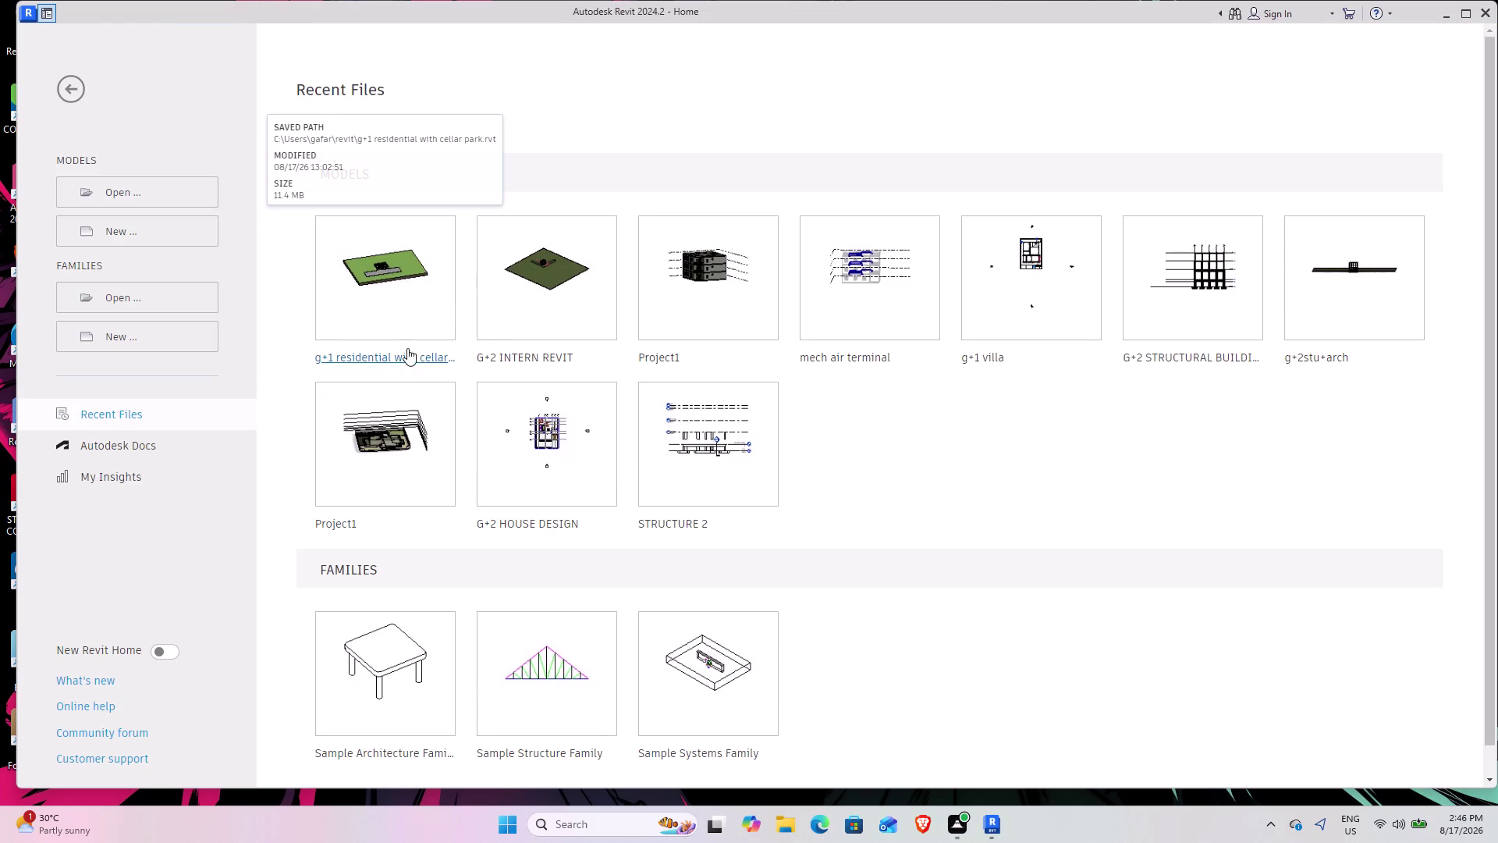
Open the g+1 residential with cellar park model, maximize Revit and dismiss the update notice.
click(1466, 16)
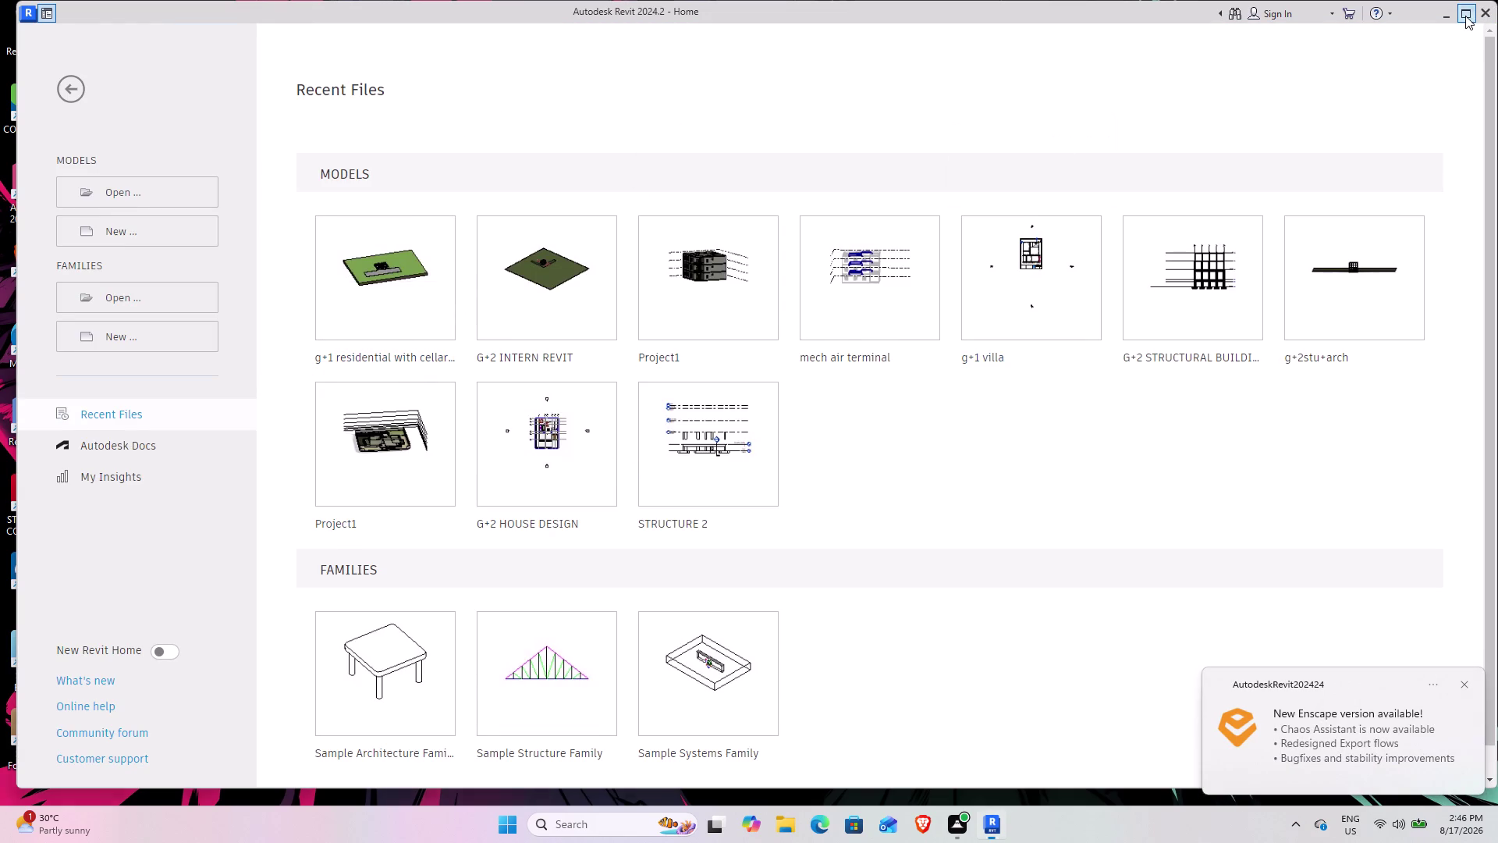
click(1465, 683)
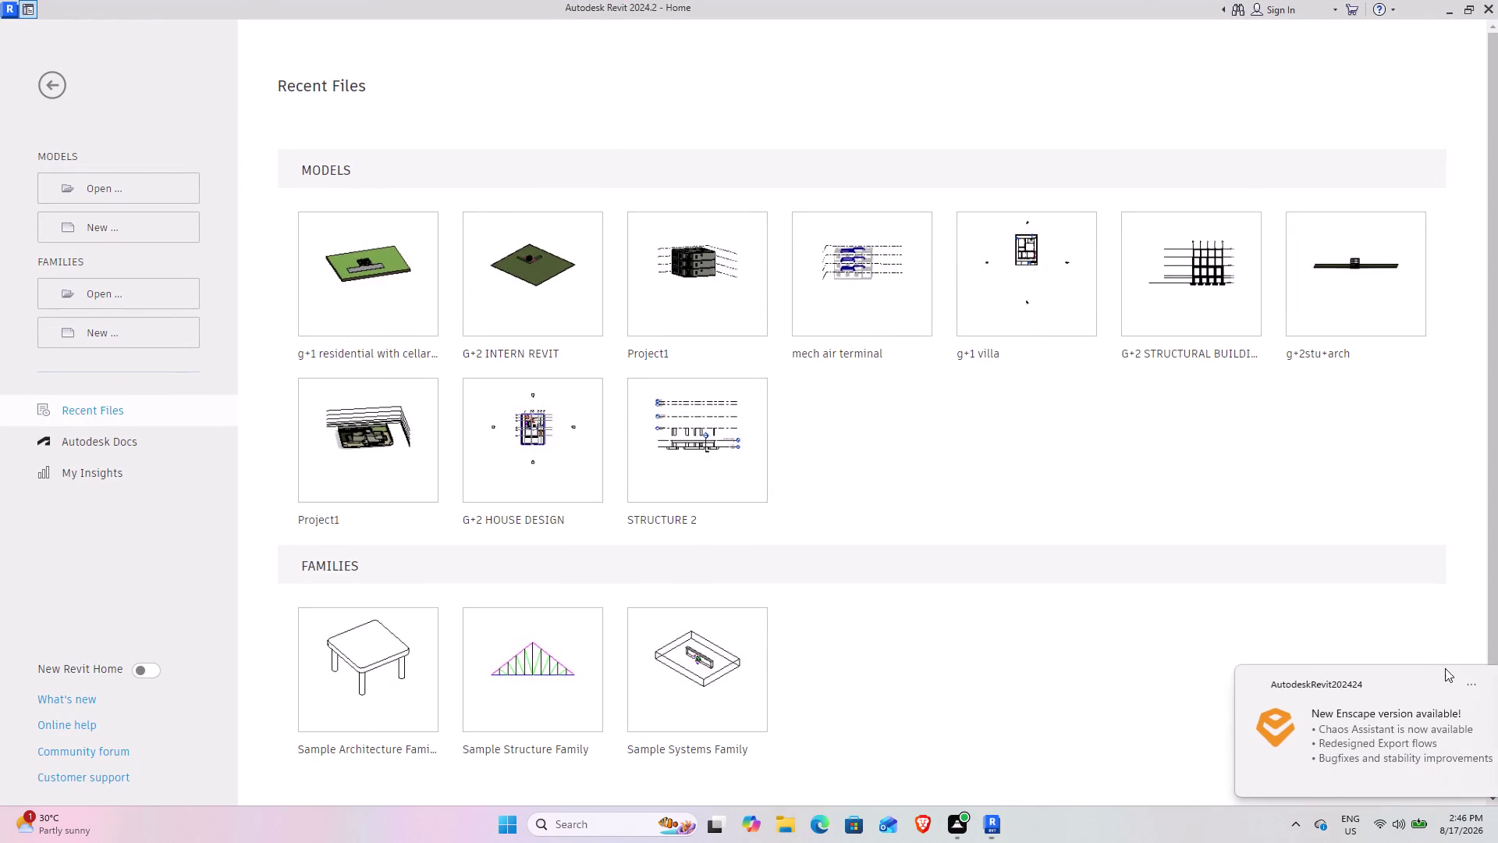
click(348, 359)
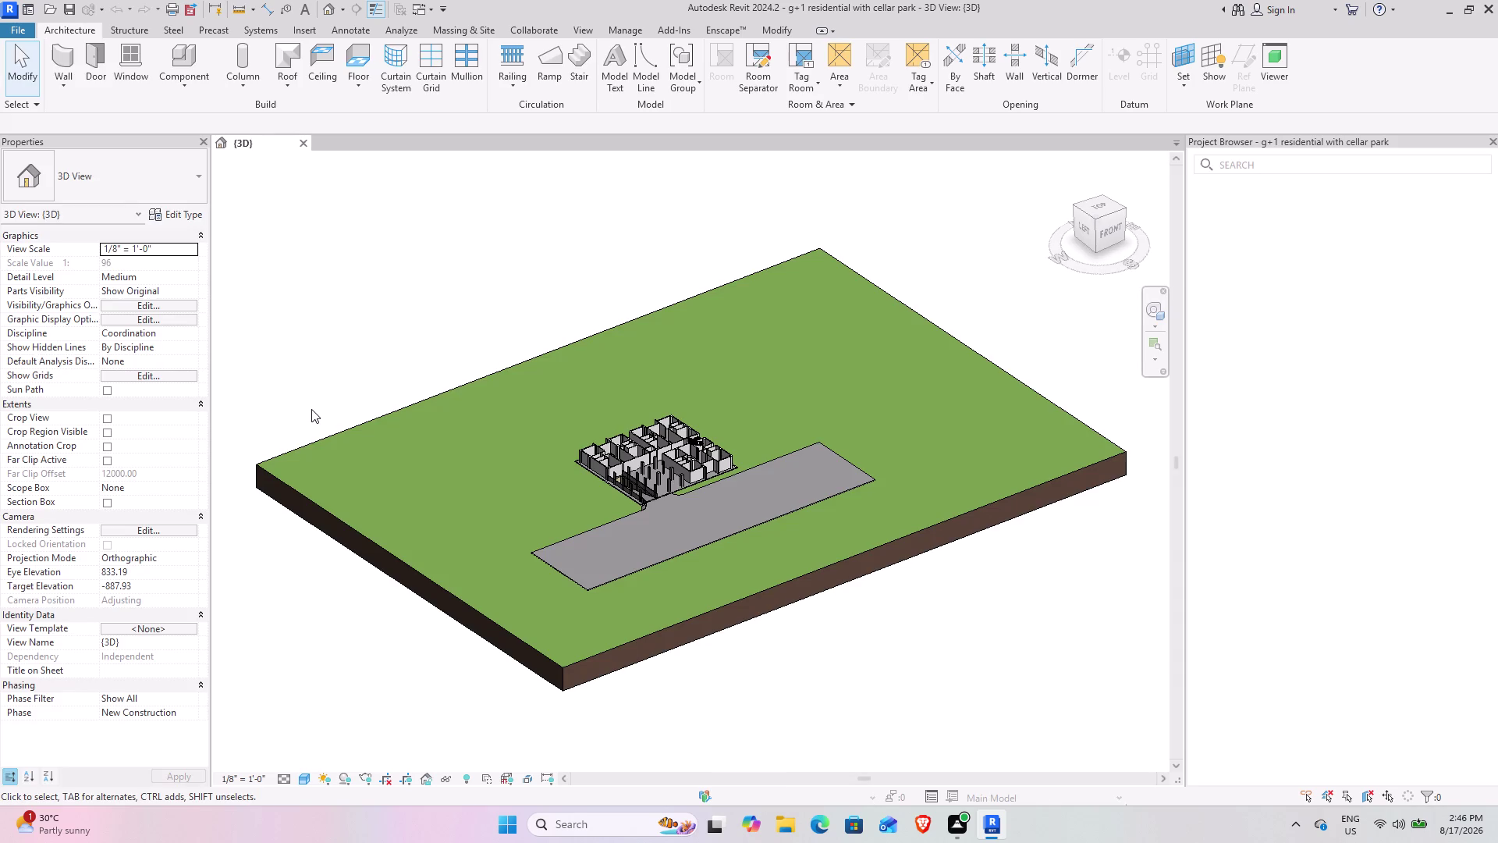
Orbit the 3D model around the site toward the cellar entrance ramp and parking columns.
scroll(up, 3)
scroll(up, 3)
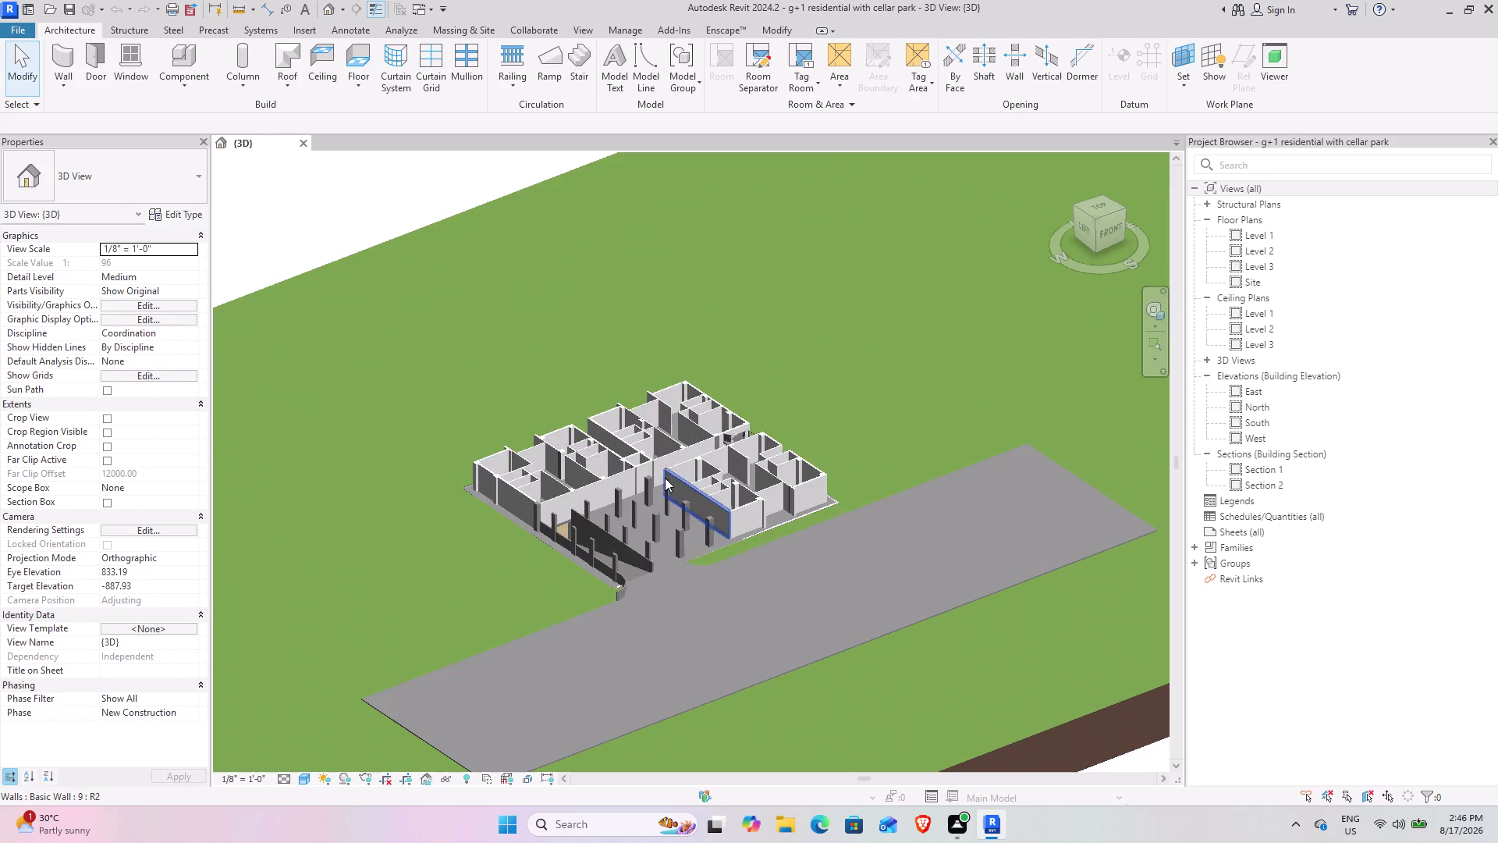
scroll(up, 3)
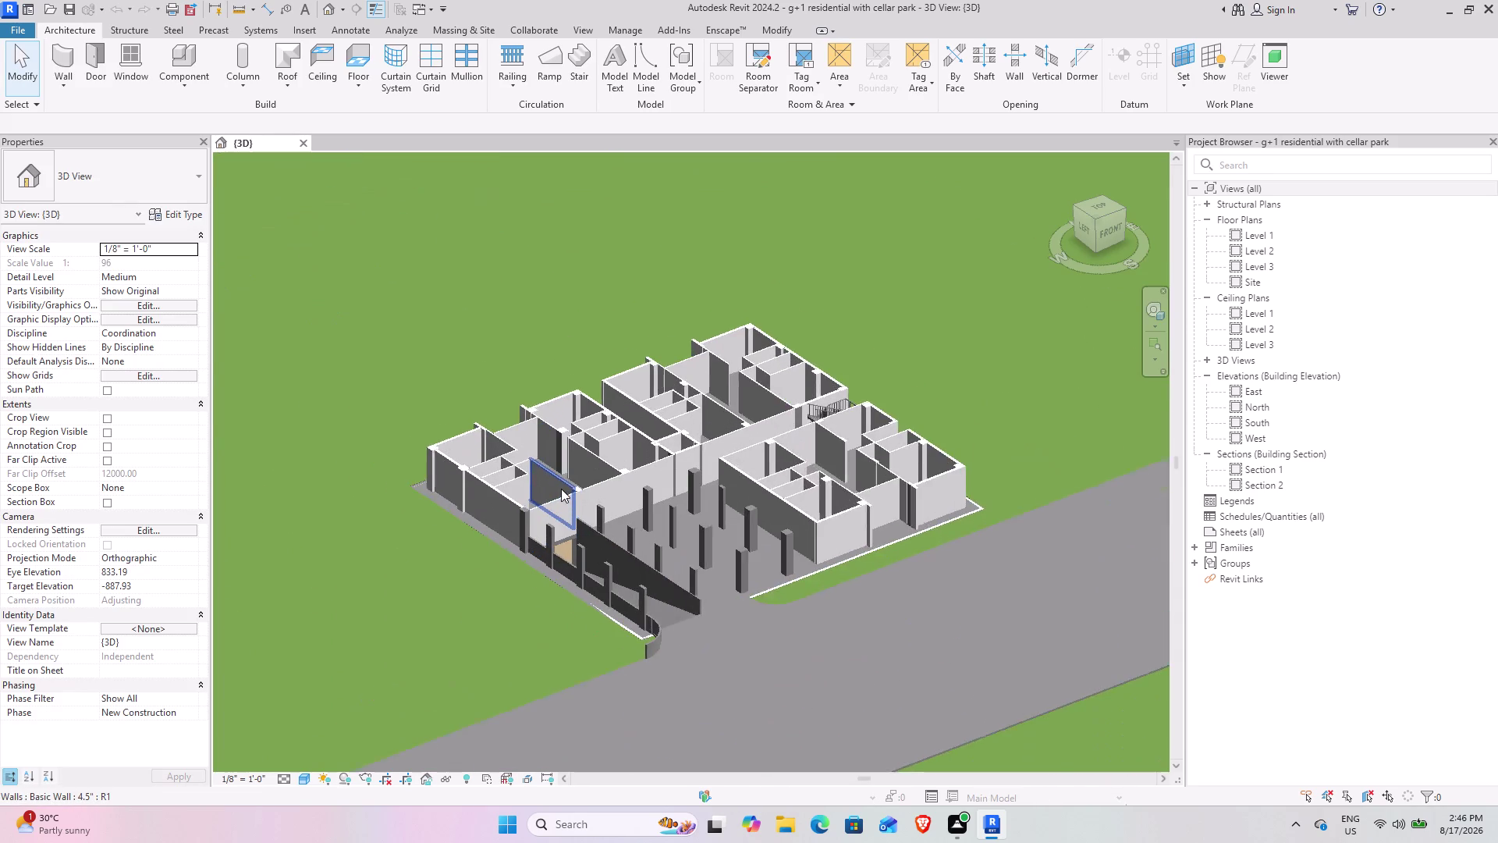
scroll(up, 3)
scroll(down, 3)
middle_drag(595, 577, 357, 652)
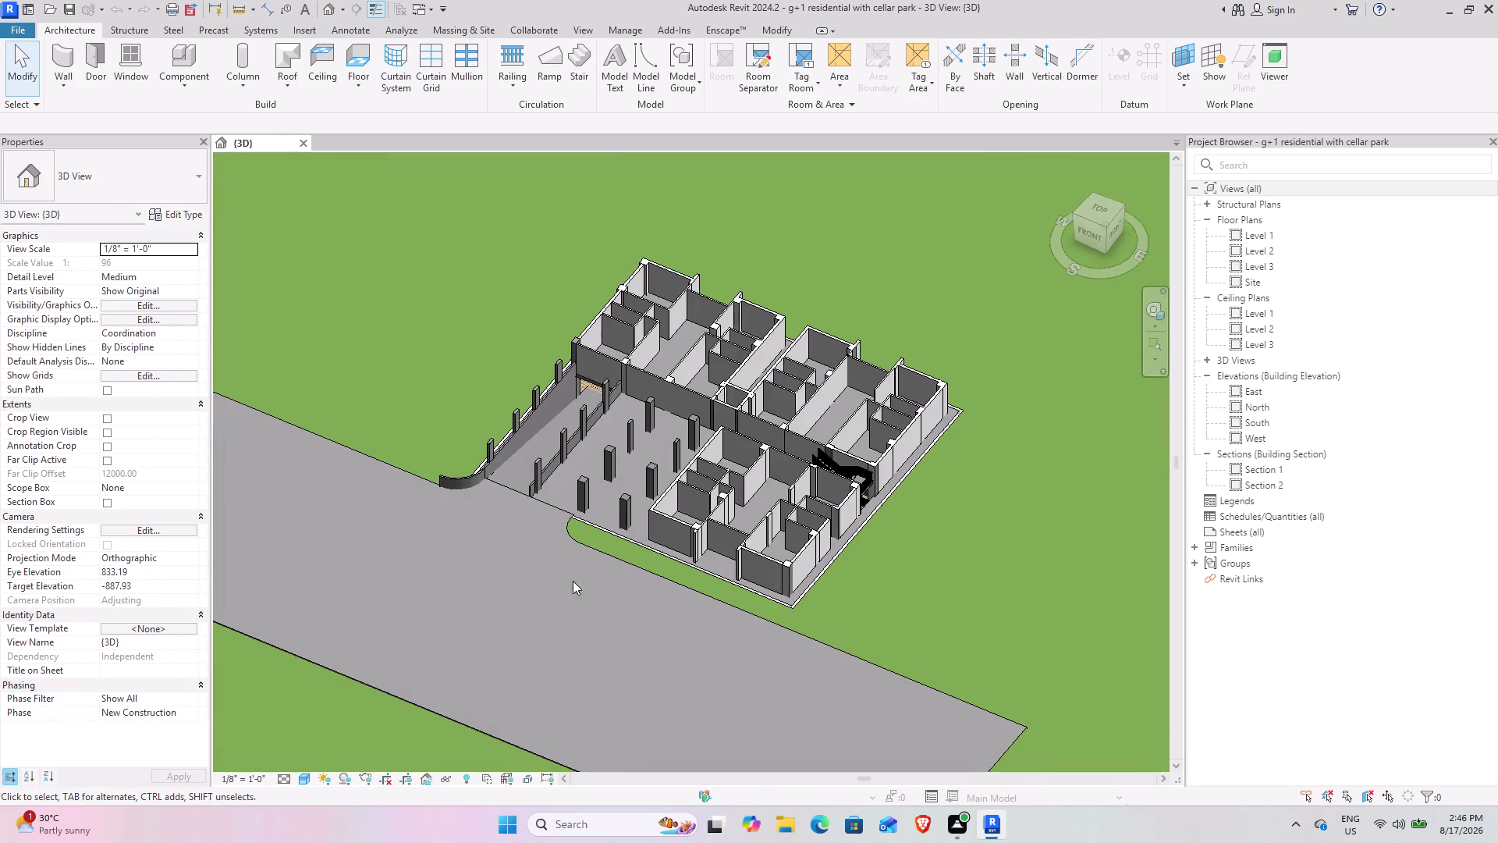
middle_drag(572, 580, 444, 498)
scroll(up, 3)
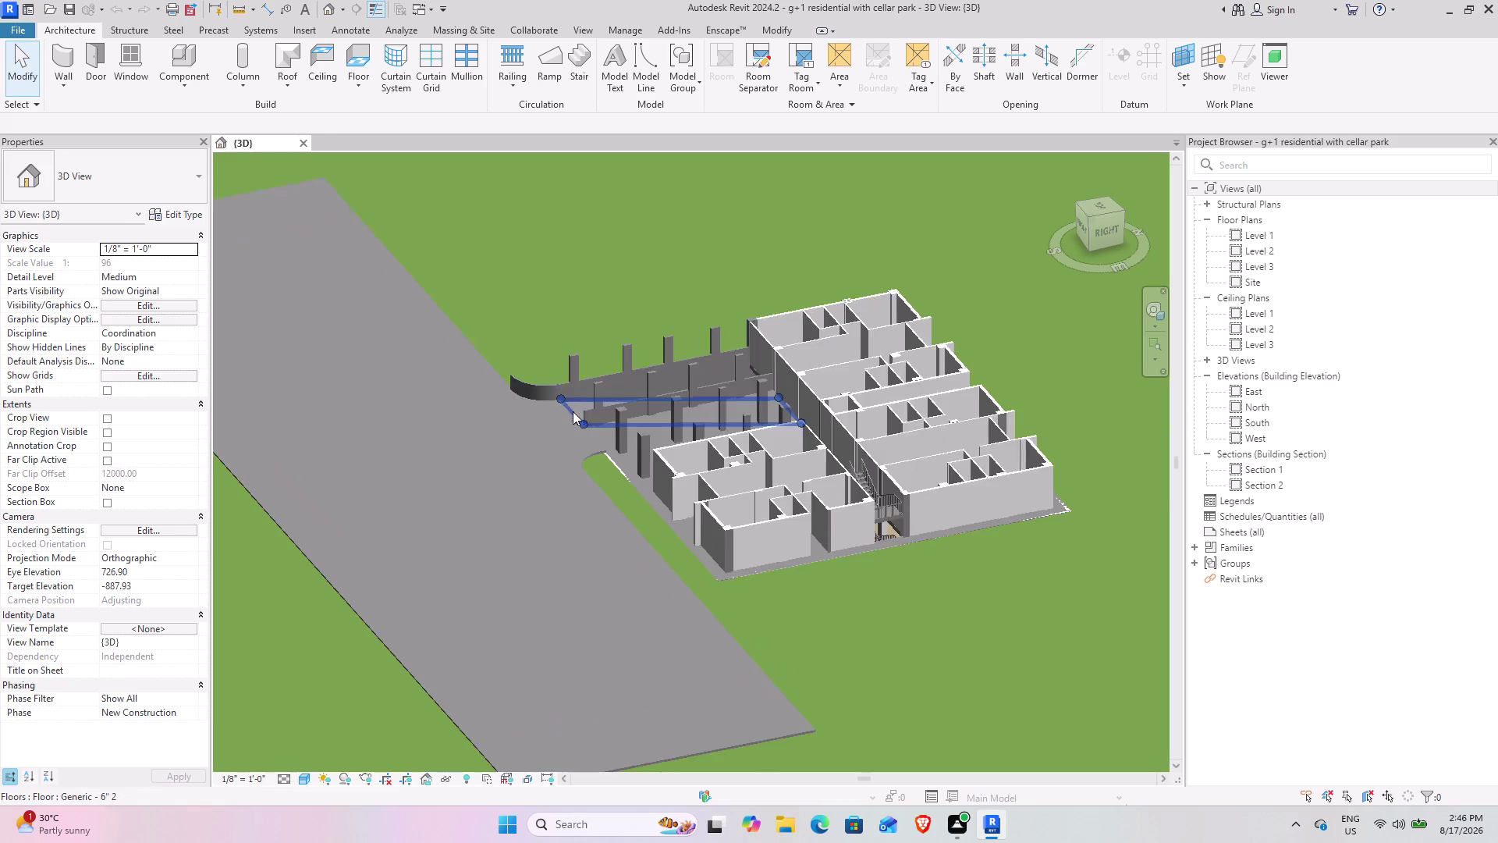
middle_drag(573, 529, 687, 511)
middle_drag(626, 551, 776, 620)
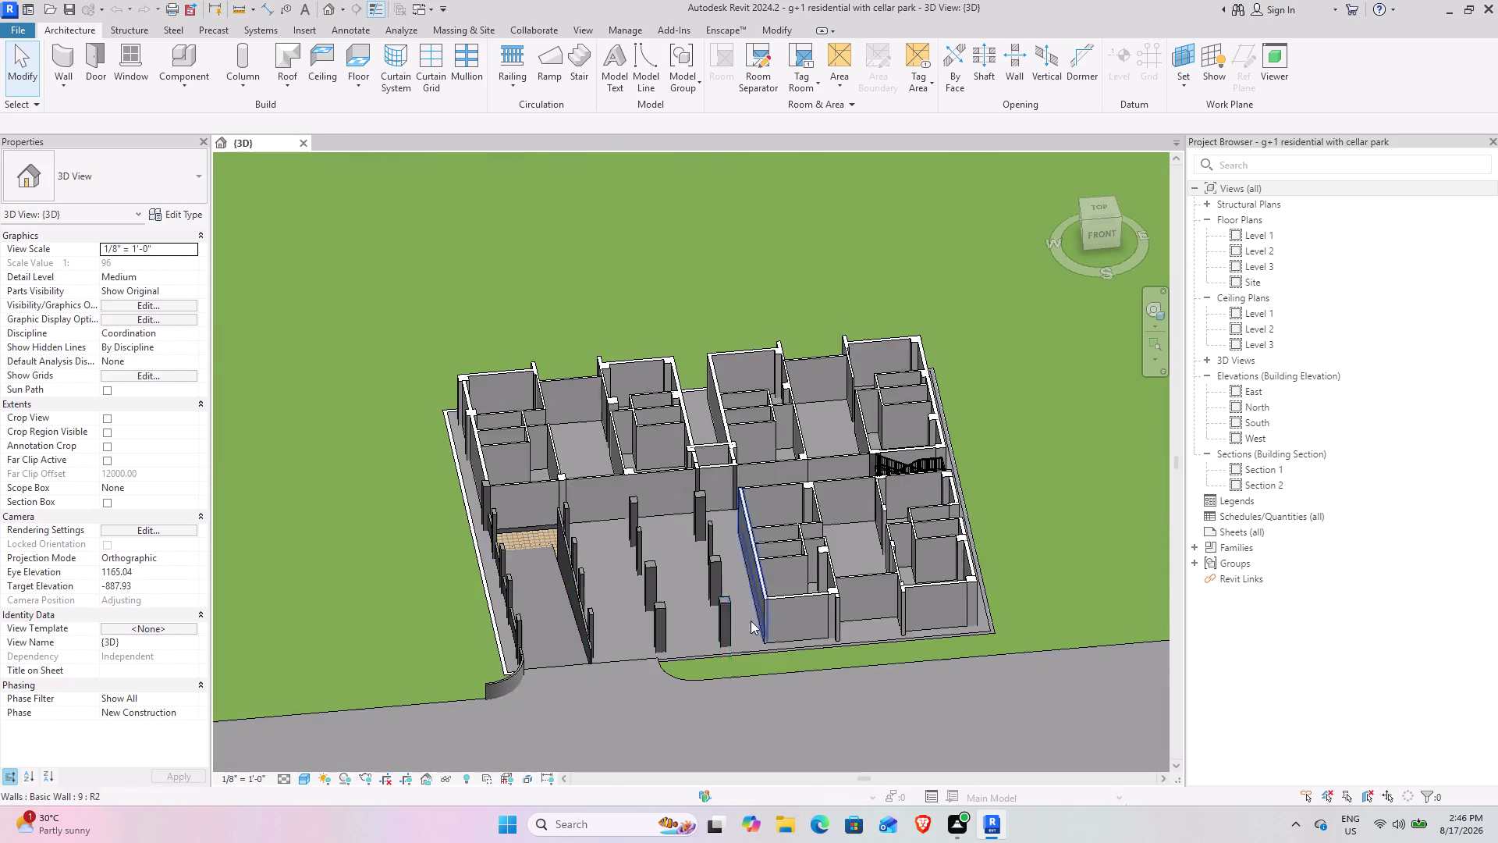
middle_drag(722, 620, 636, 372)
middle_drag(574, 473, 662, 503)
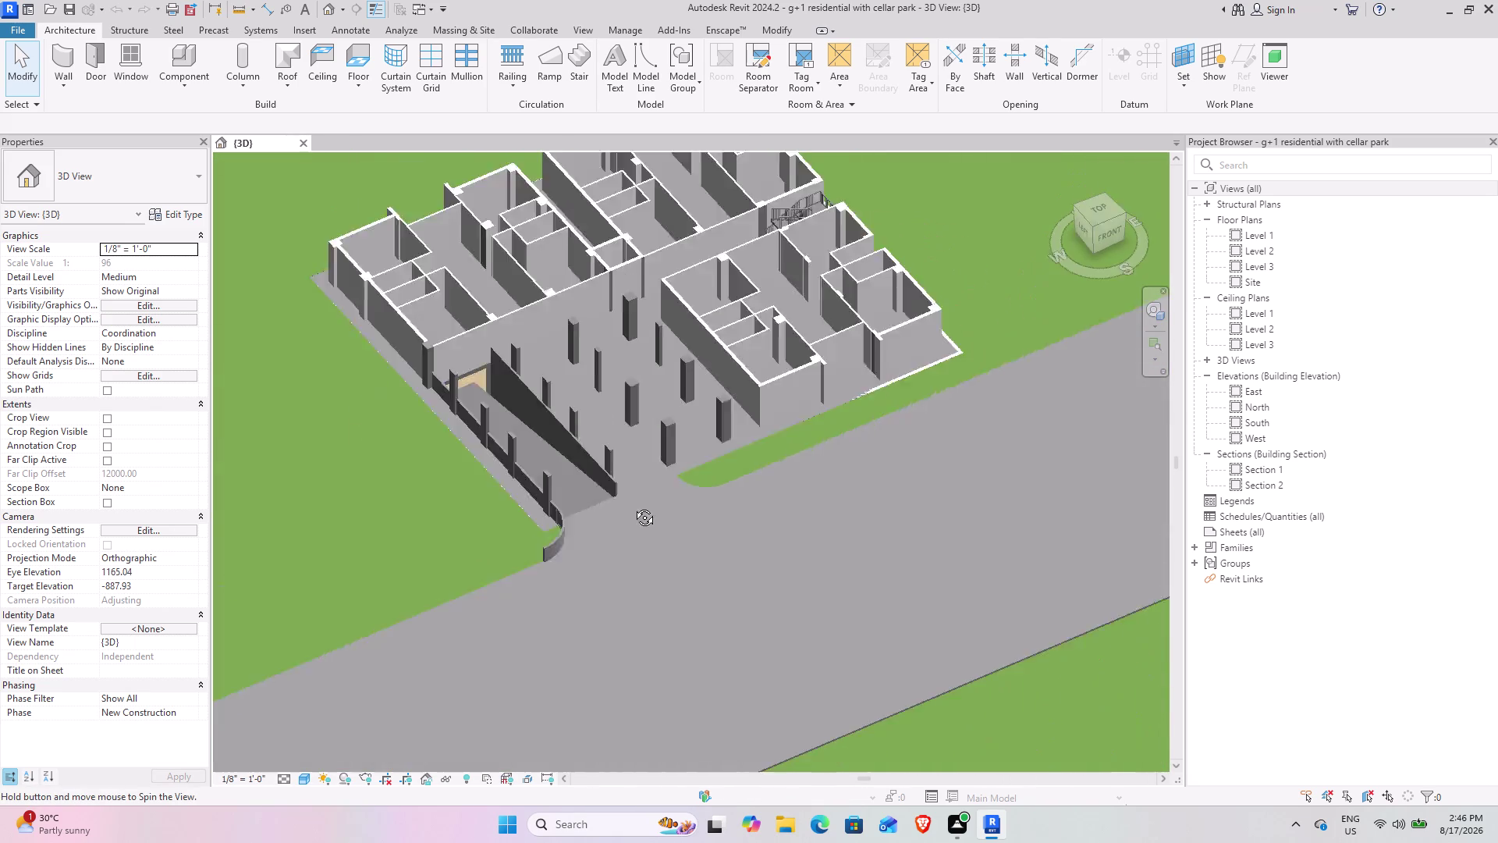
middle_drag(663, 502, 561, 543)
Orbit along the curved ramp wall and look down on the cellar layout.
scroll(up, 3)
middle_drag(567, 488, 532, 489)
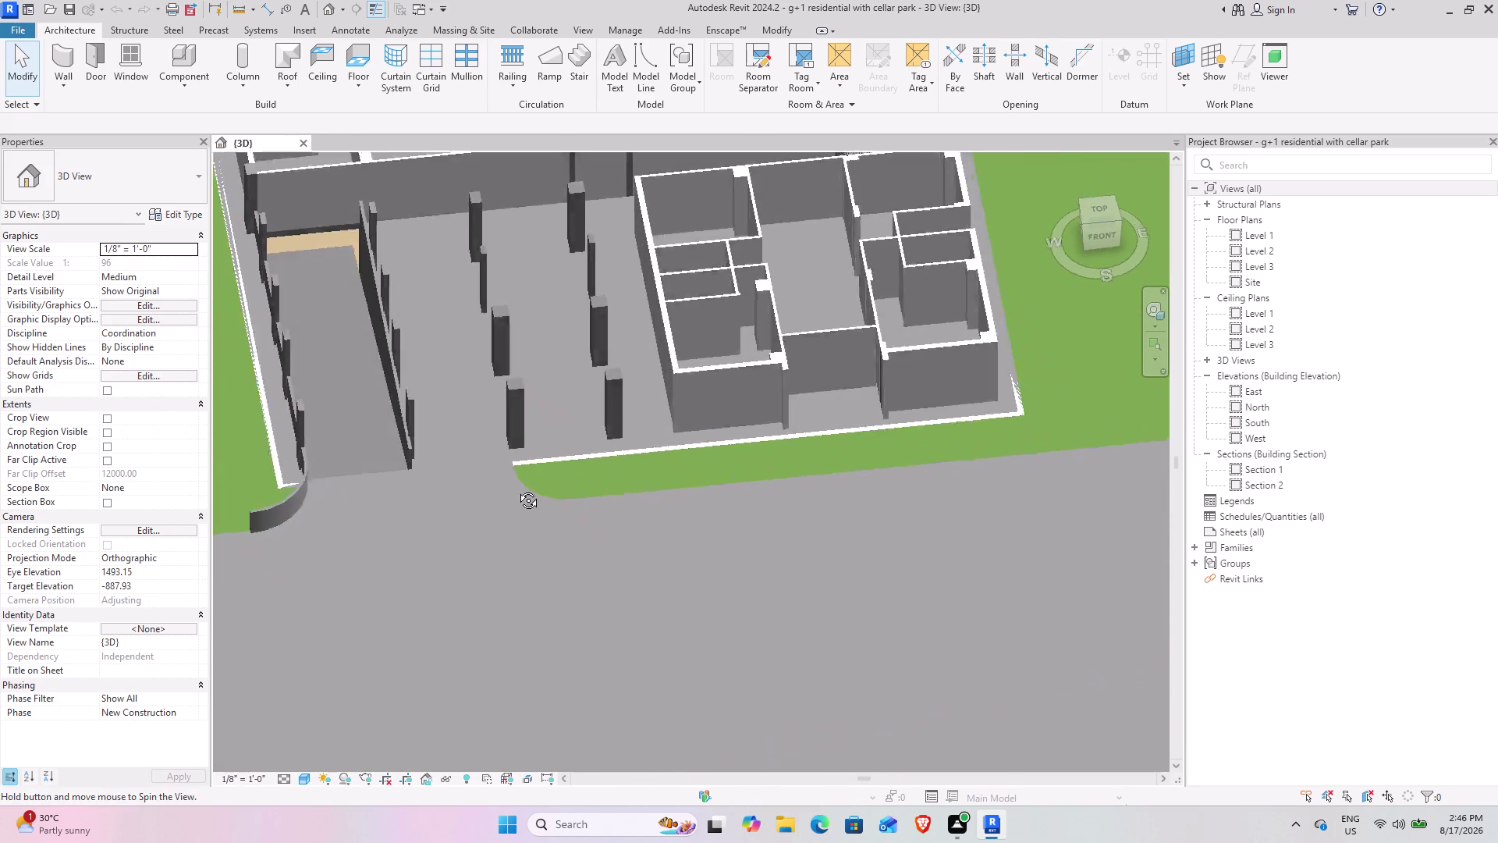
middle_drag(531, 488, 480, 490)
middle_drag(461, 500, 654, 648)
scroll(up, 3)
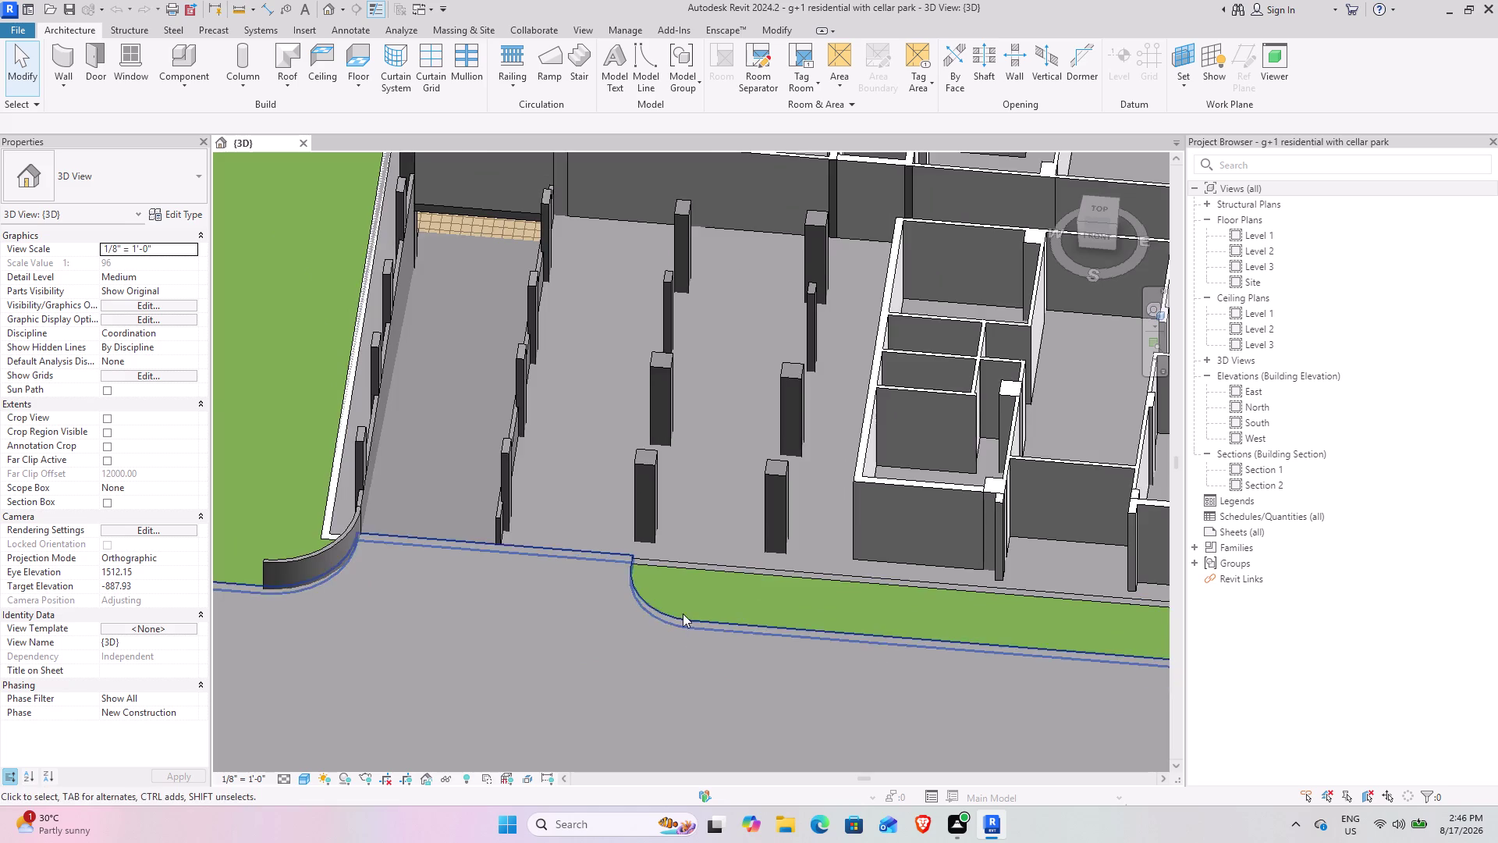
scroll(down, 3)
middle_drag(645, 480, 662, 553)
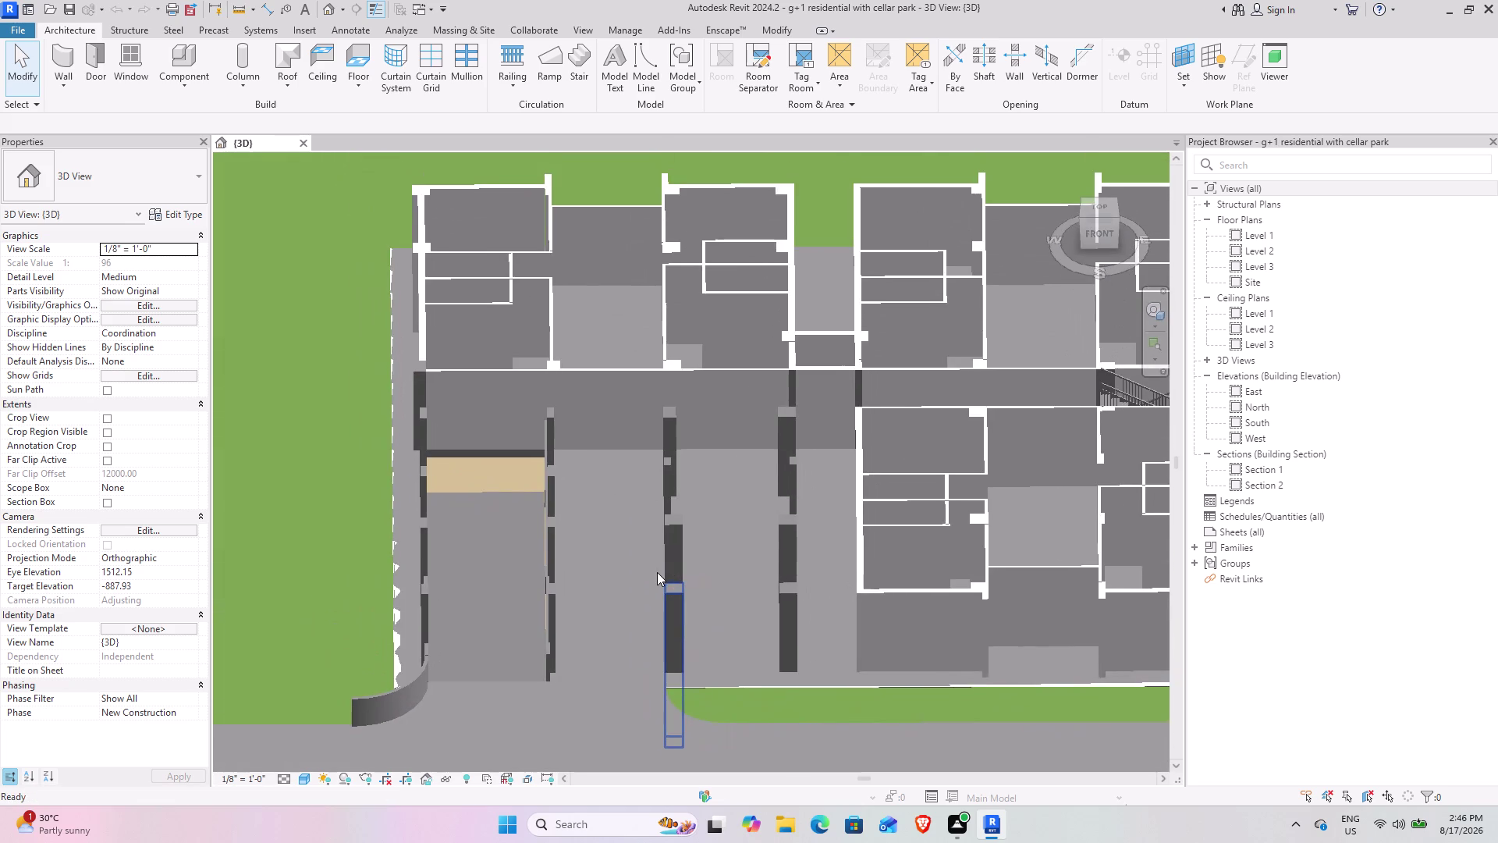
middle_drag(631, 507, 542, 424)
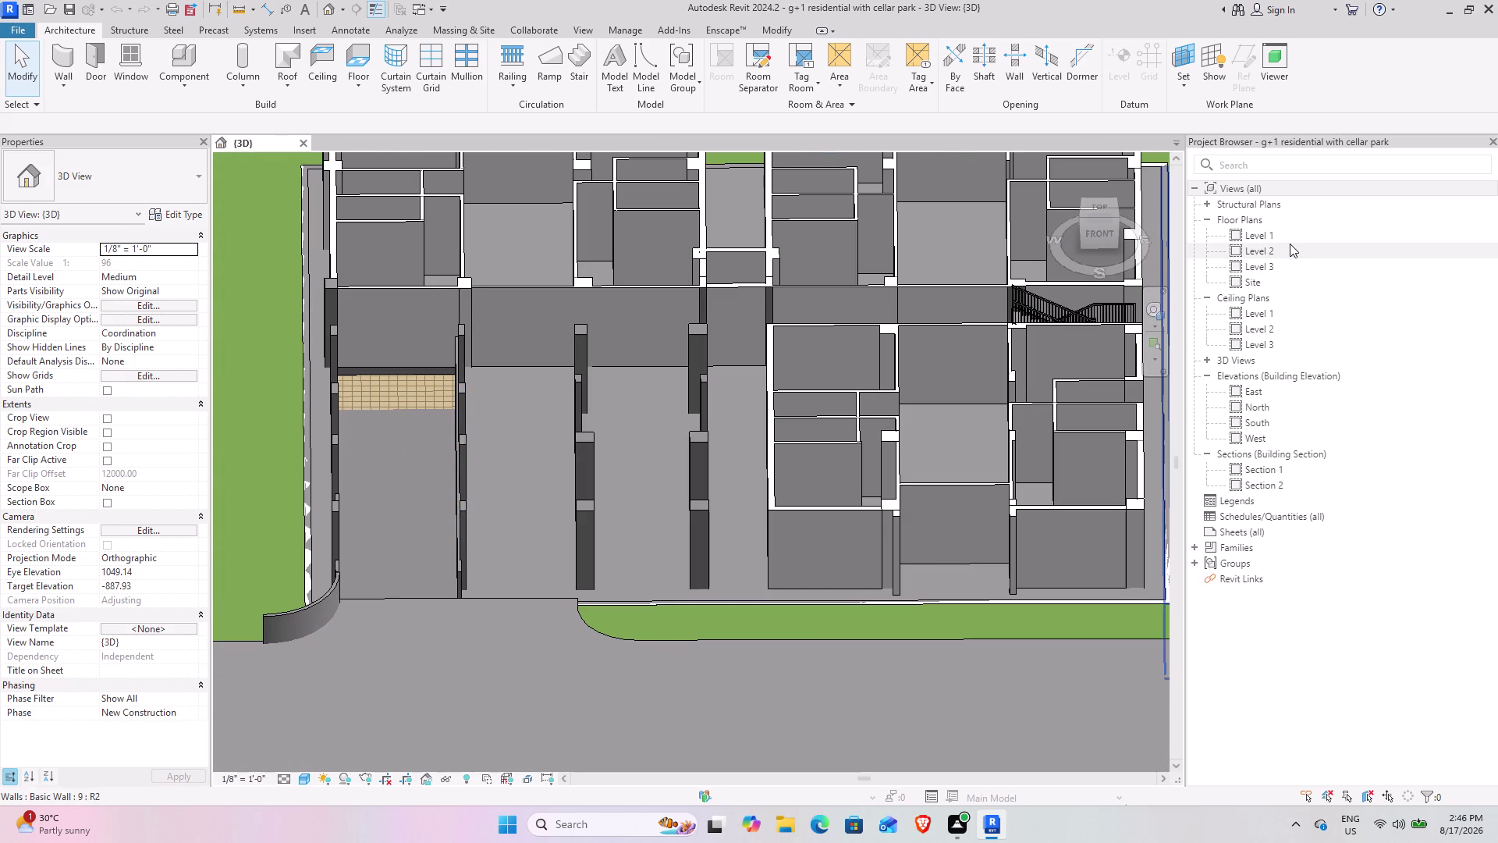
Open the Level 2 floor plan, survey the parking and apartments, then return to 3D.
click(1290, 243)
click(1290, 244)
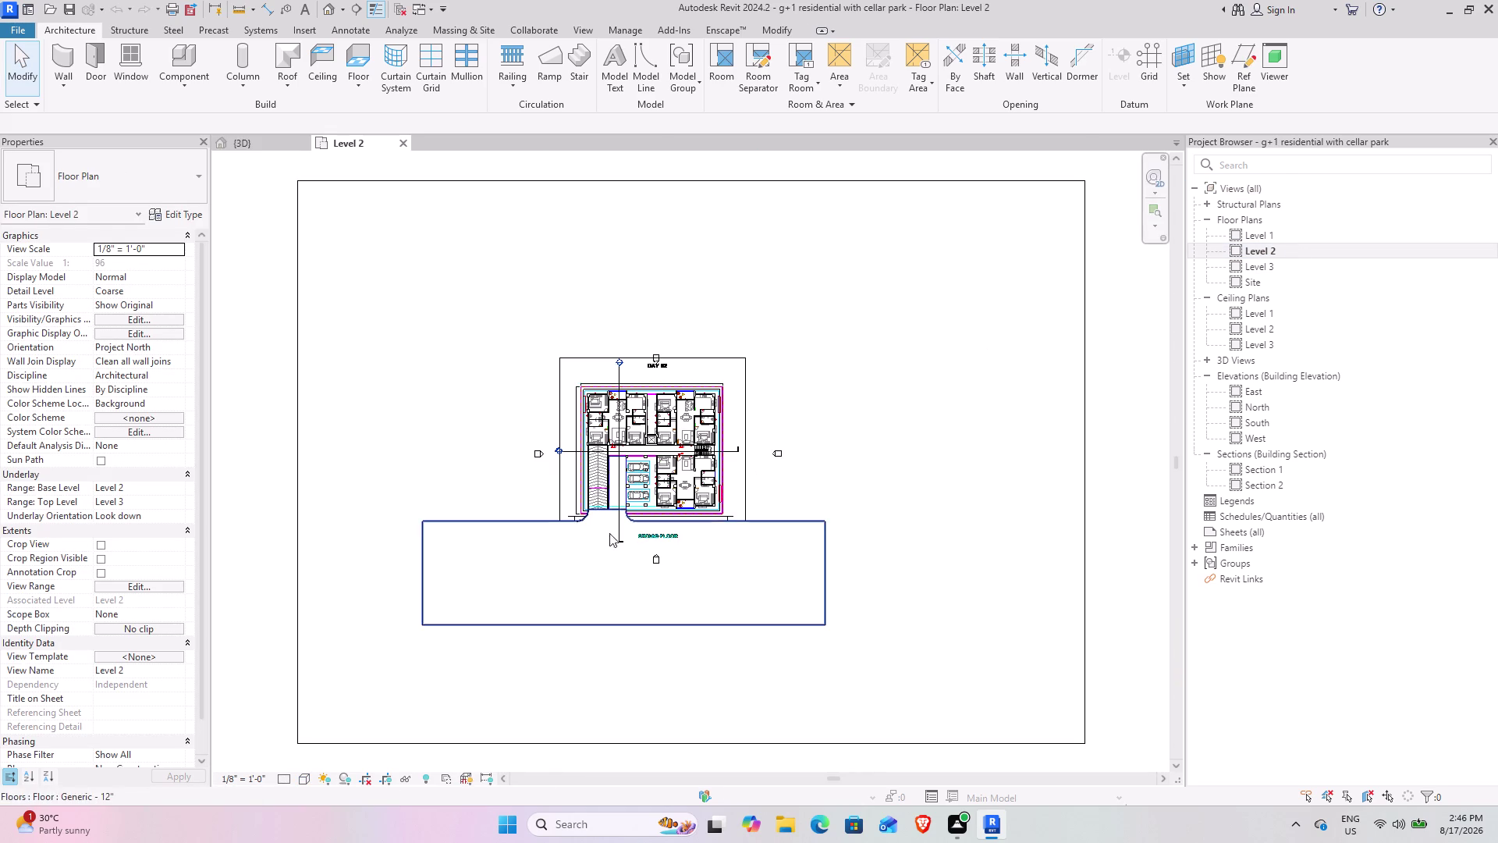
scroll(up, 3)
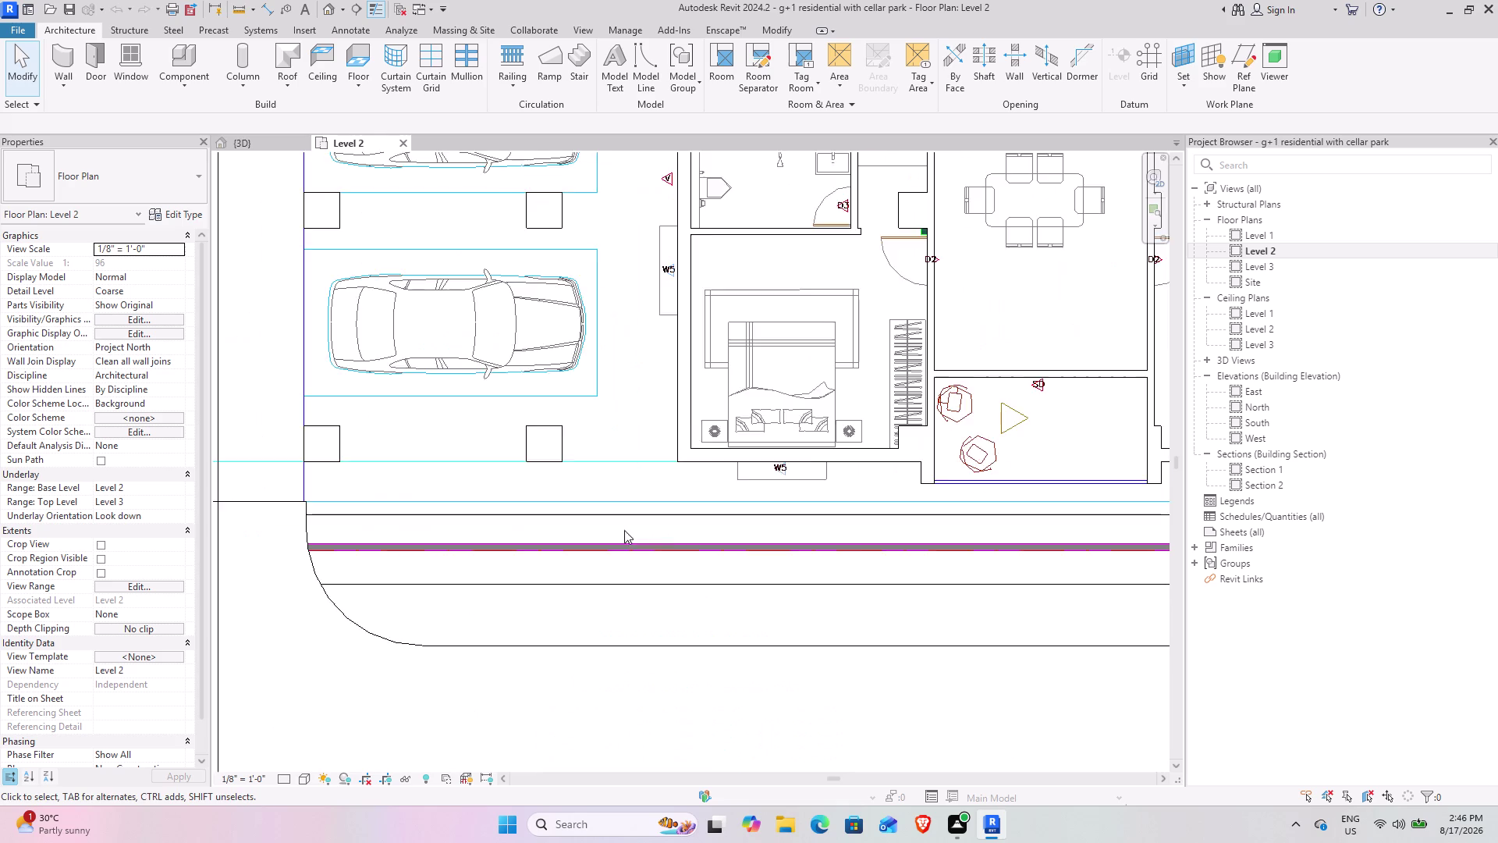
scroll(down, 3)
middle_drag(522, 540, 676, 541)
middle_drag(388, 578, 626, 576)
scroll(down, 3)
scroll(down, 3)
middle_drag(648, 522, 585, 484)
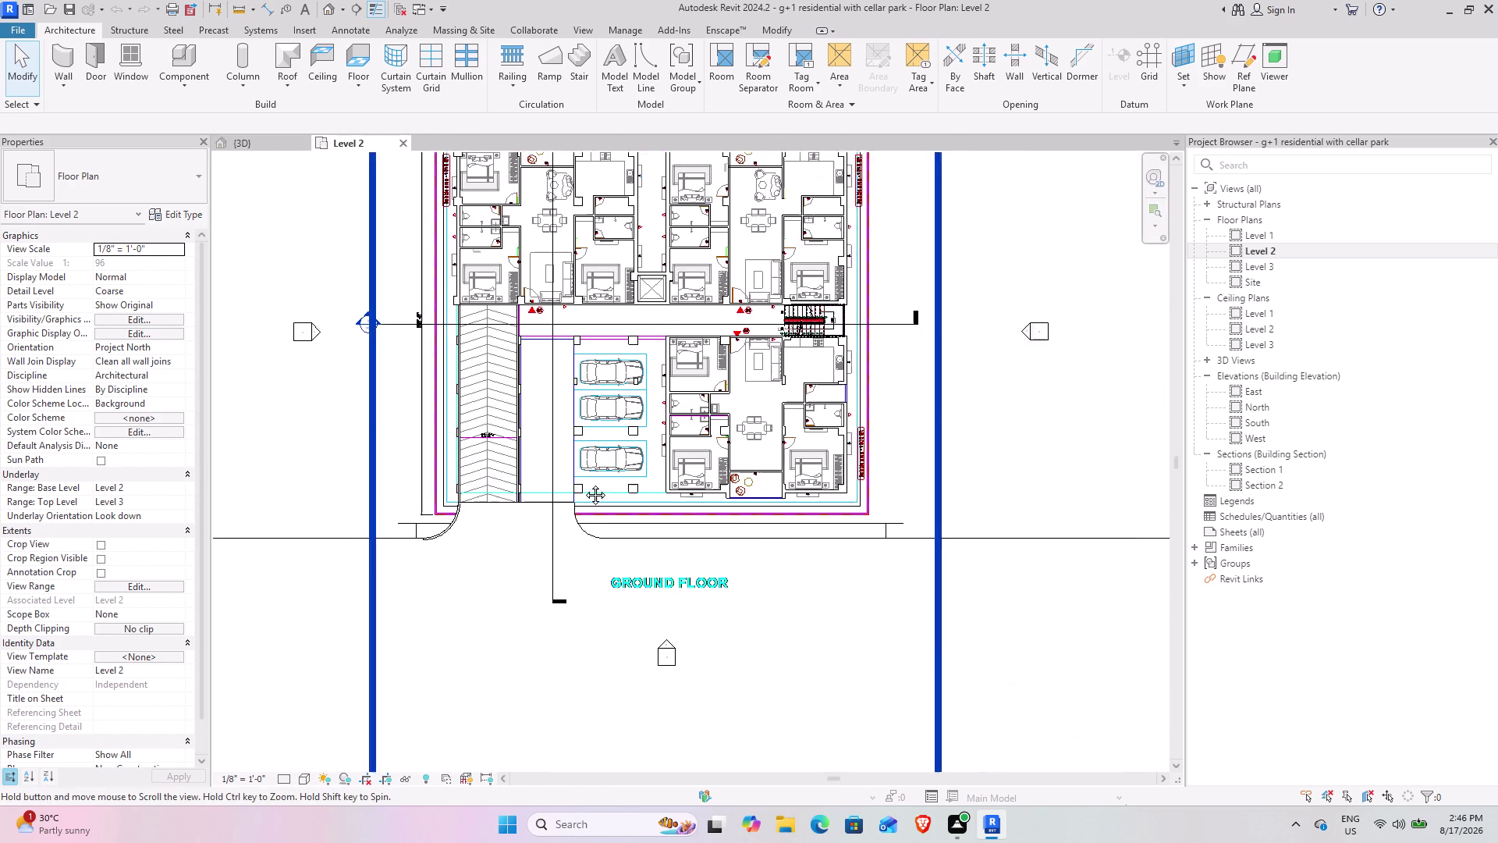
middle_drag(584, 484, 515, 514)
scroll(up, 3)
scroll(up, 3)
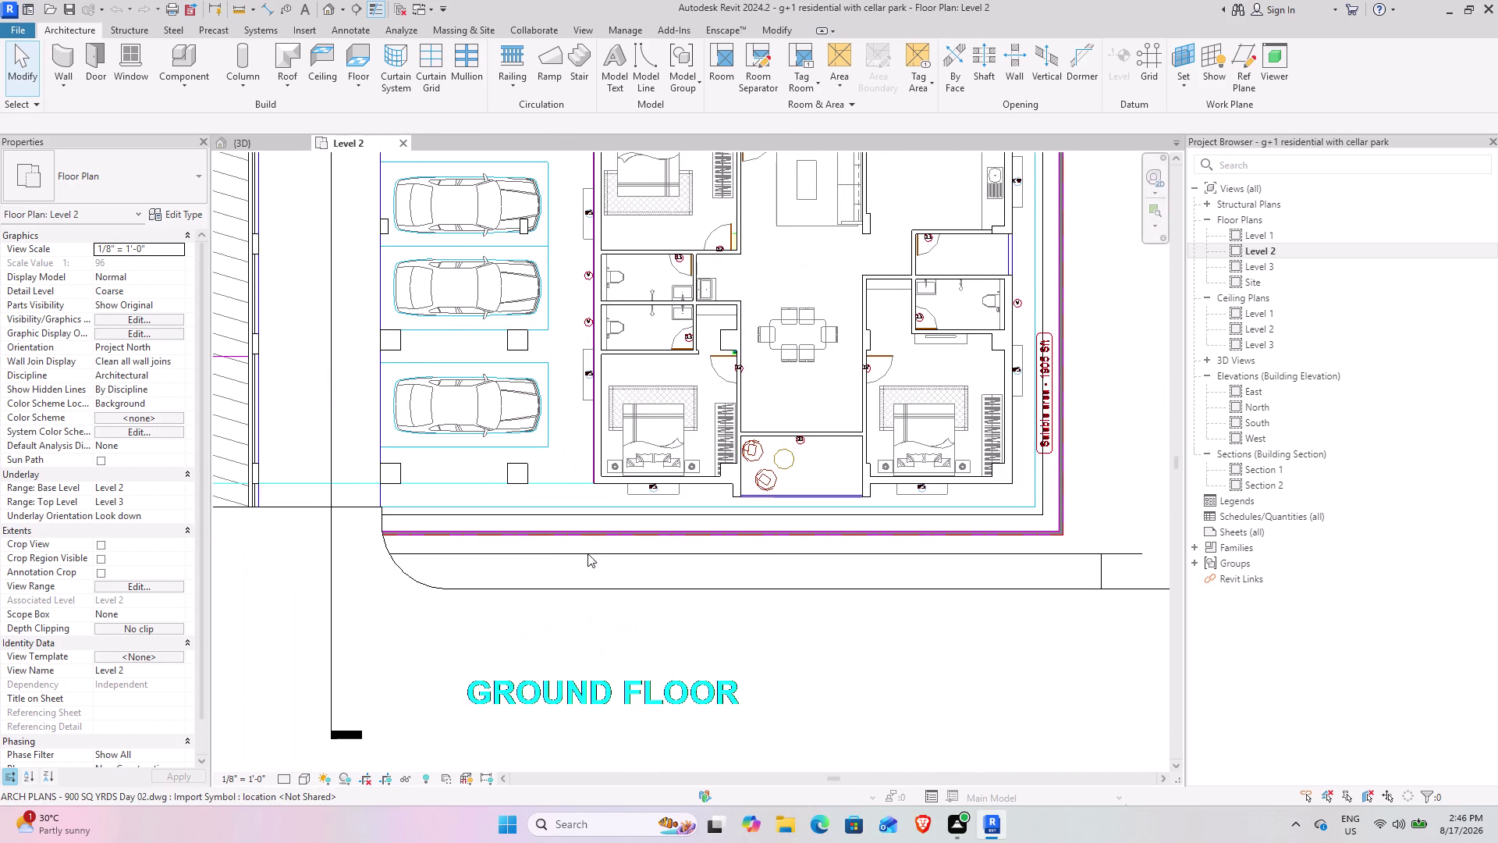
middle_drag(603, 549, 651, 542)
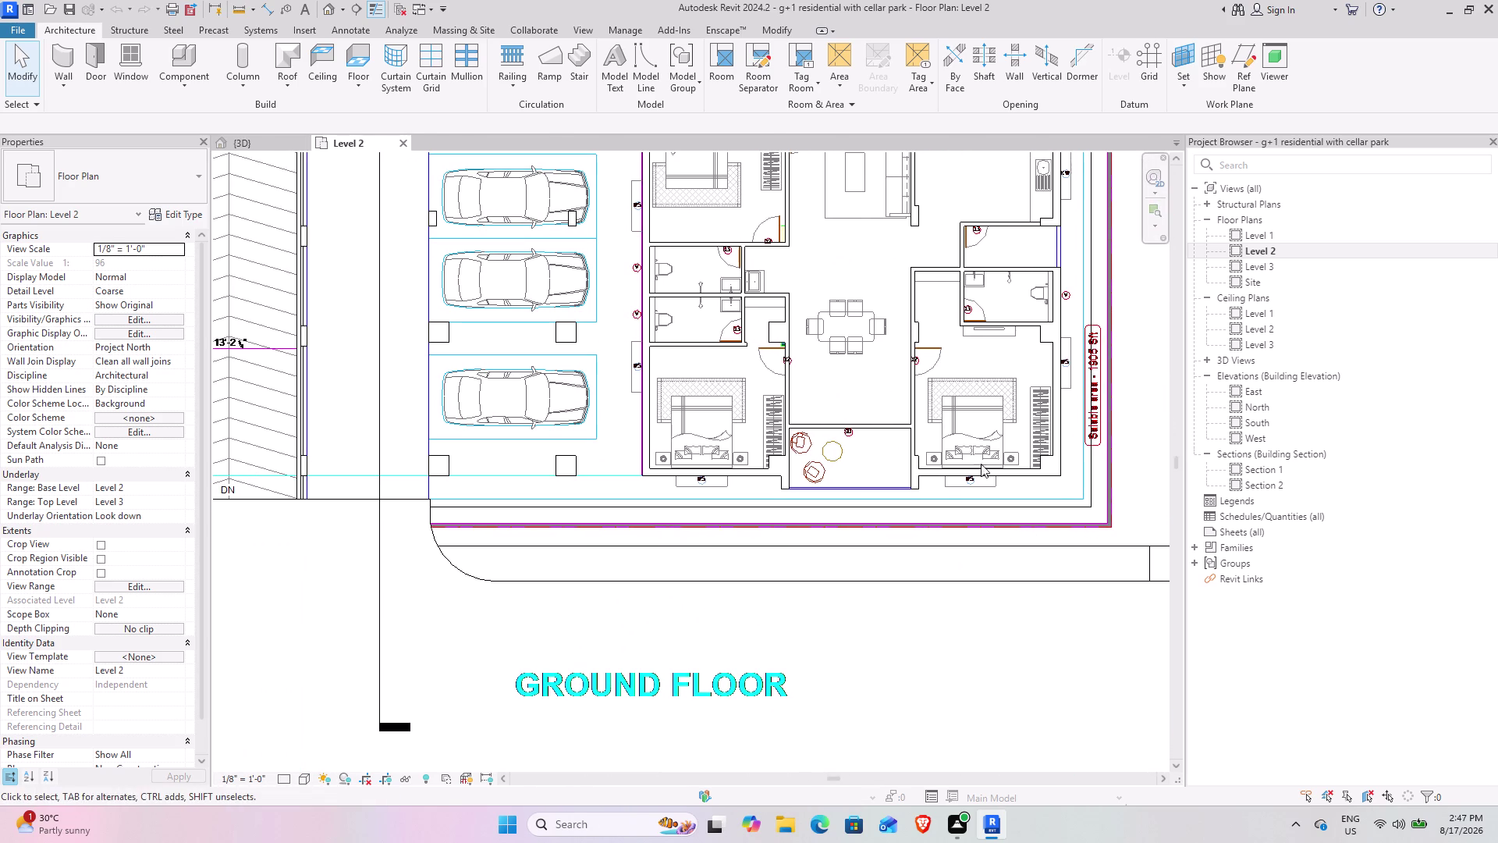
click(259, 146)
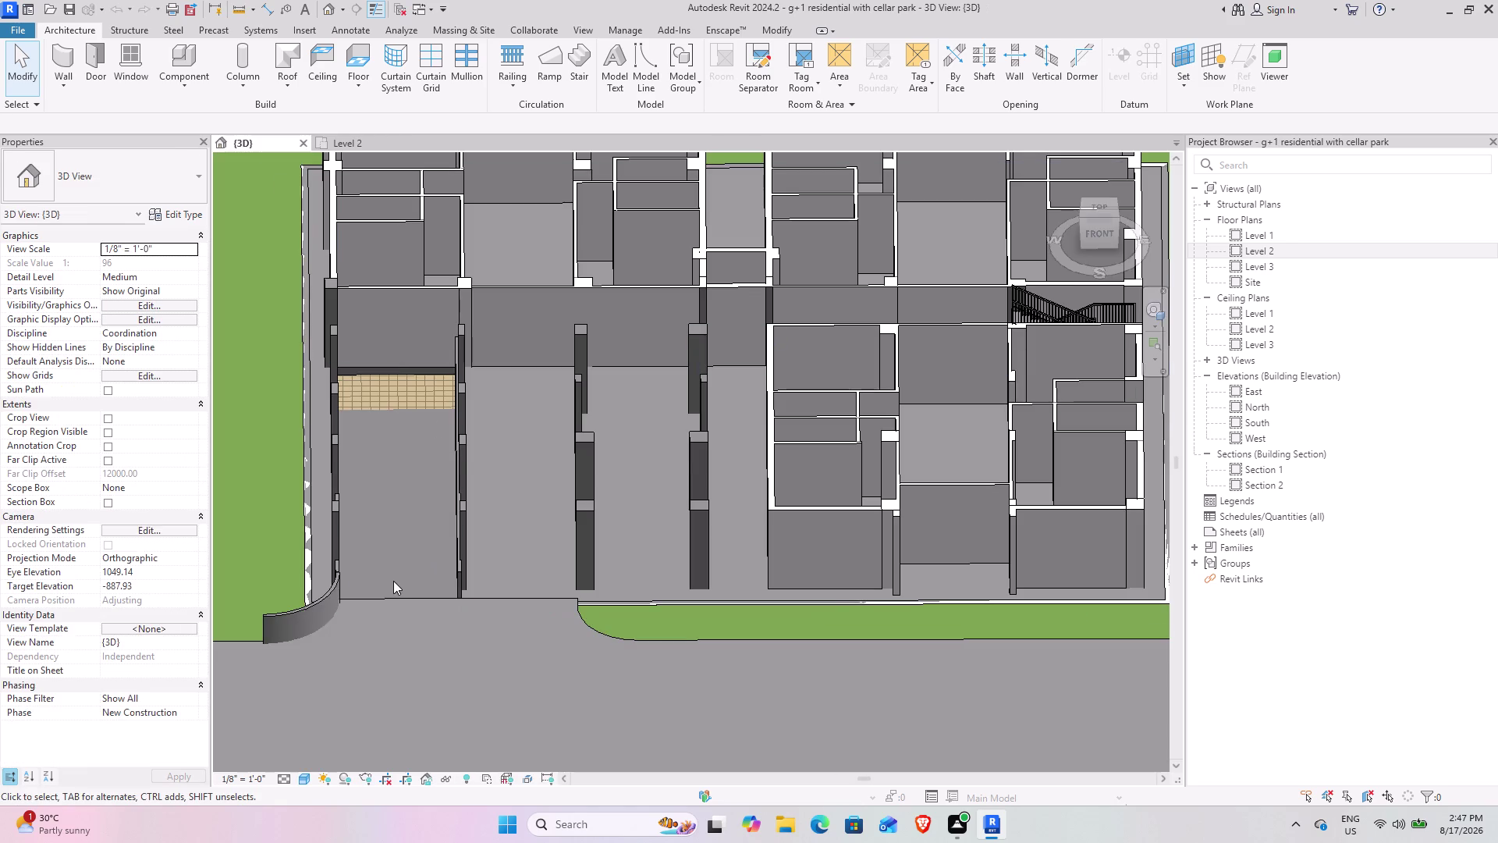
Orbit the model around the building perimeter and beneath the ground surface.
scroll(down, 3)
middle_drag(362, 590, 497, 518)
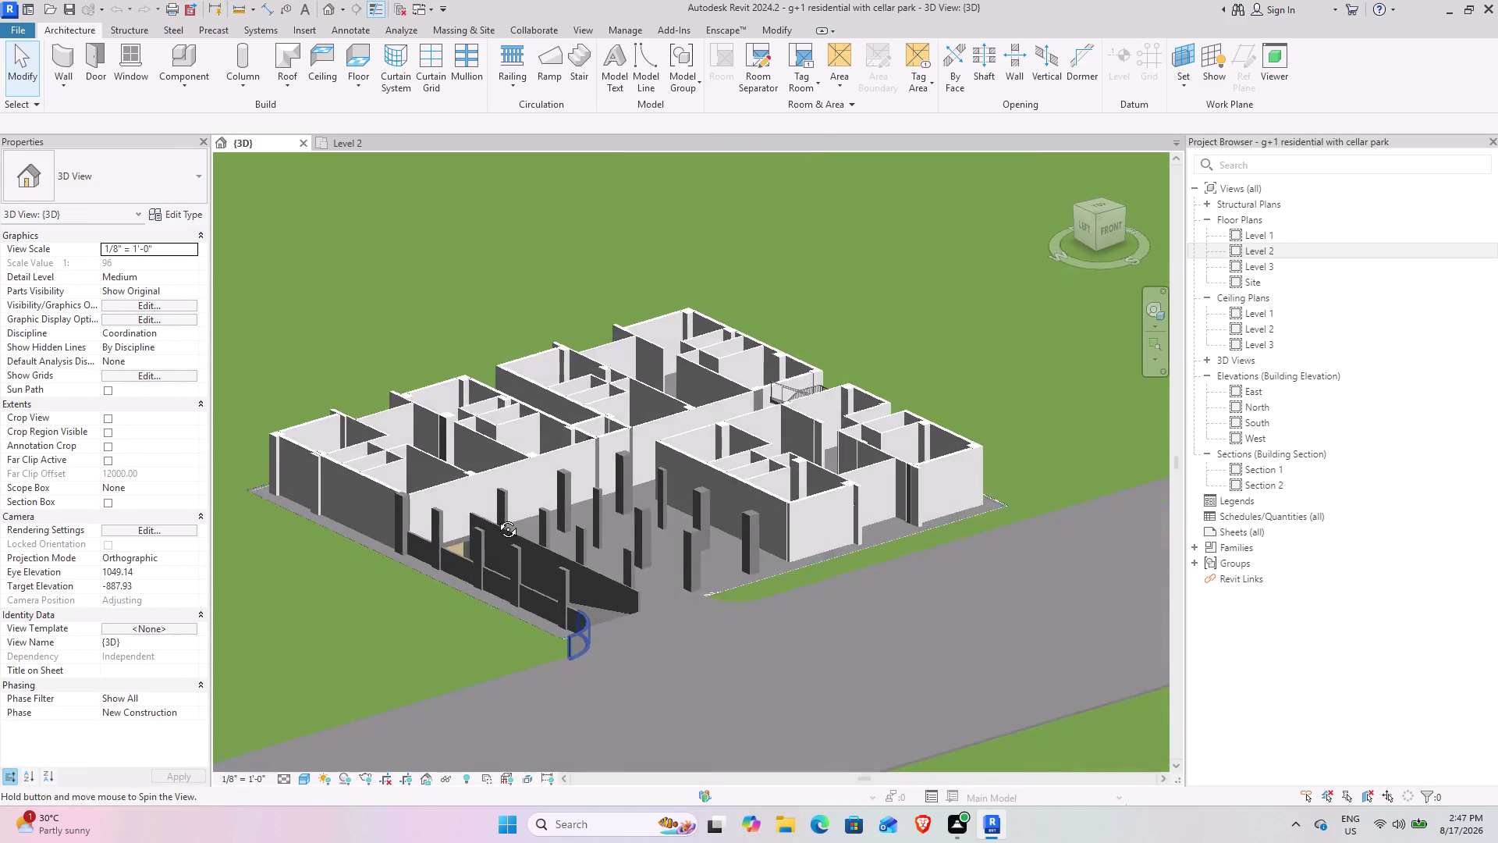
middle_drag(496, 517, 446, 526)
middle_drag(409, 593, 532, 585)
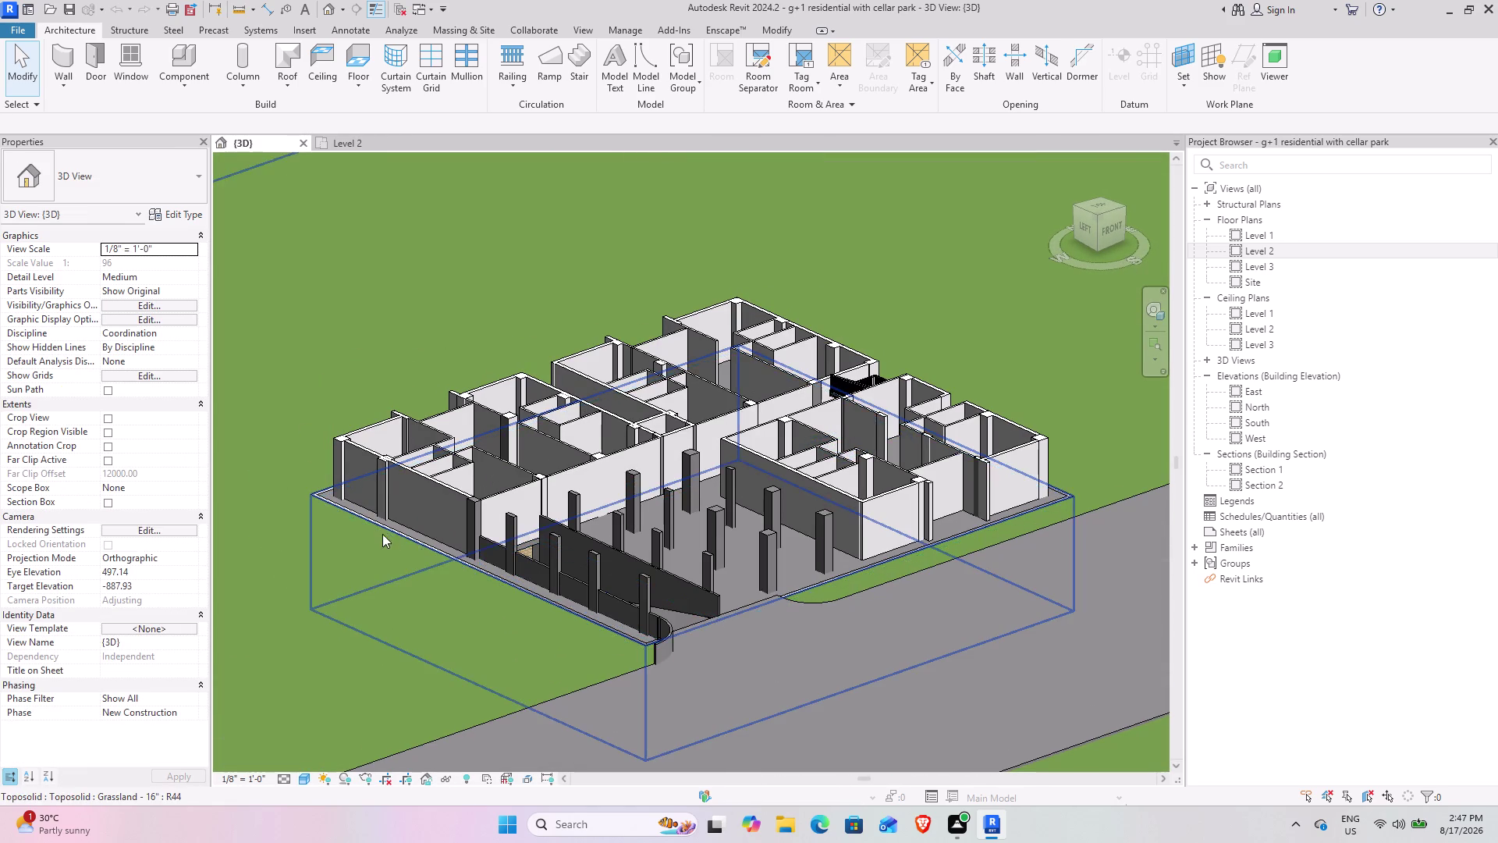
middle_drag(385, 530, 420, 504)
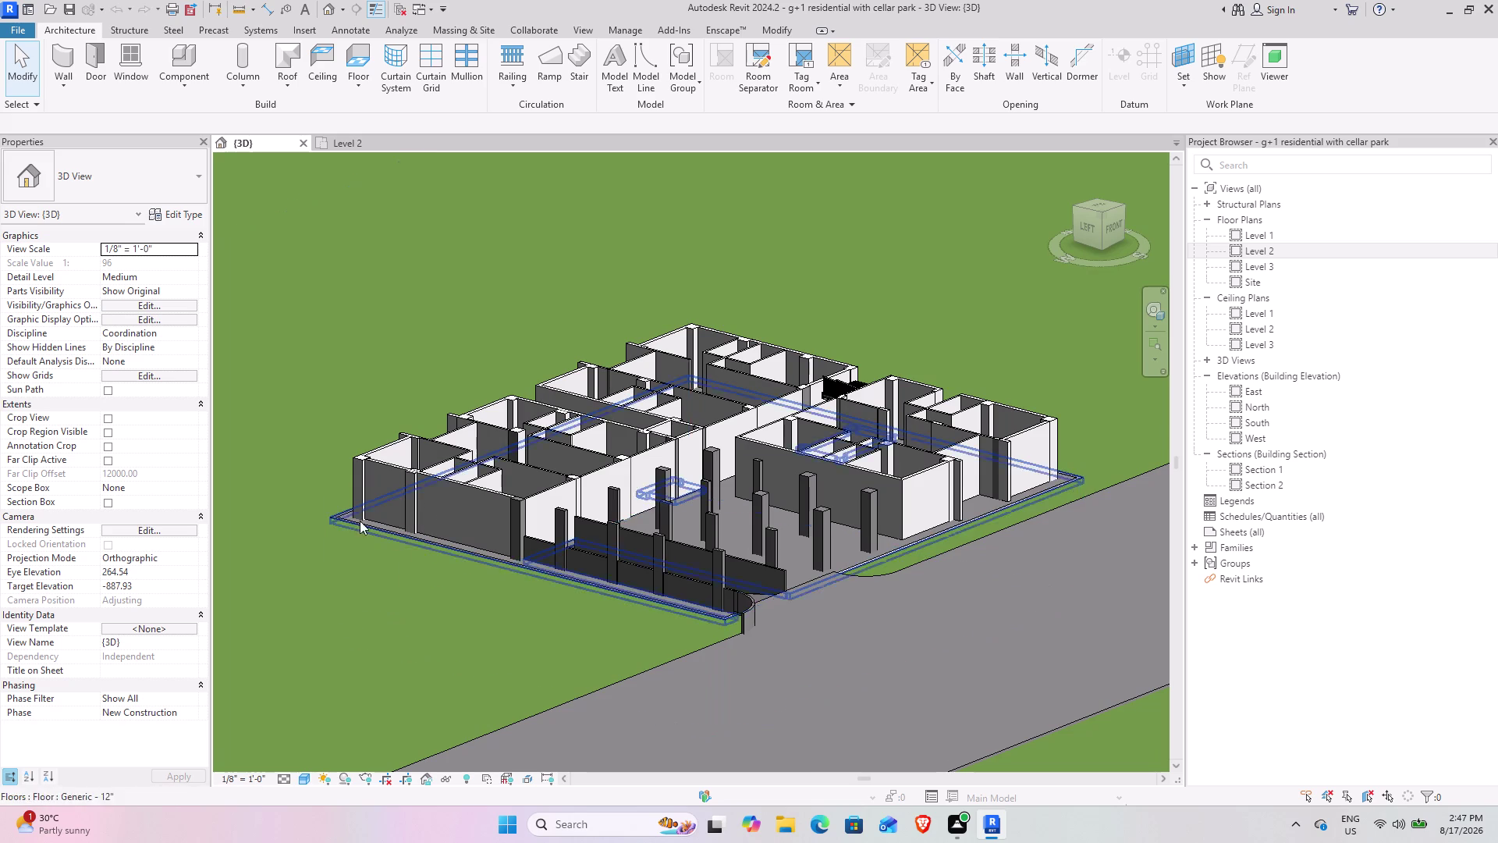
scroll(up, 3)
scroll(up, 3)
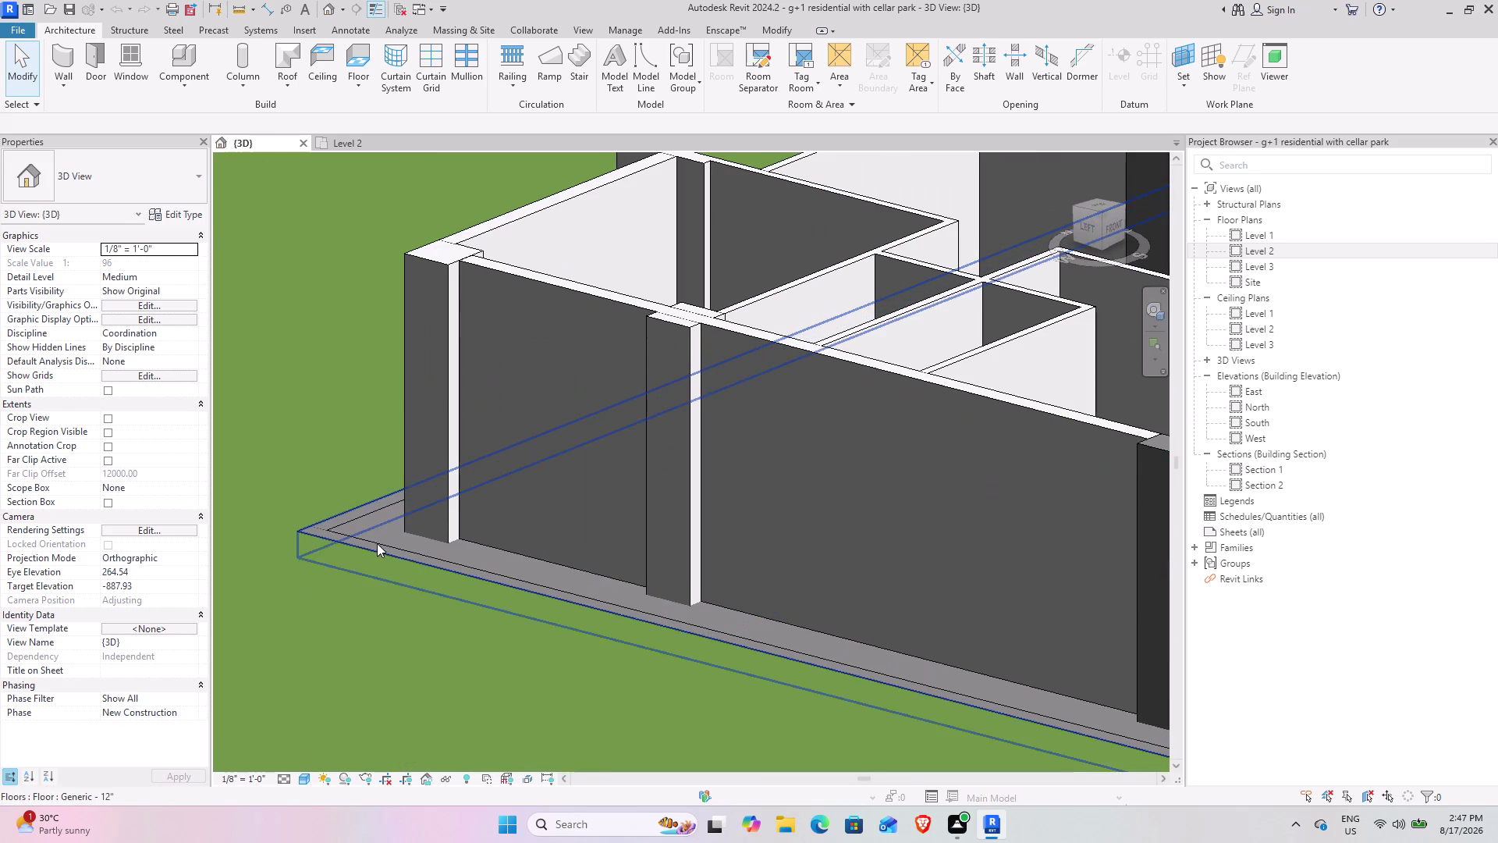
scroll(down, 3)
middle_drag(706, 664, 496, 509)
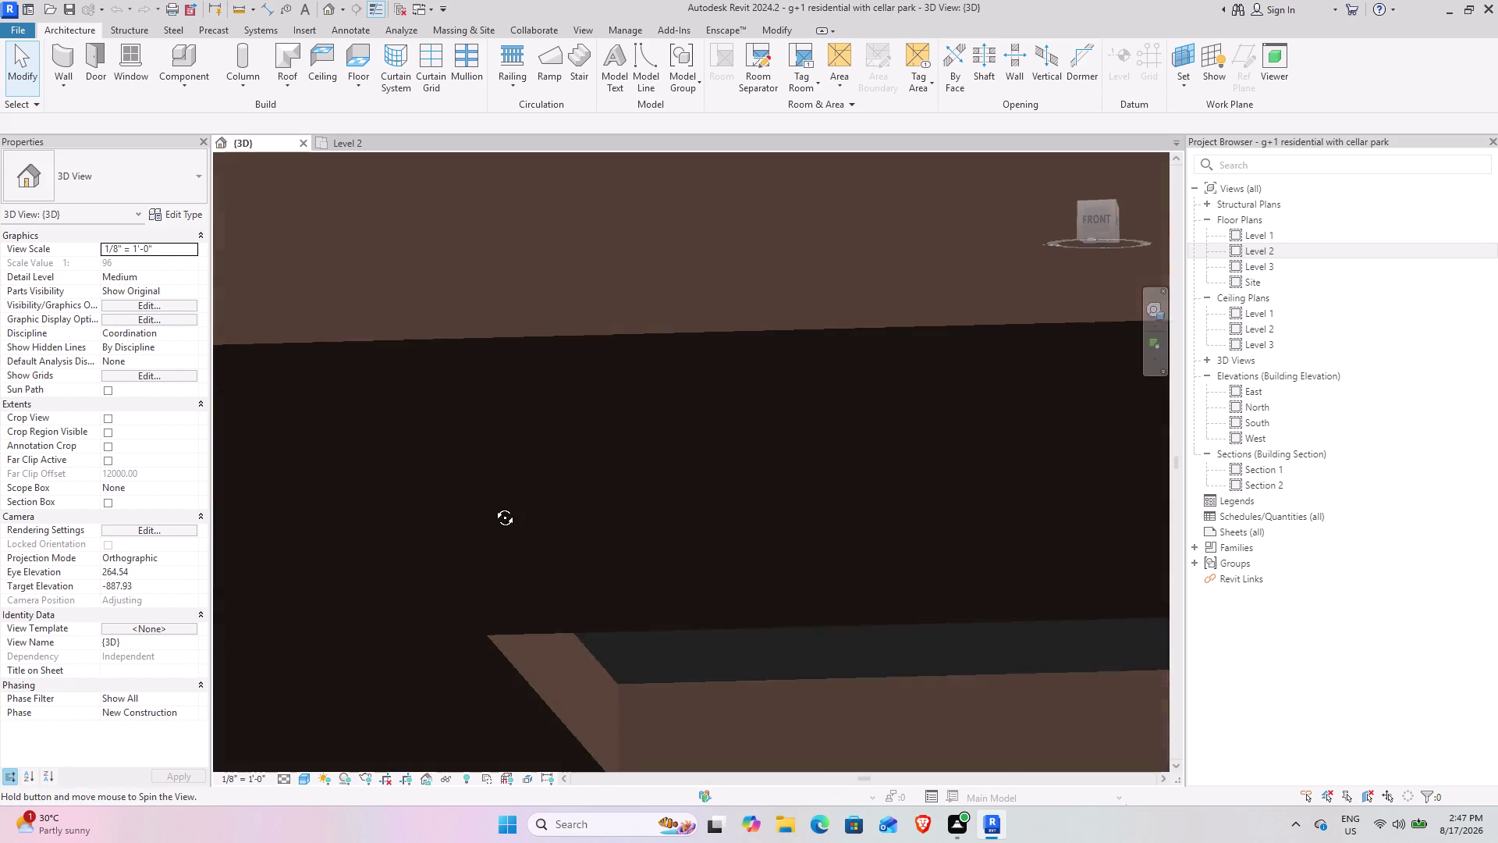
middle_drag(496, 509, 373, 380)
scroll(down, 3)
middle_drag(446, 509, 484, 533)
scroll(down, 3)
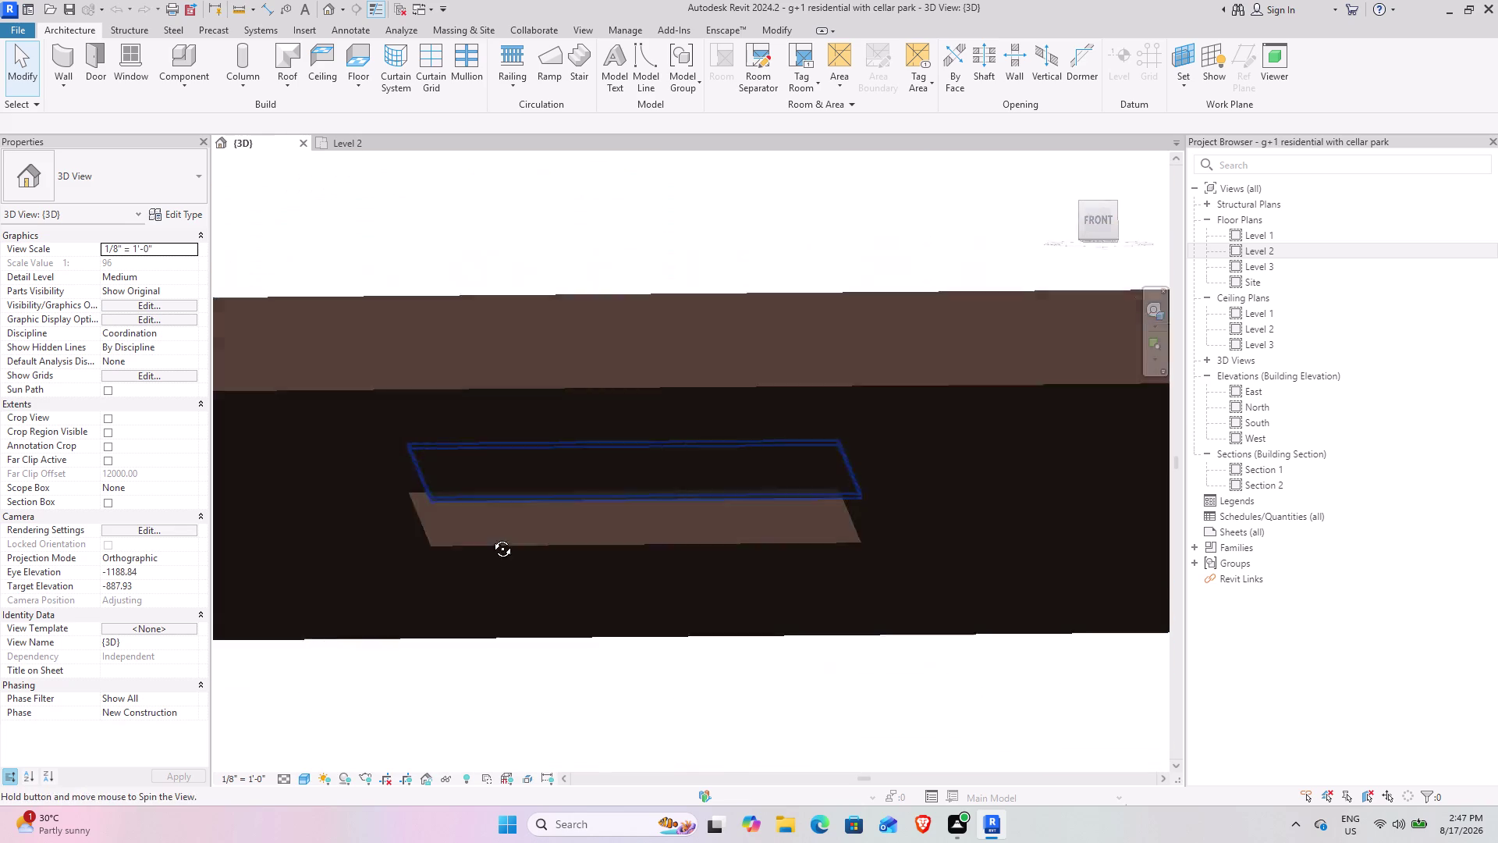
middle_drag(484, 533, 508, 551)
Temporarily hide the grassland terrain (HH) and inspect the cellar perimeter walls.
click(565, 454)
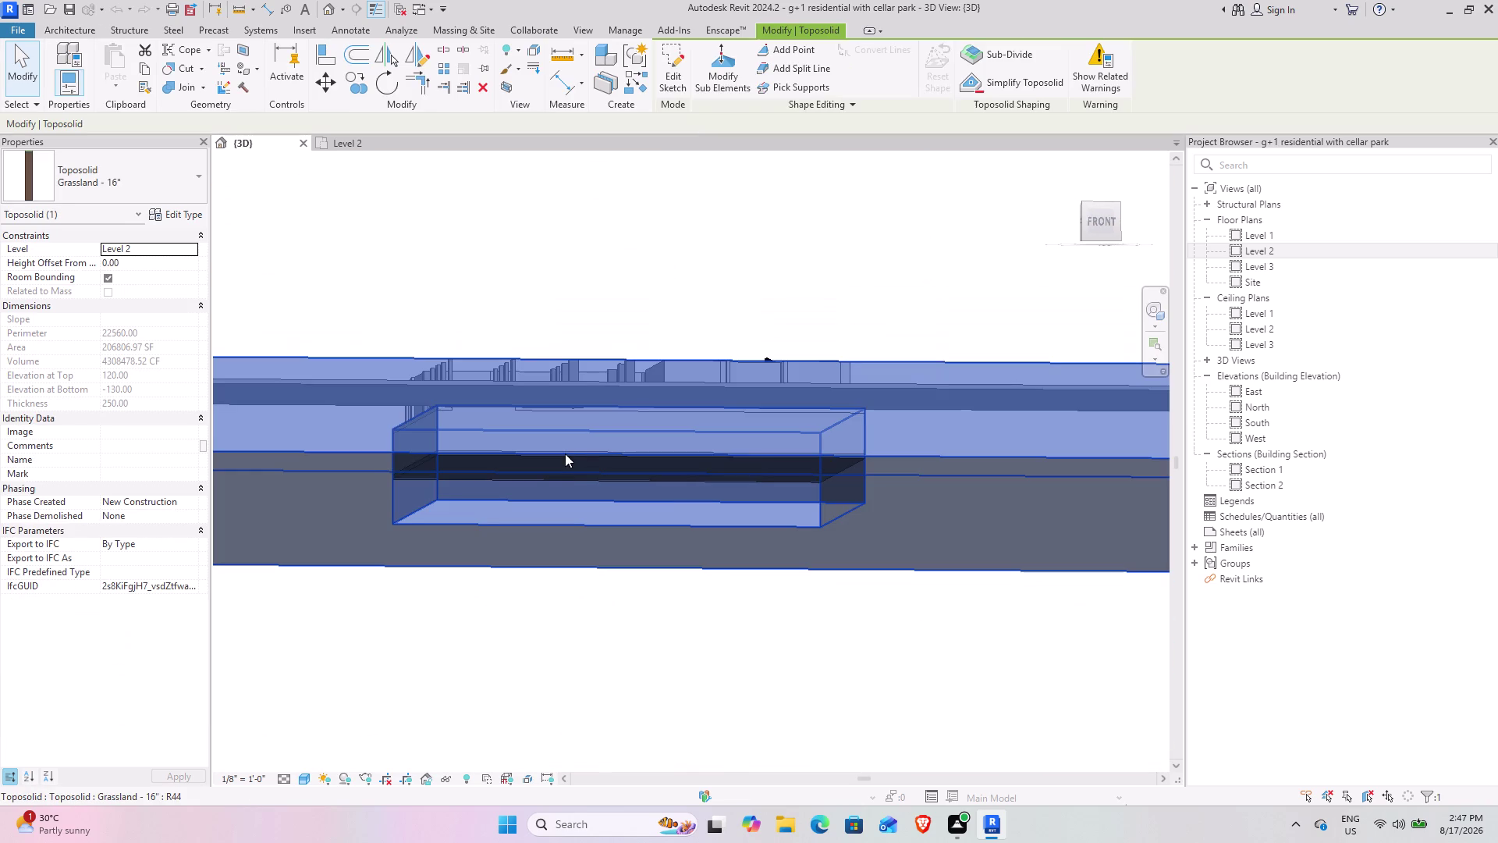
text(hh)
middle_drag(464, 470, 480, 478)
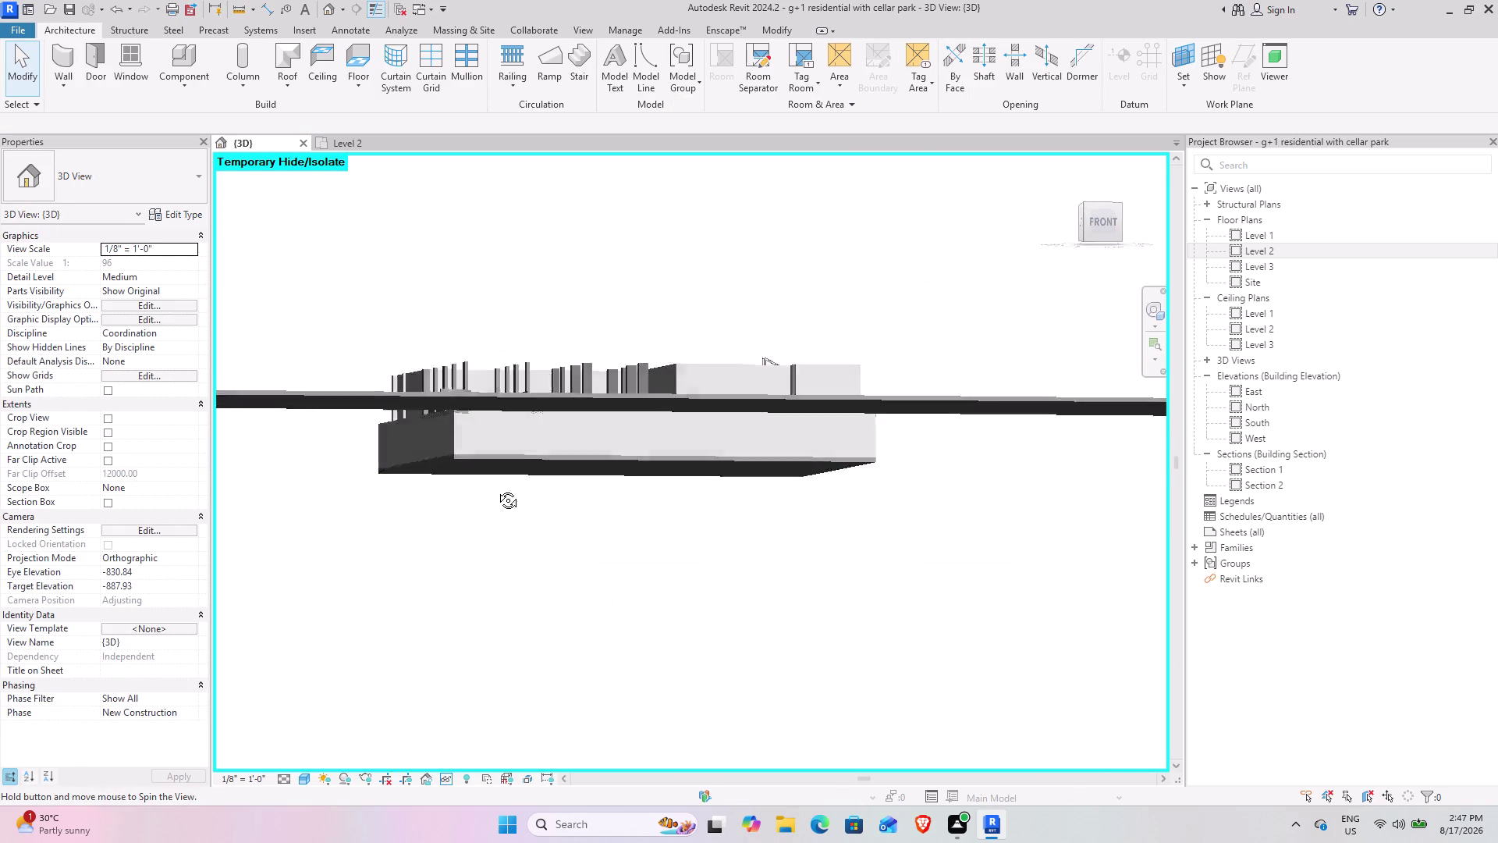
middle_drag(480, 478, 581, 542)
middle_drag(561, 544, 633, 613)
scroll(up, 3)
middle_drag(470, 567, 473, 570)
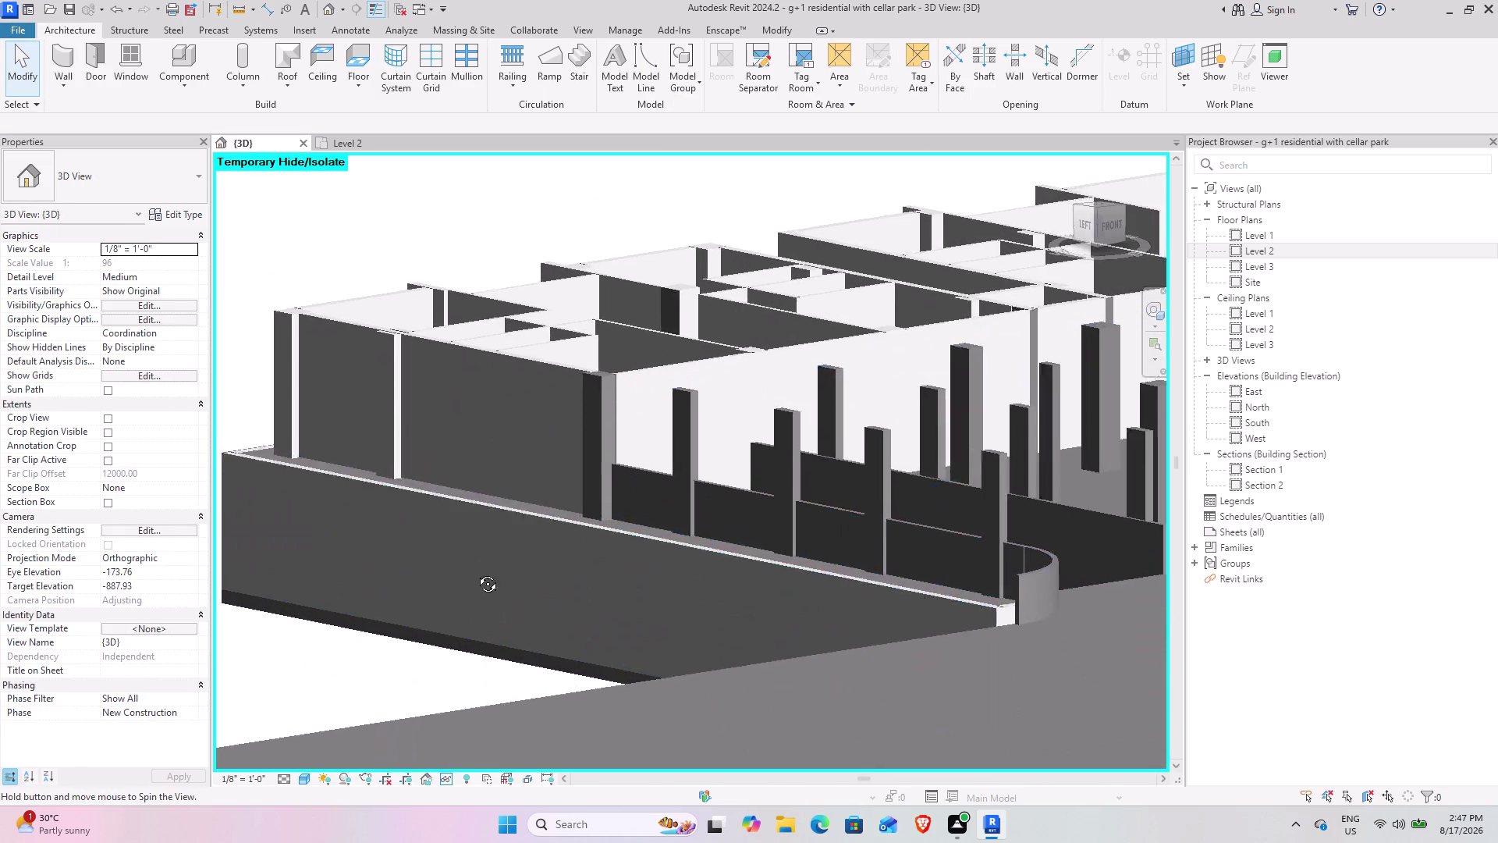
middle_drag(473, 570, 531, 609)
middle_drag(510, 612, 210, 413)
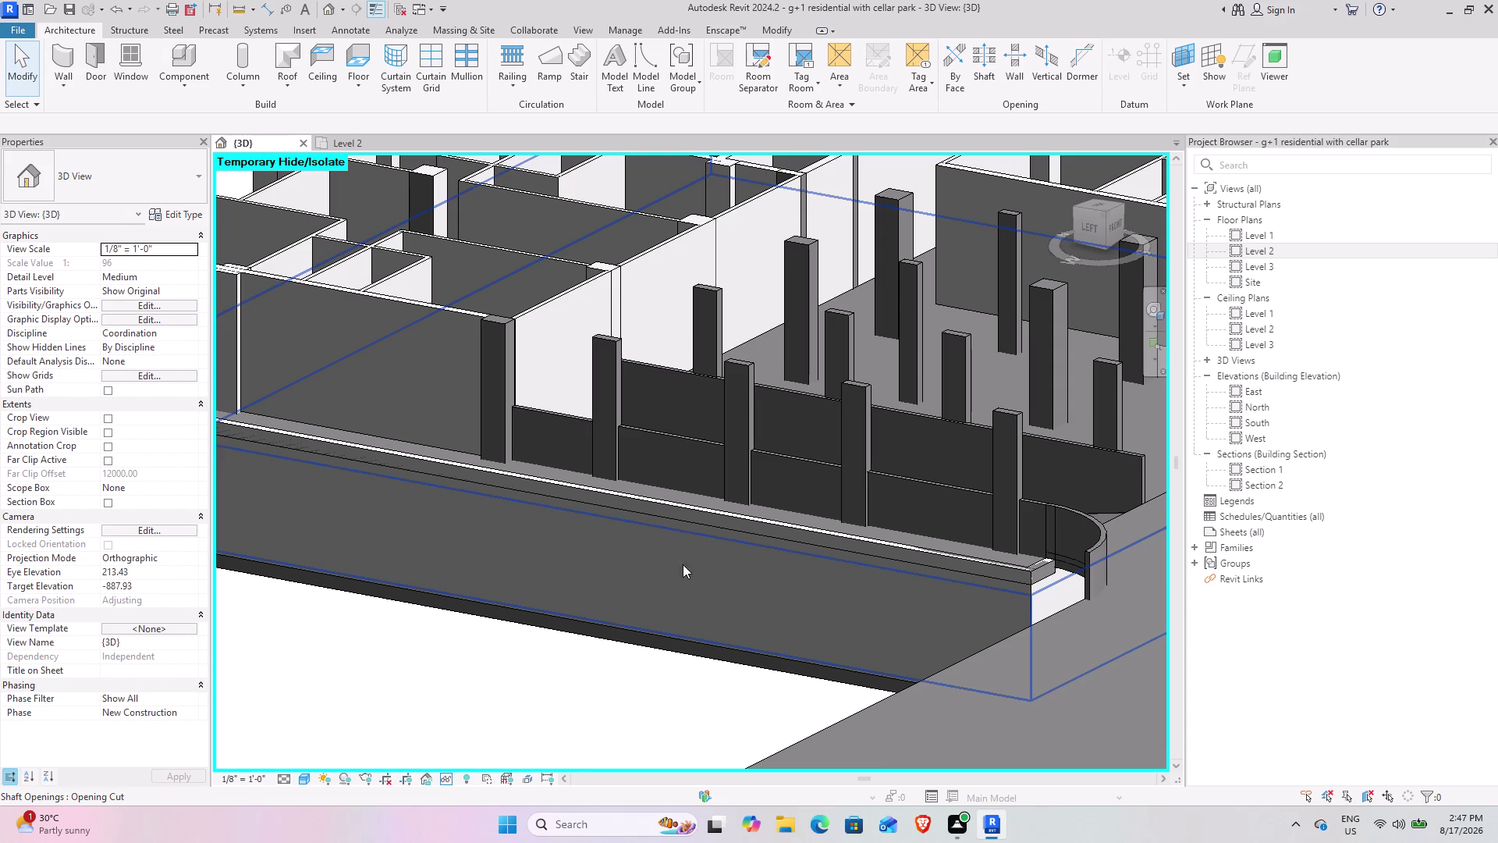
Tab-cycle to the shaft opening under the wall and select it.
key(Tab)
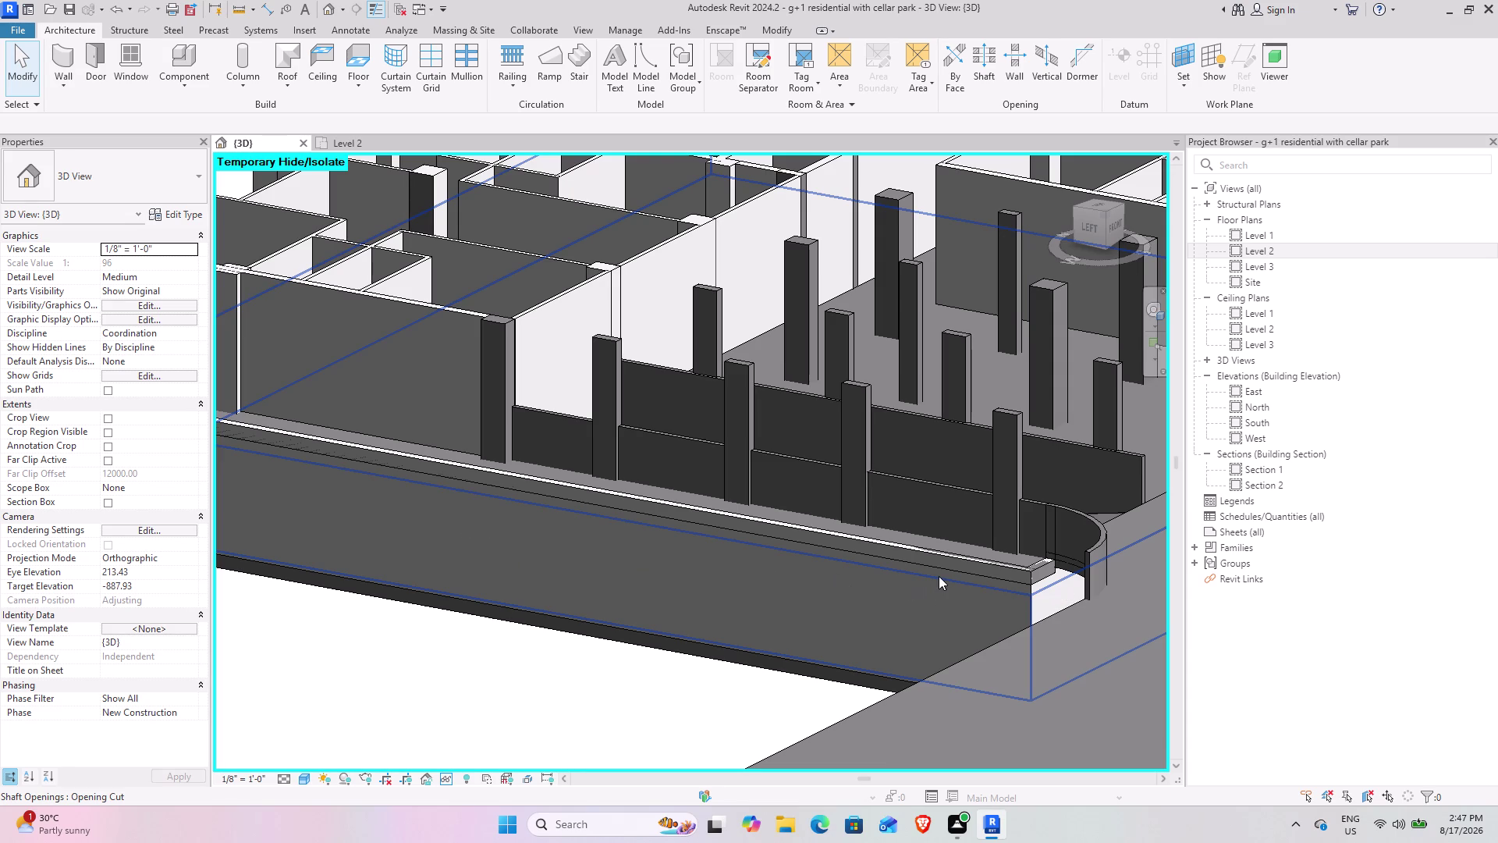
key(Tab)
key(Tab)
click(939, 576)
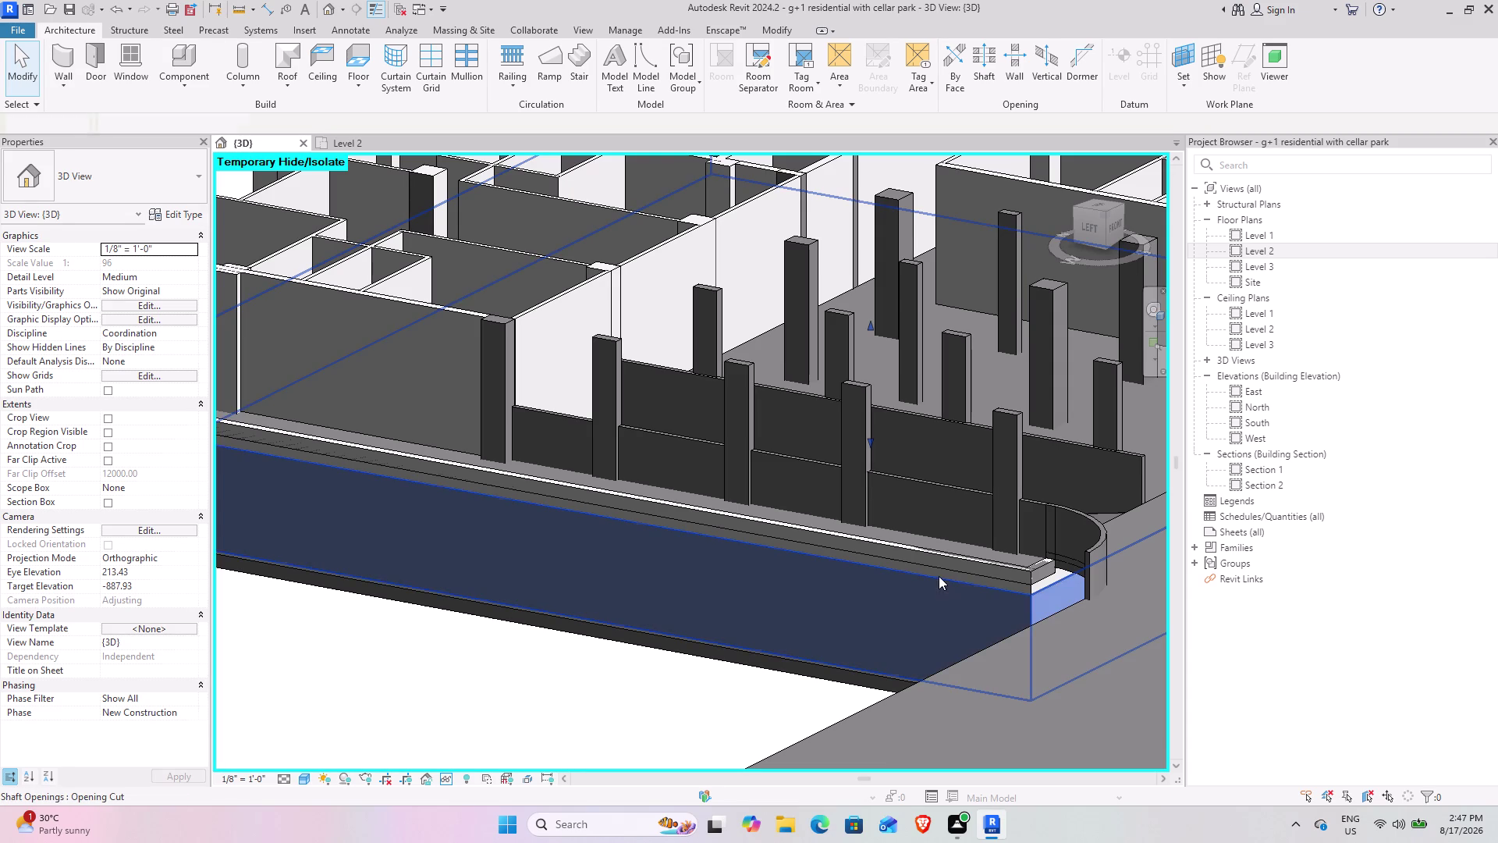
scroll(down, 3)
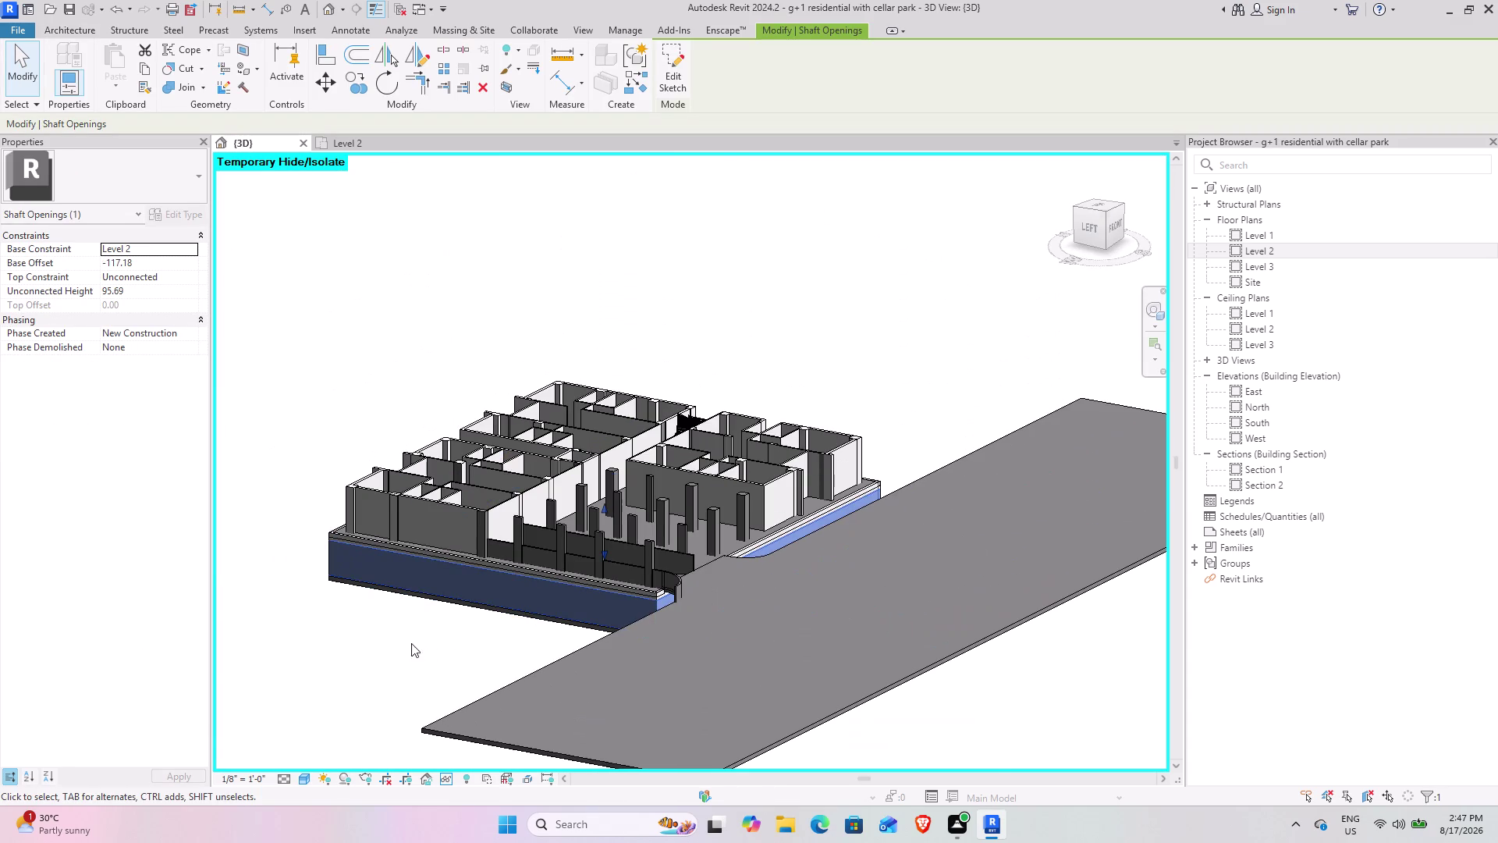
Set the shaft opening's Top Constraint to Up to level: Level 3, then deselect it.
middle_drag(398, 643, 744, 650)
middle_drag(467, 650, 786, 637)
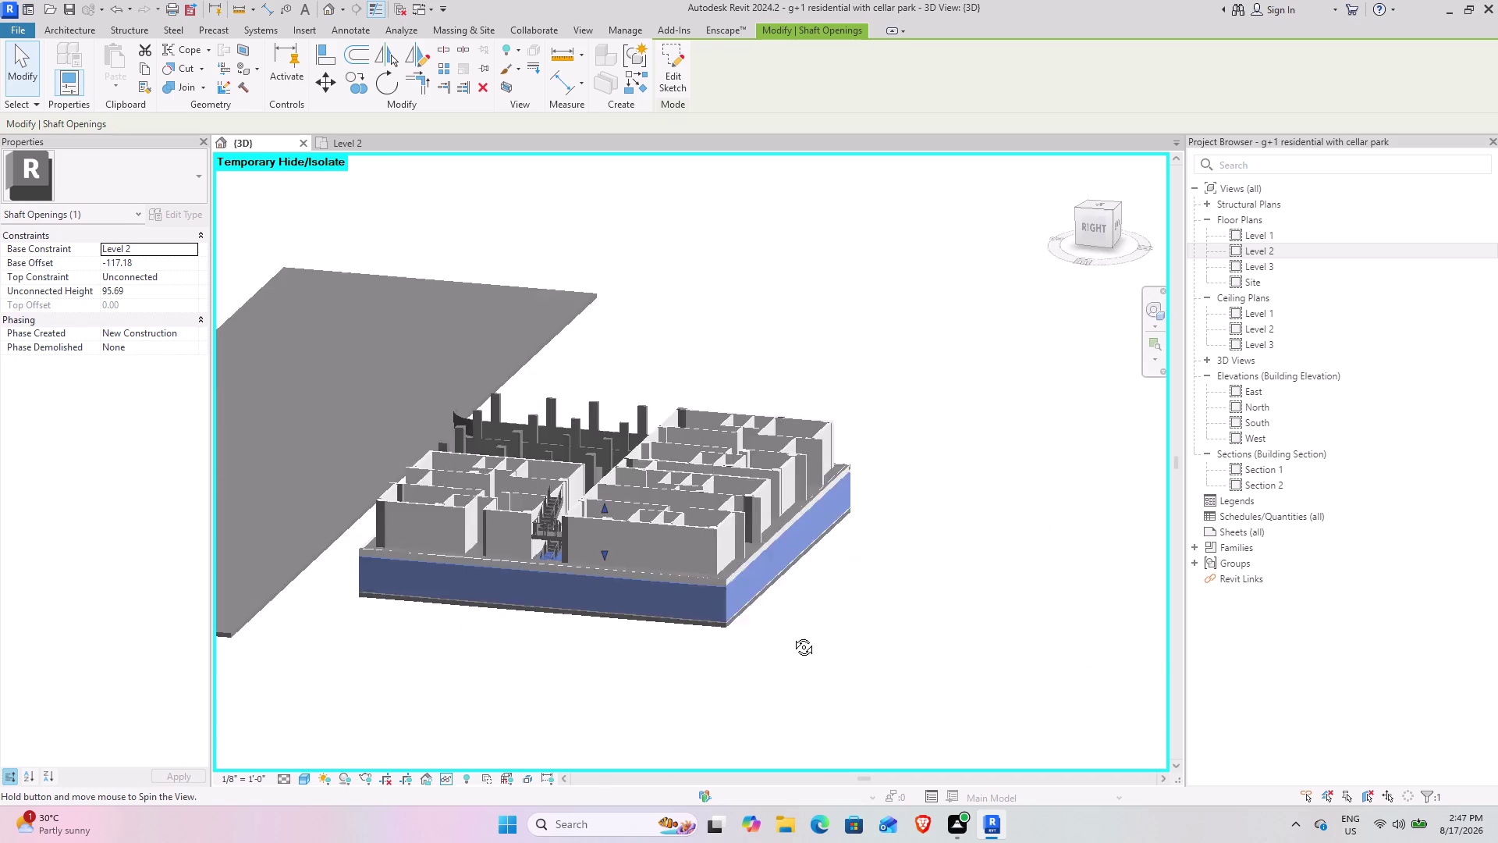
middle_drag(786, 637, 792, 635)
middle_drag(572, 631, 776, 644)
middle_drag(616, 657, 763, 779)
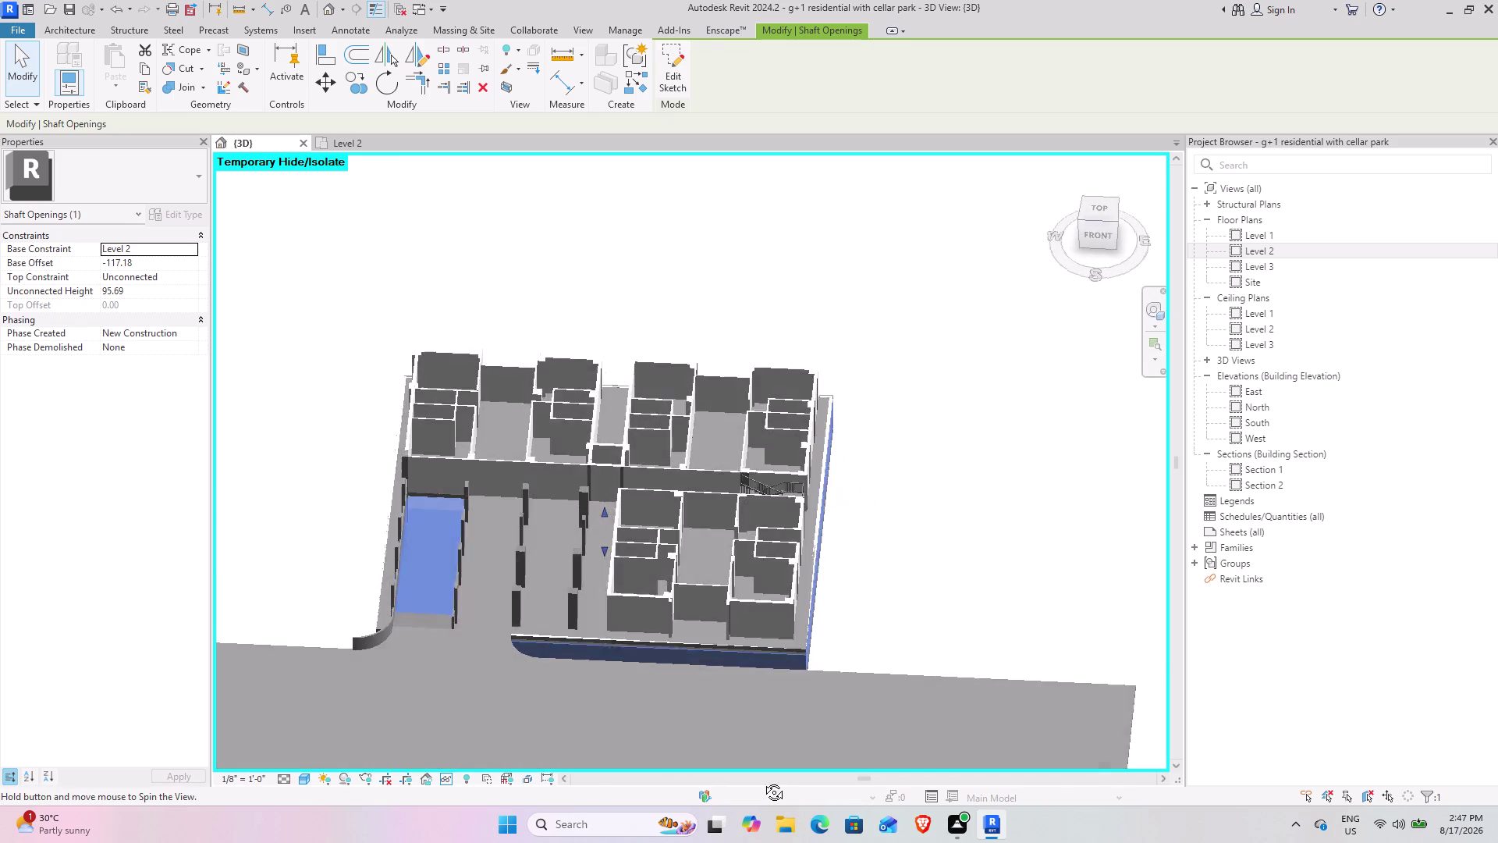
middle_drag(763, 779, 756, 779)
middle_drag(707, 644, 692, 599)
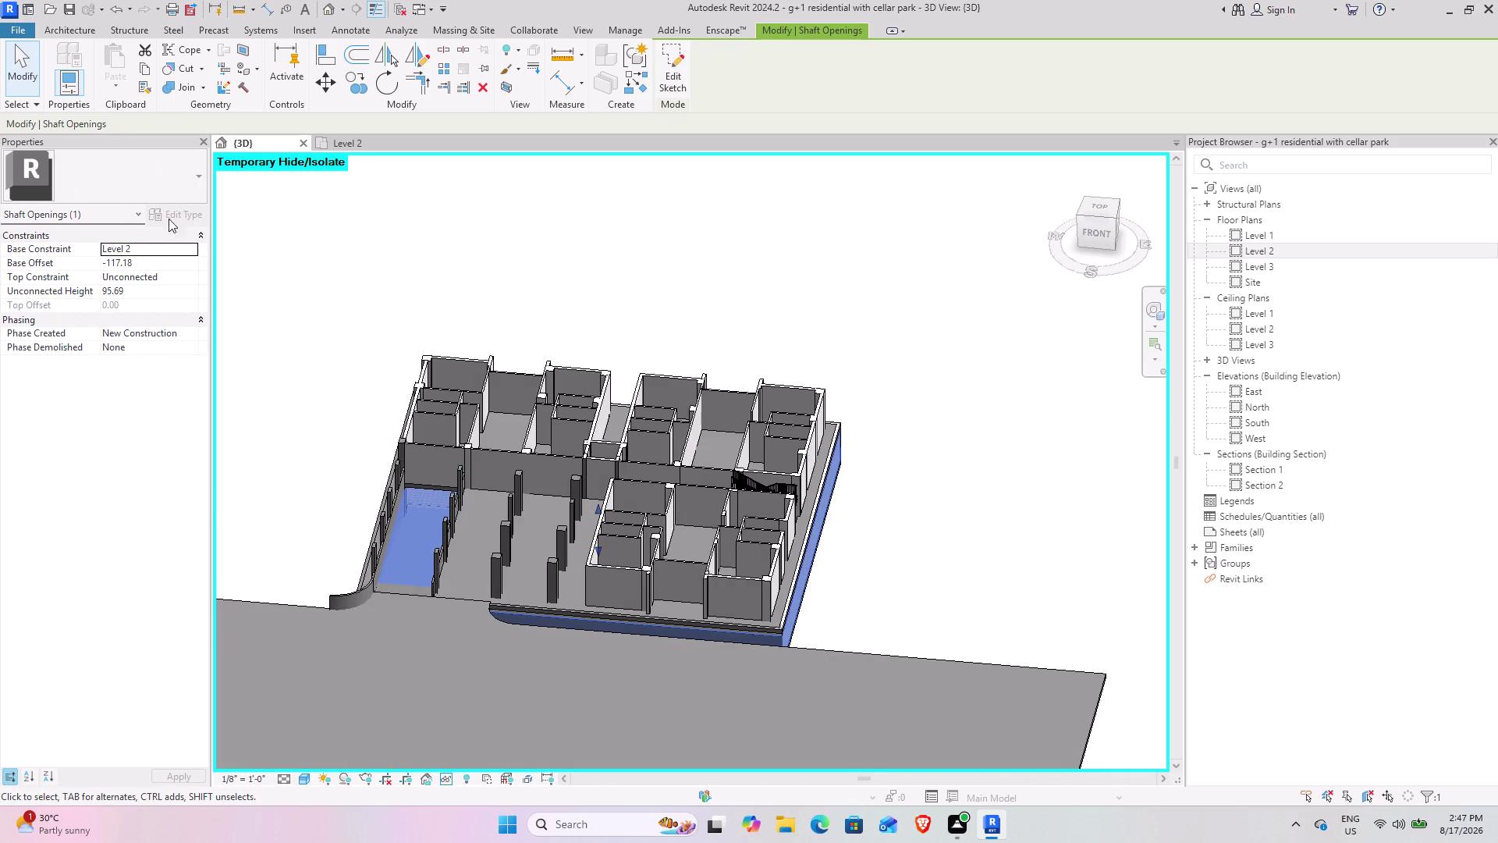
click(190, 278)
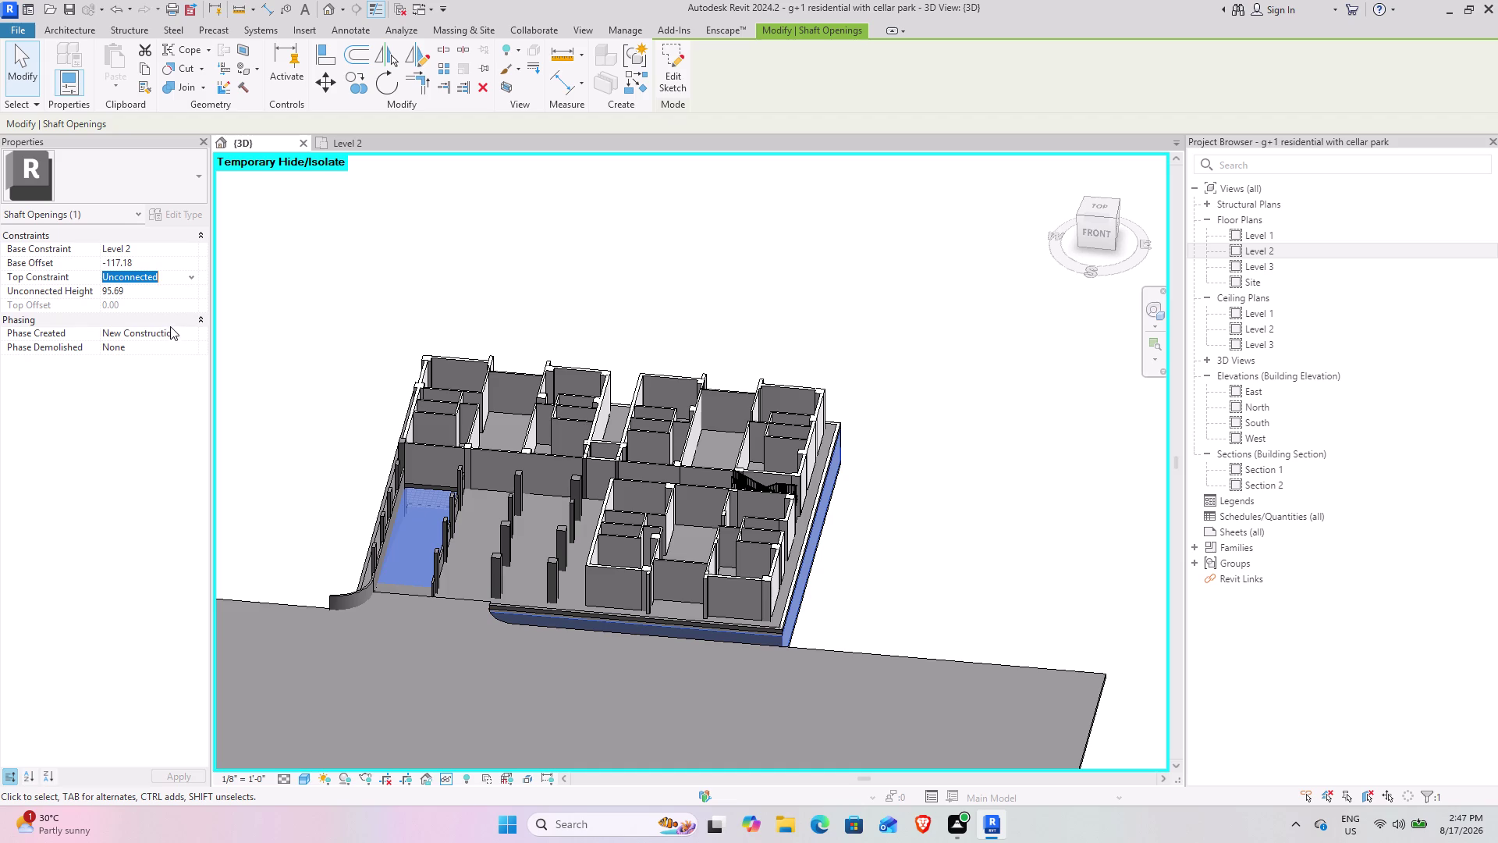
click(171, 329)
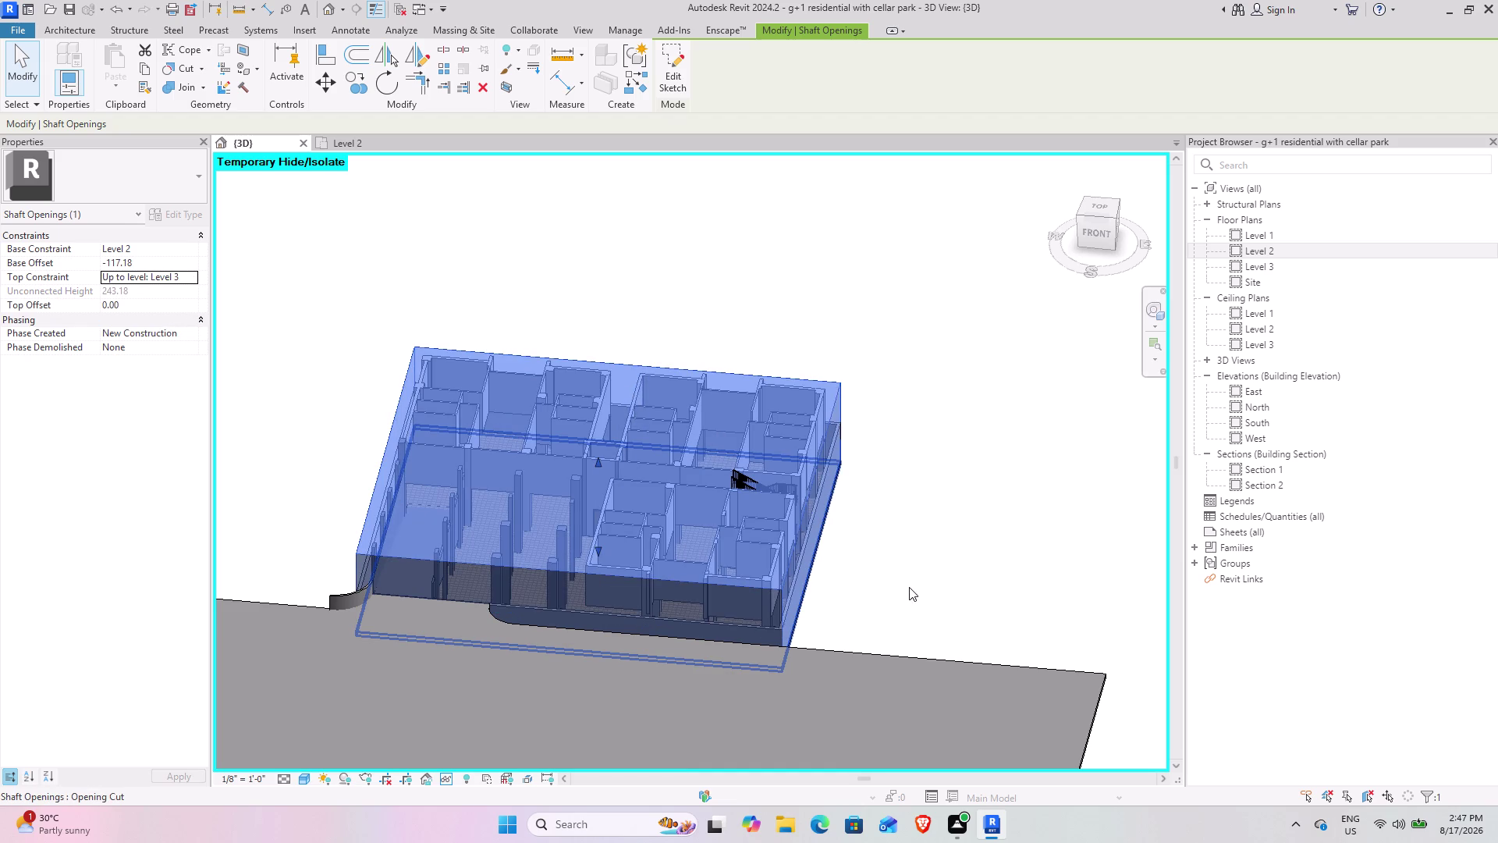
click(897, 580)
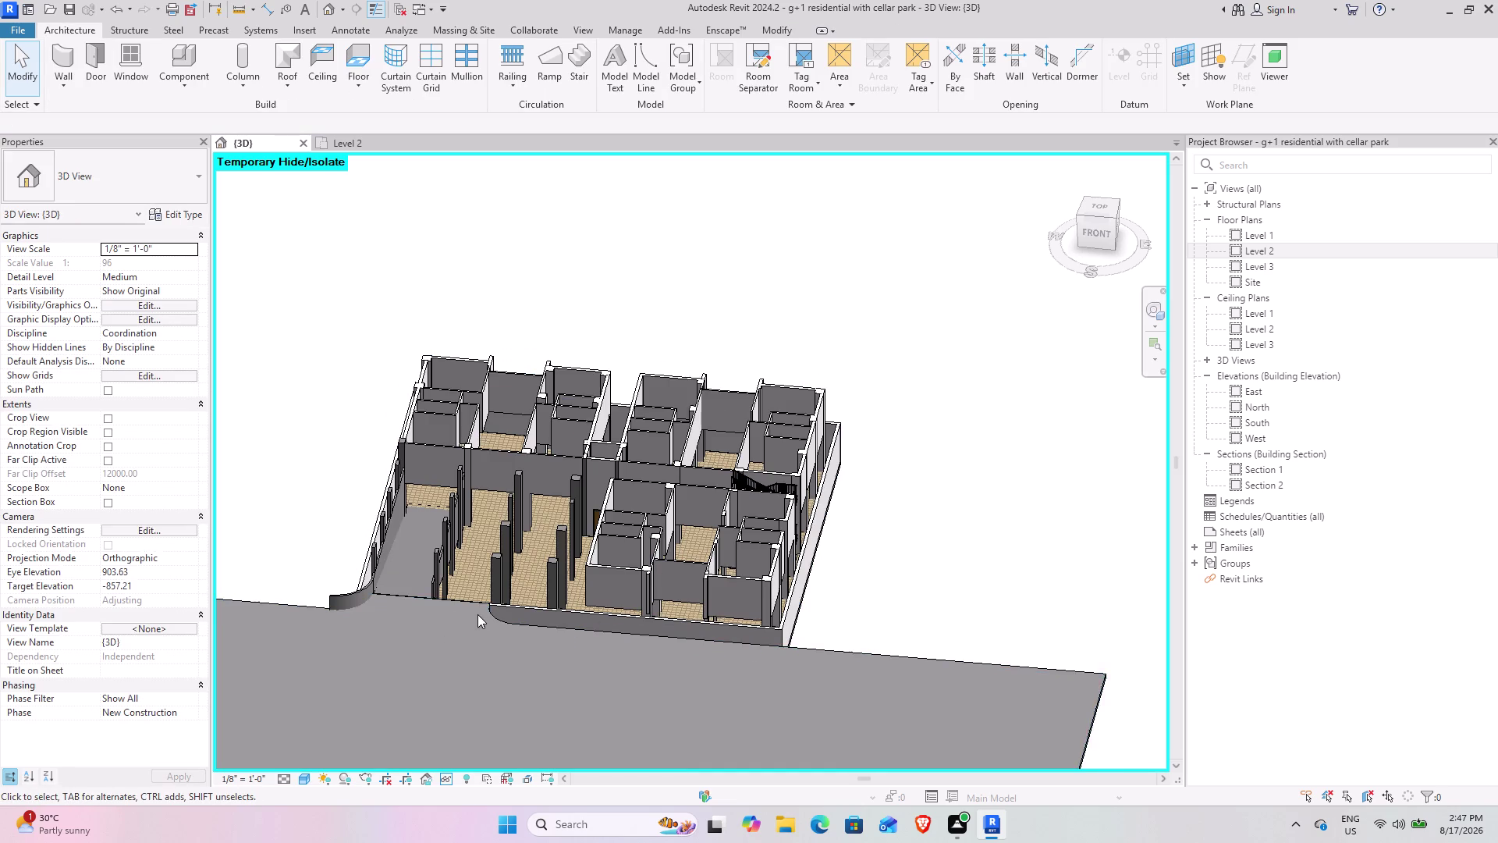
Orbit to a side view, reselect the shaft opening to check it, then undo once.
middle_drag(480, 598, 563, 475)
middle_drag(435, 561, 537, 594)
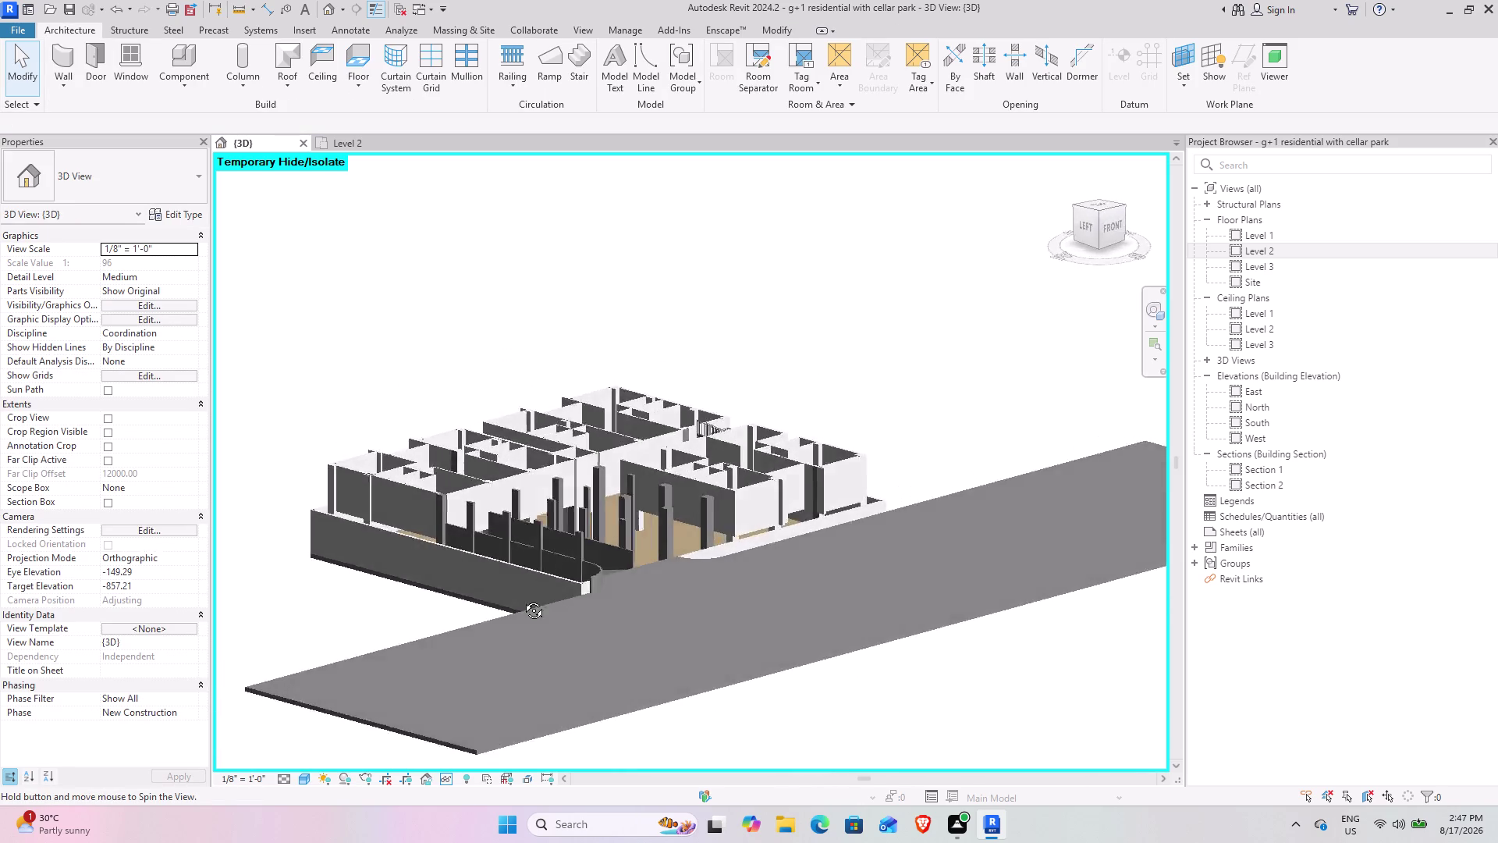
middle_drag(536, 593, 381, 605)
scroll(down, 3)
middle_drag(408, 568, 609, 491)
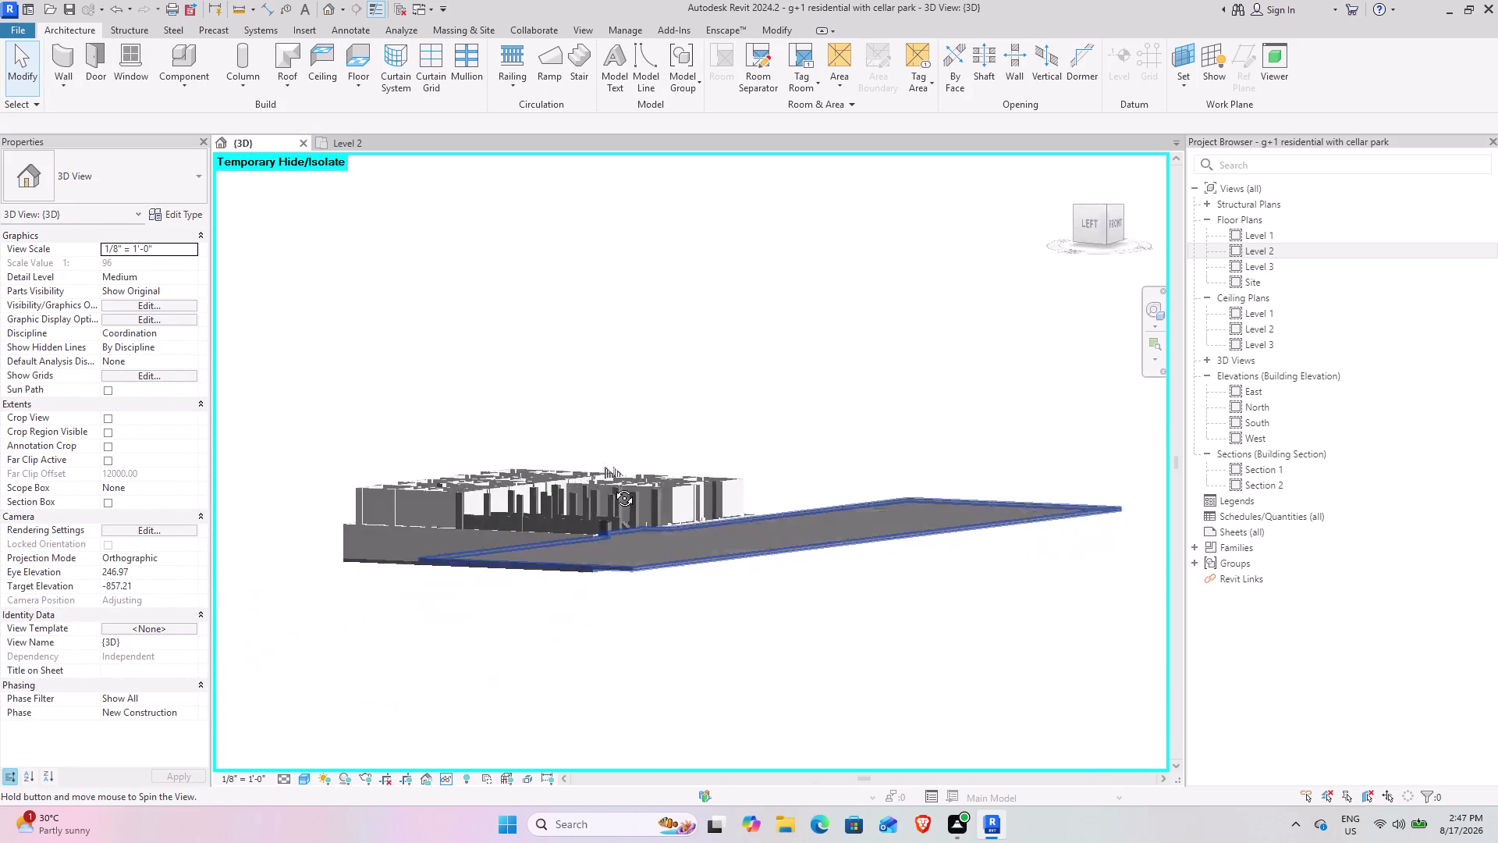
middle_drag(609, 491, 433, 594)
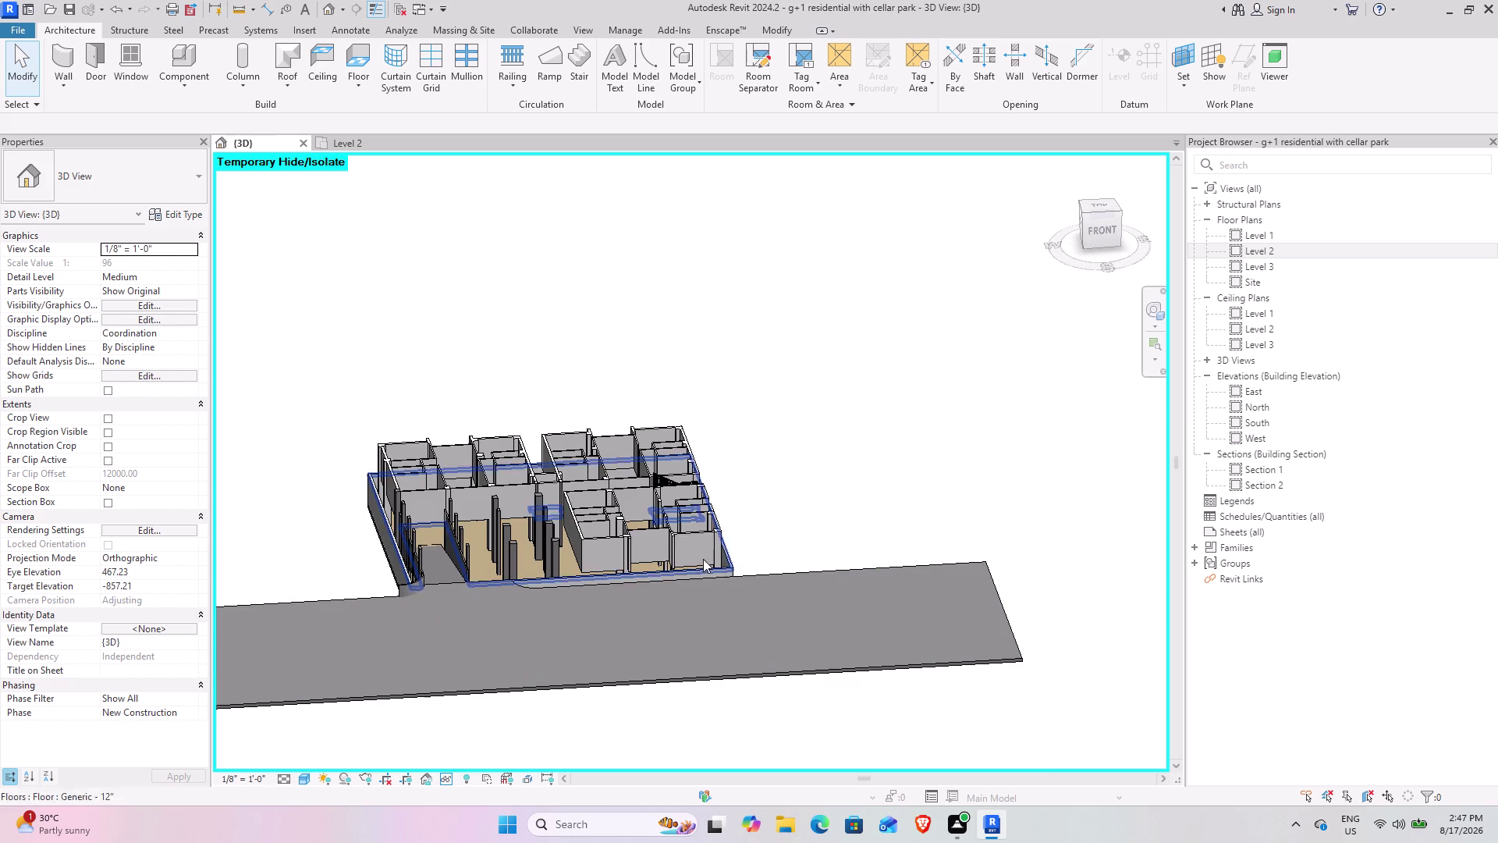
click(389, 568)
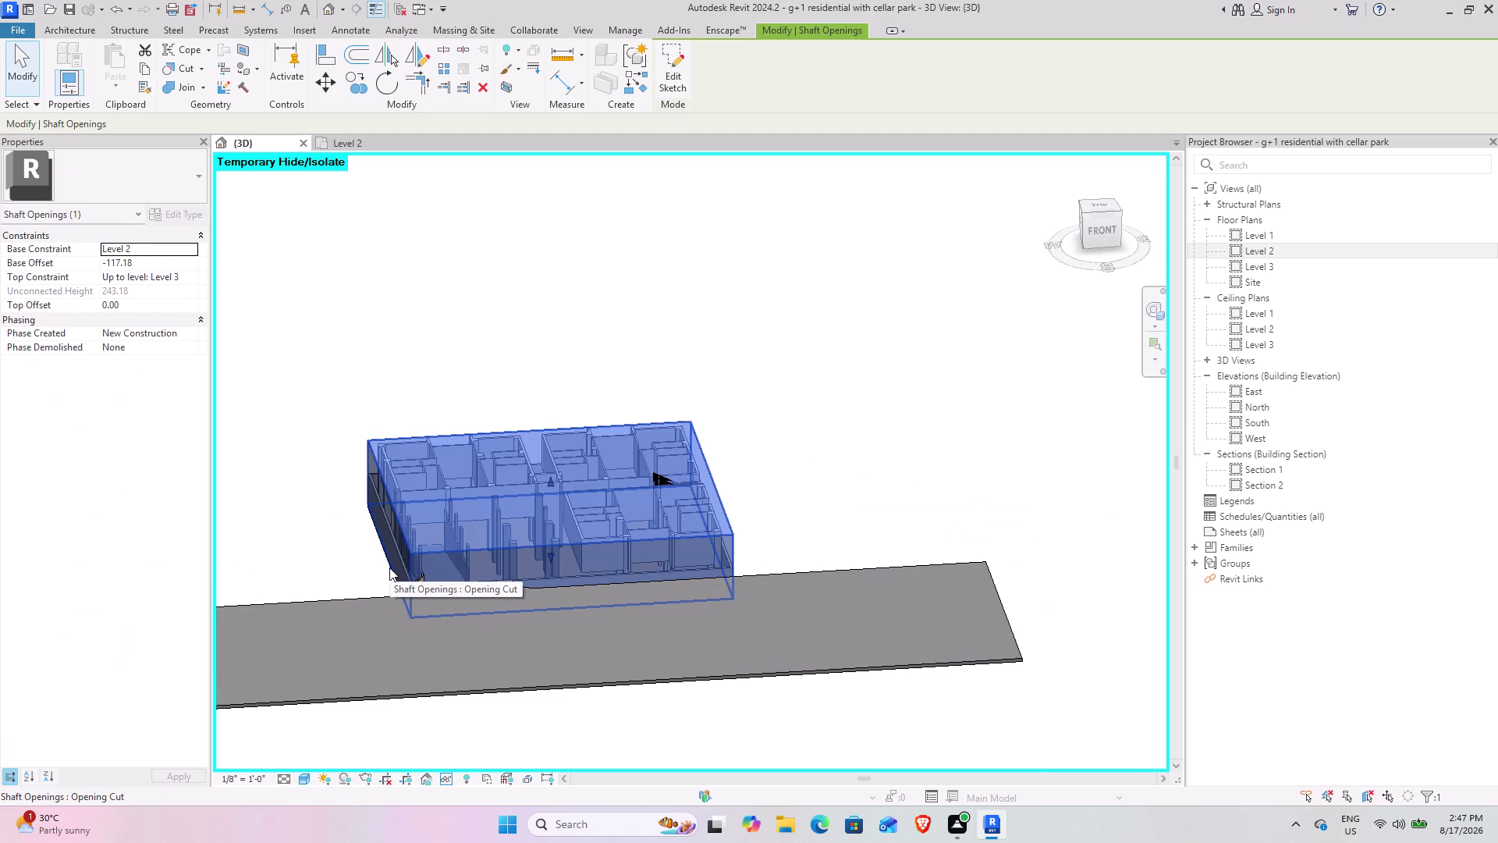
click(516, 300)
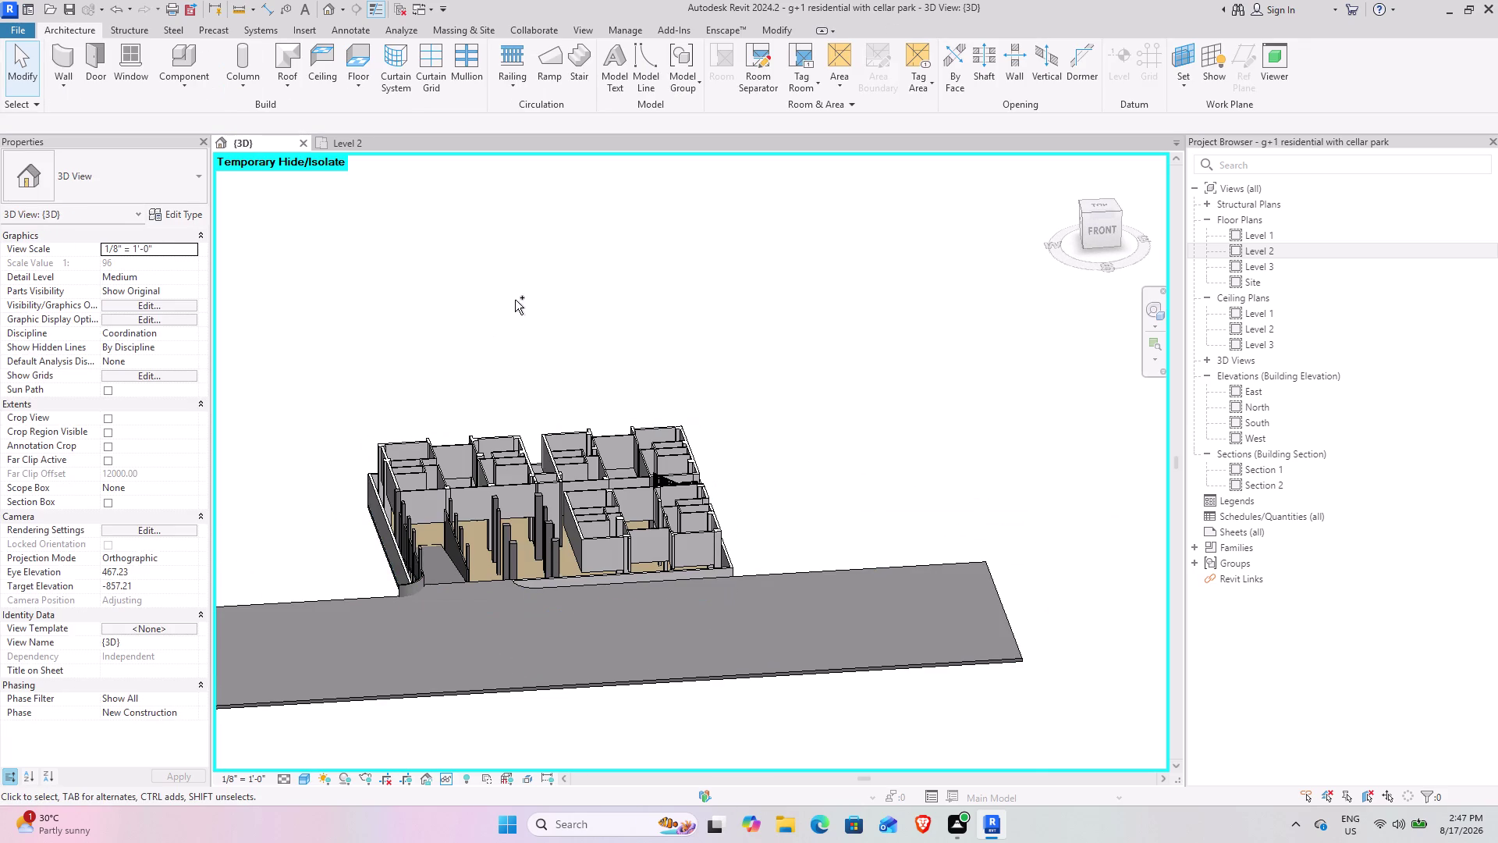
key(ctrl+z)
Zoom toward the base of the side perimeter wall and Tab-highlight the wall chain.
scroll(up, 3)
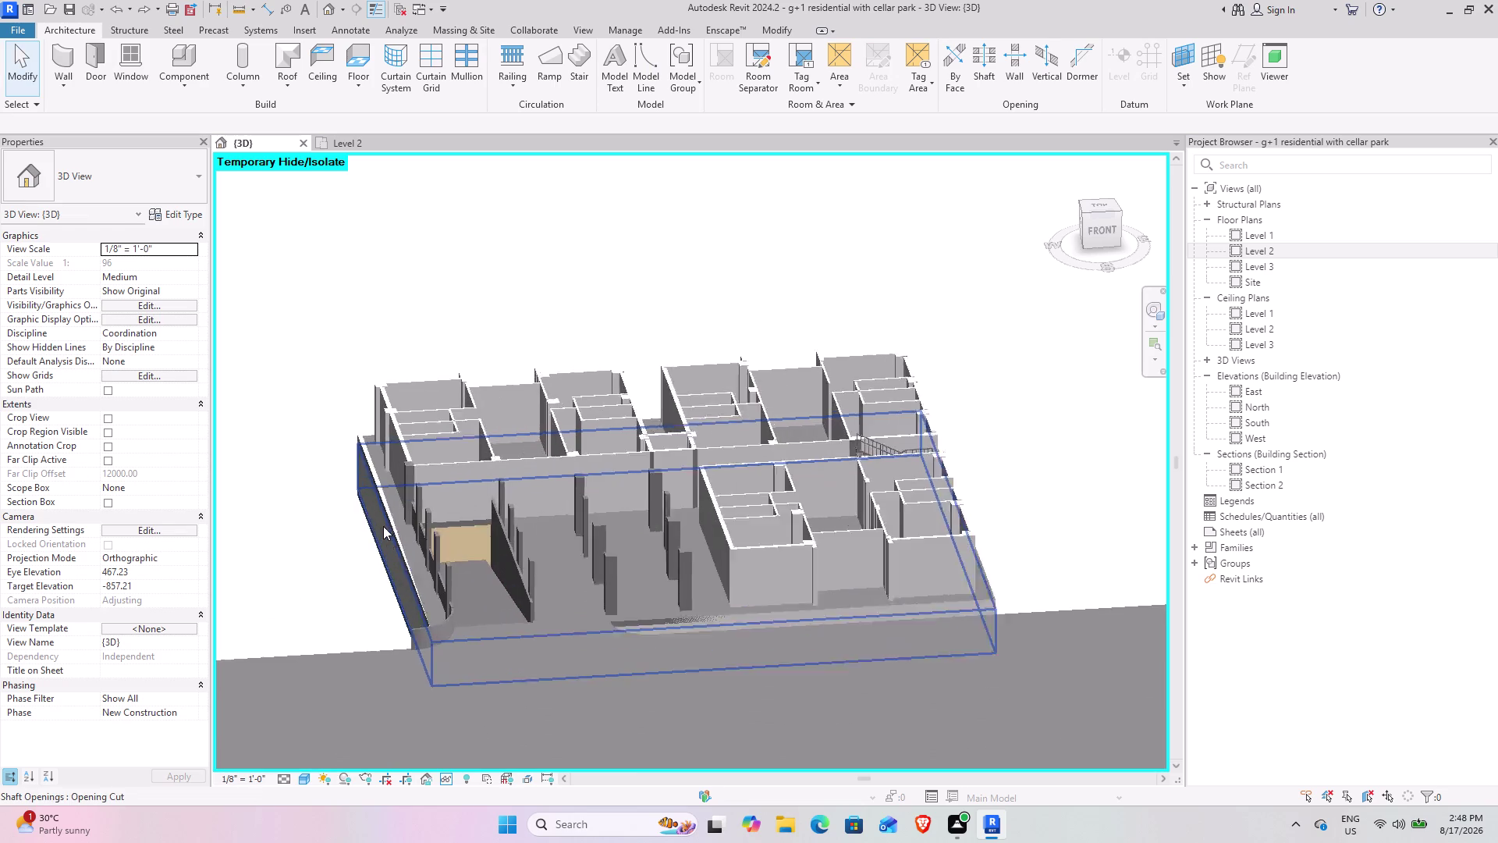
scroll(up, 3)
middle_drag(391, 535, 652, 446)
middle_drag(495, 497, 480, 474)
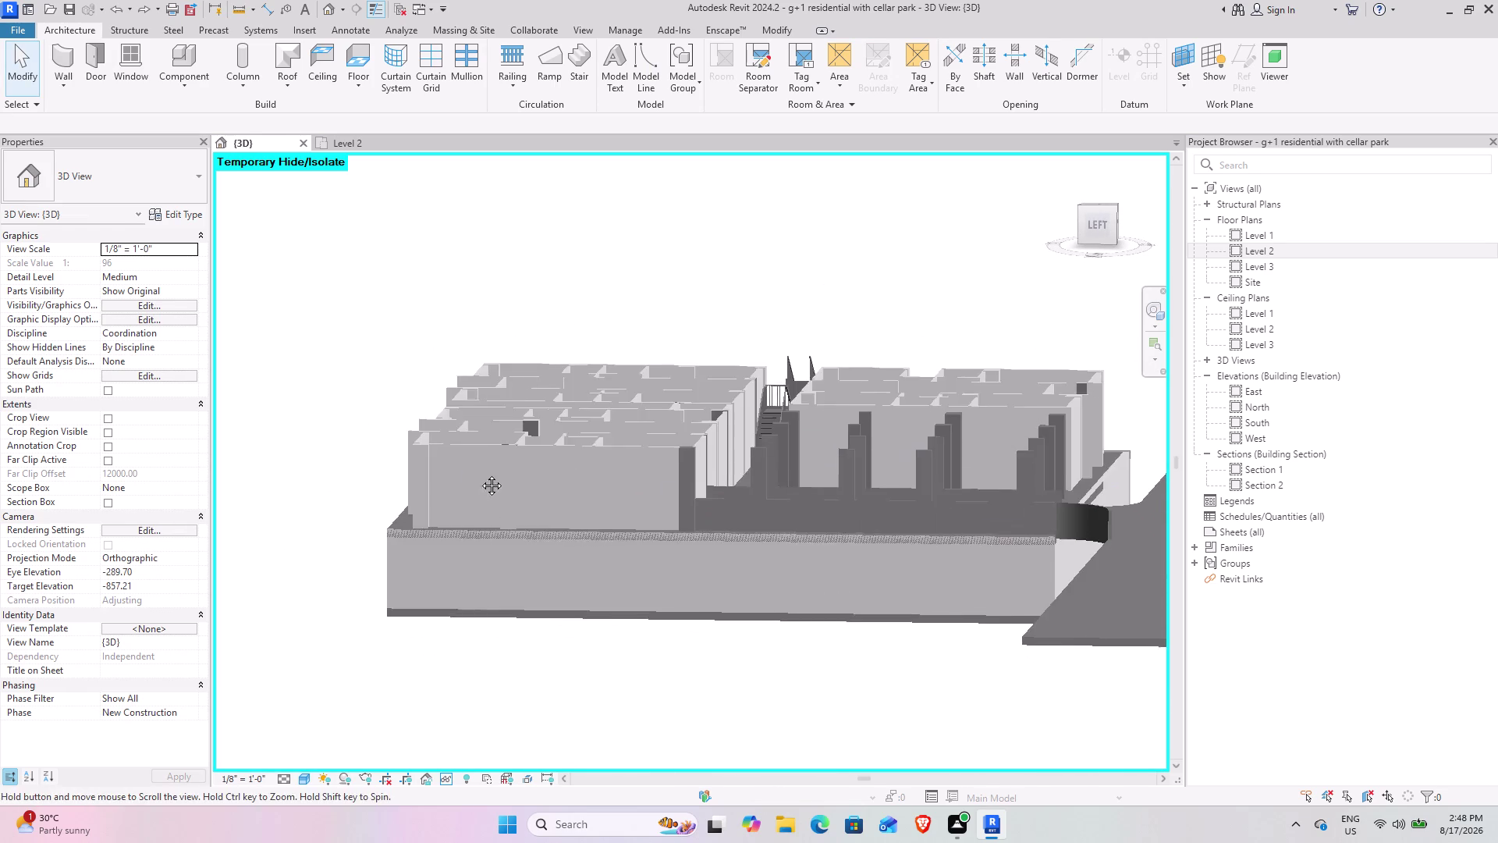
middle_drag(480, 474, 480, 472)
scroll(up, 3)
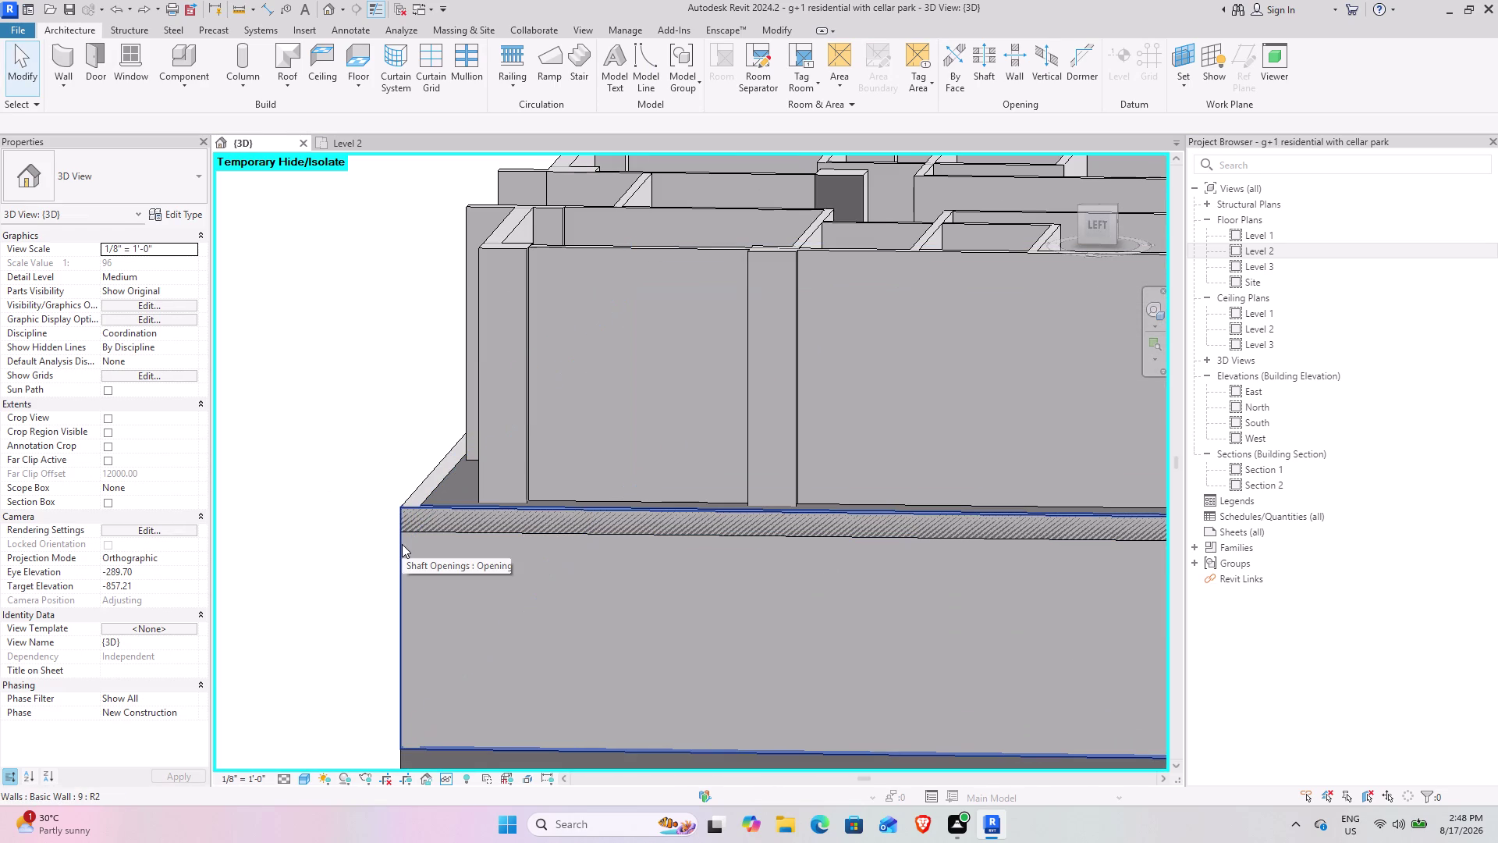
key(Tab)
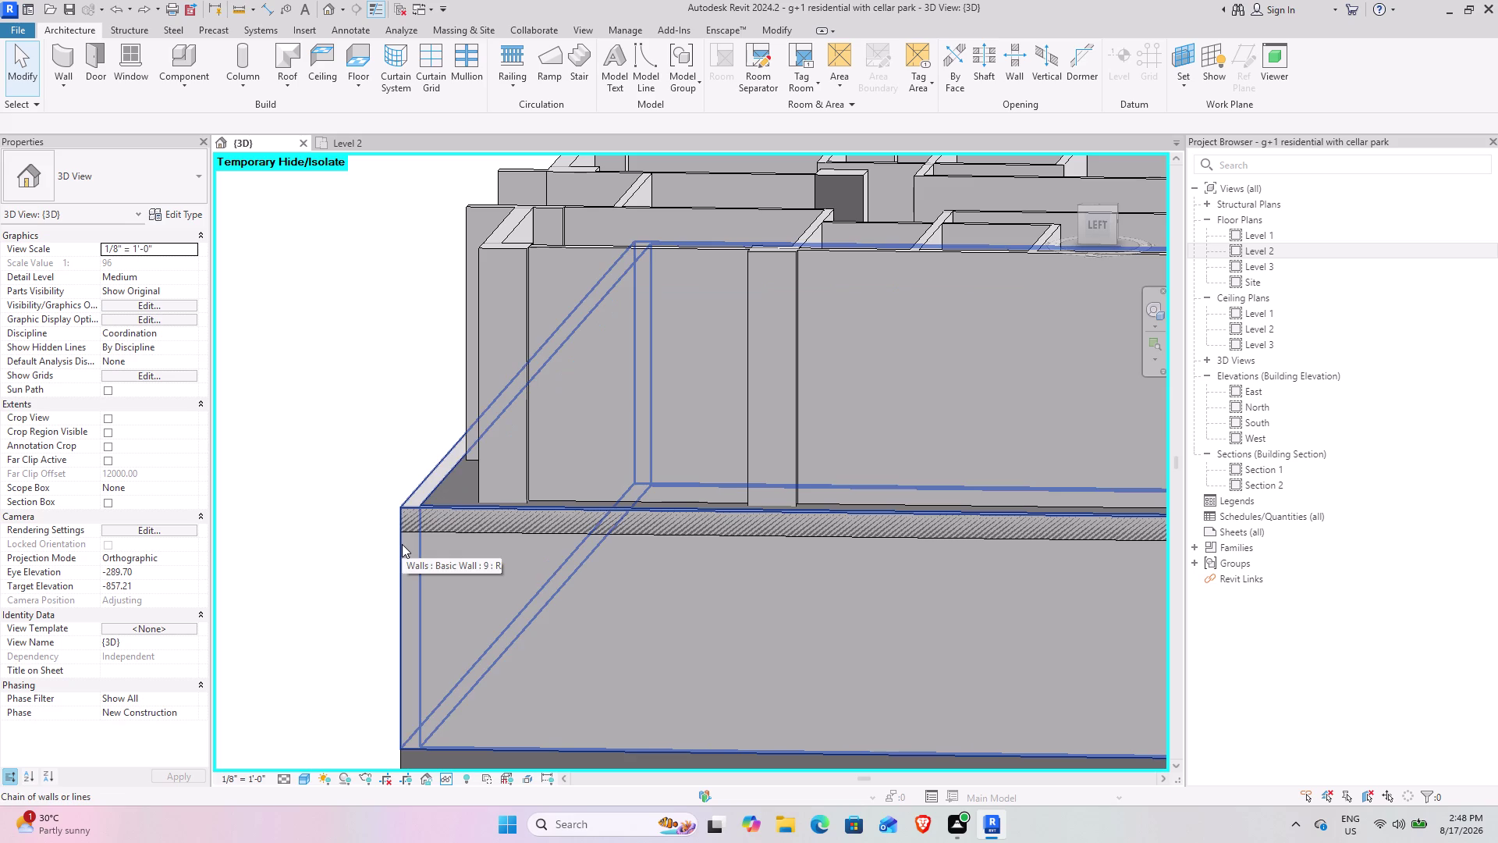
Set the Tab-selected chain of four perimeter walls to Top Constraint Level 3, then deselect.
click(402, 543)
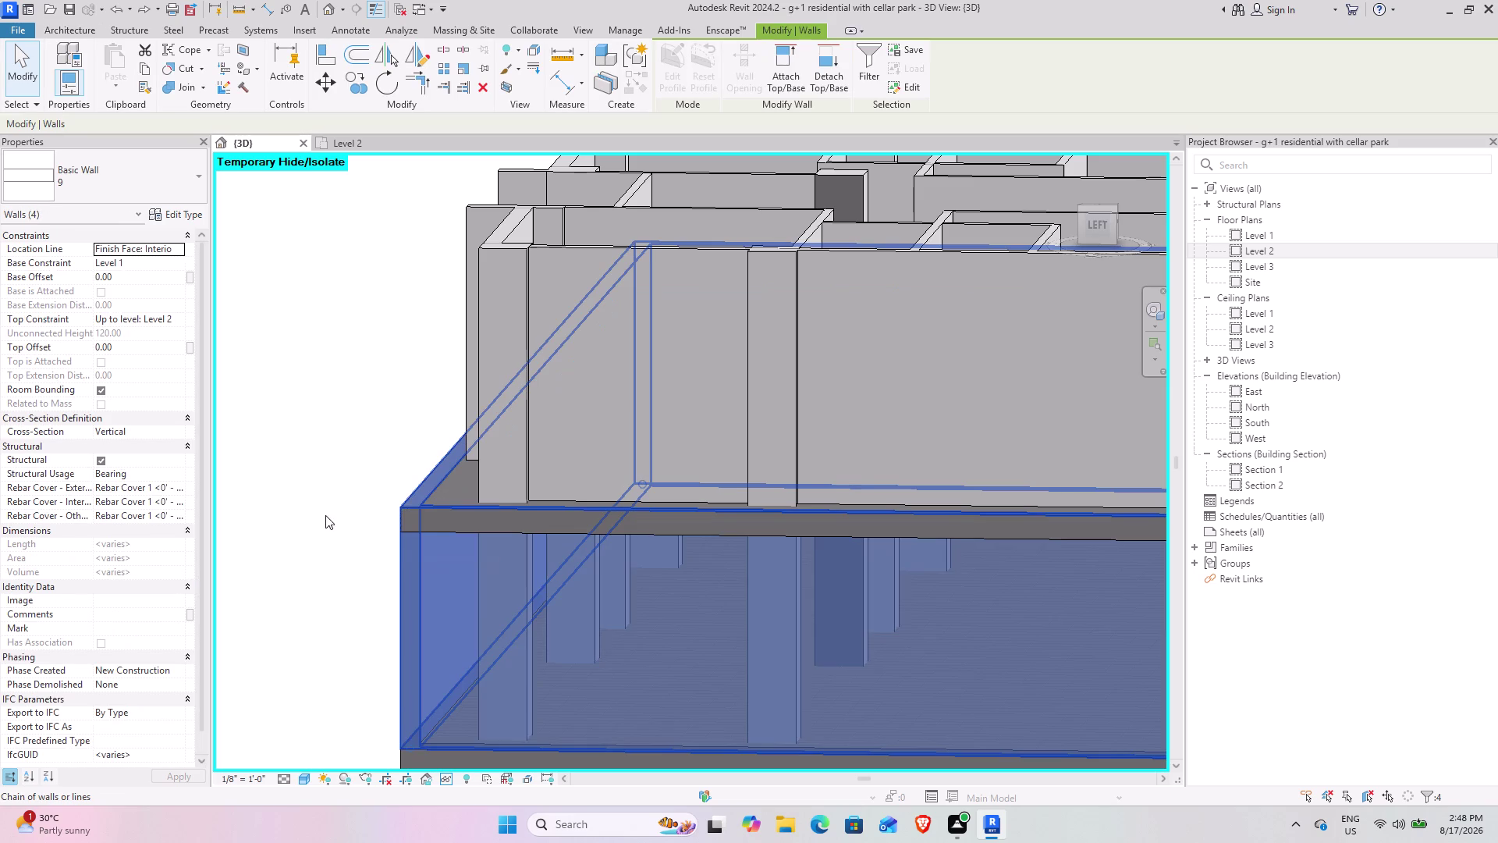
scroll(down, 3)
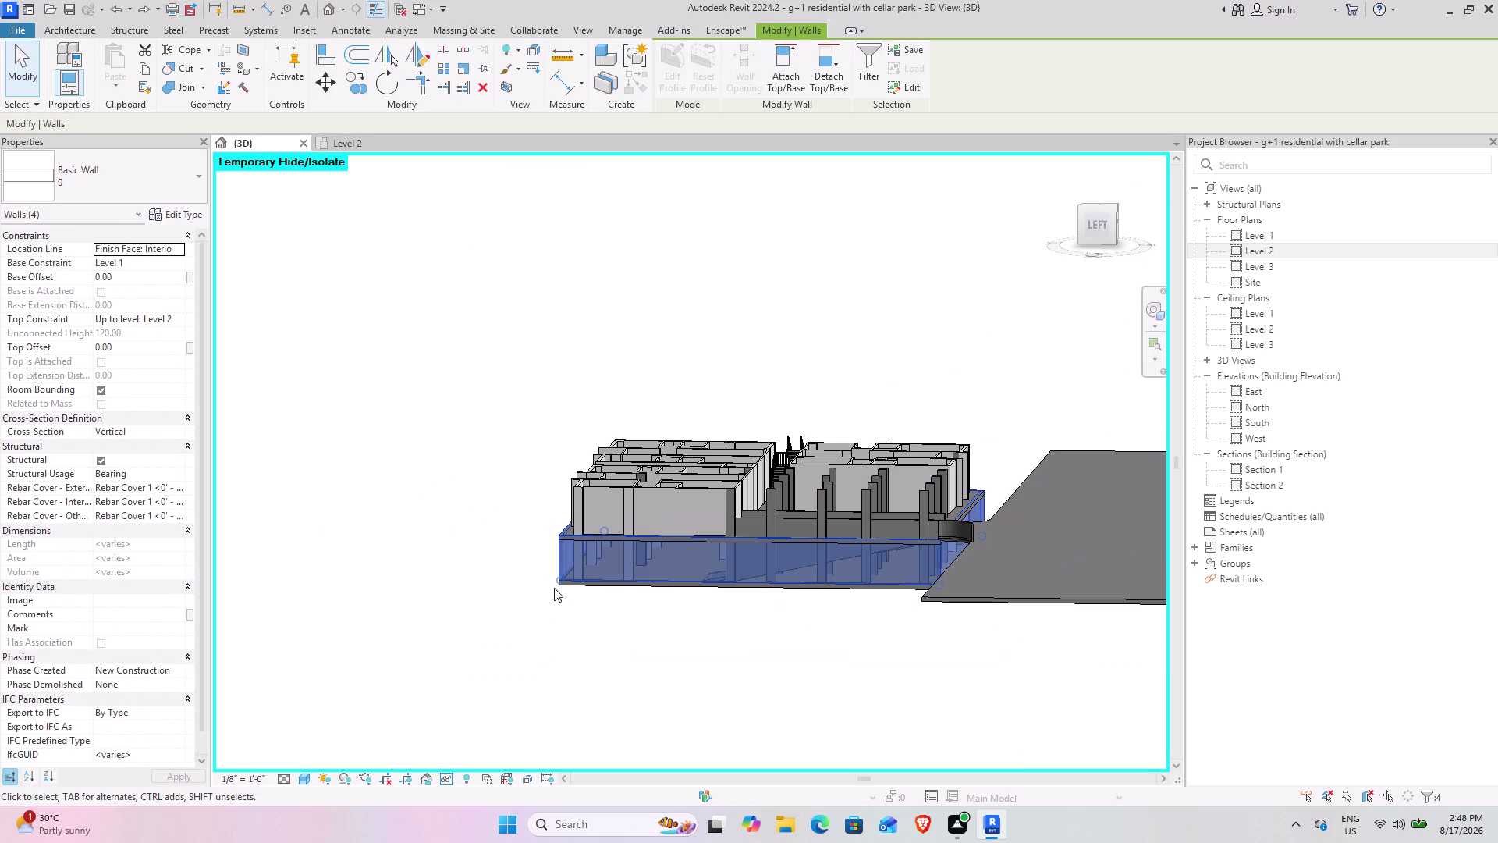
middle_drag(563, 591, 647, 633)
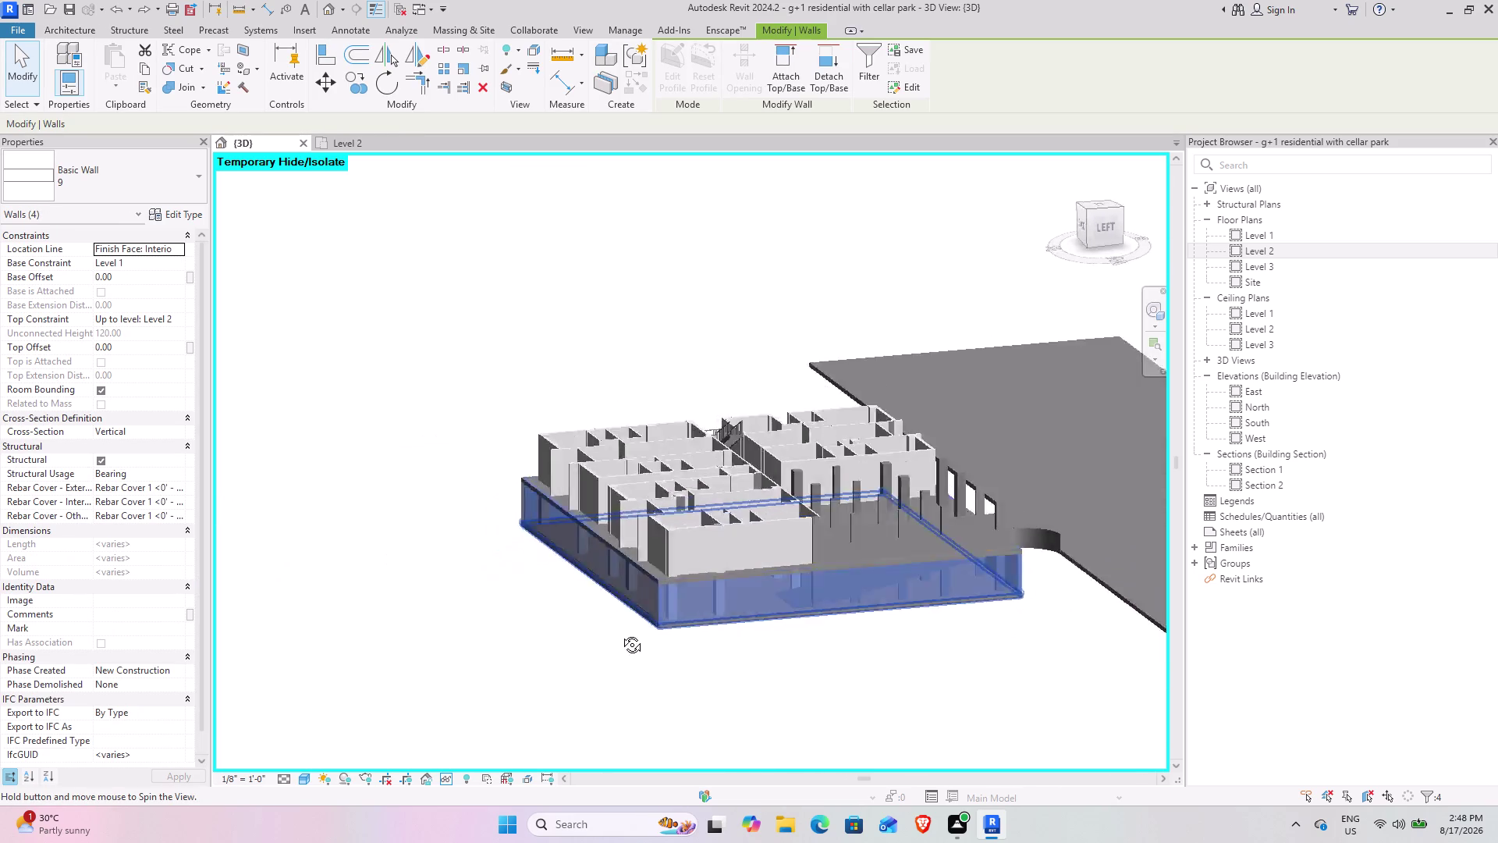
middle_drag(647, 633, 489, 637)
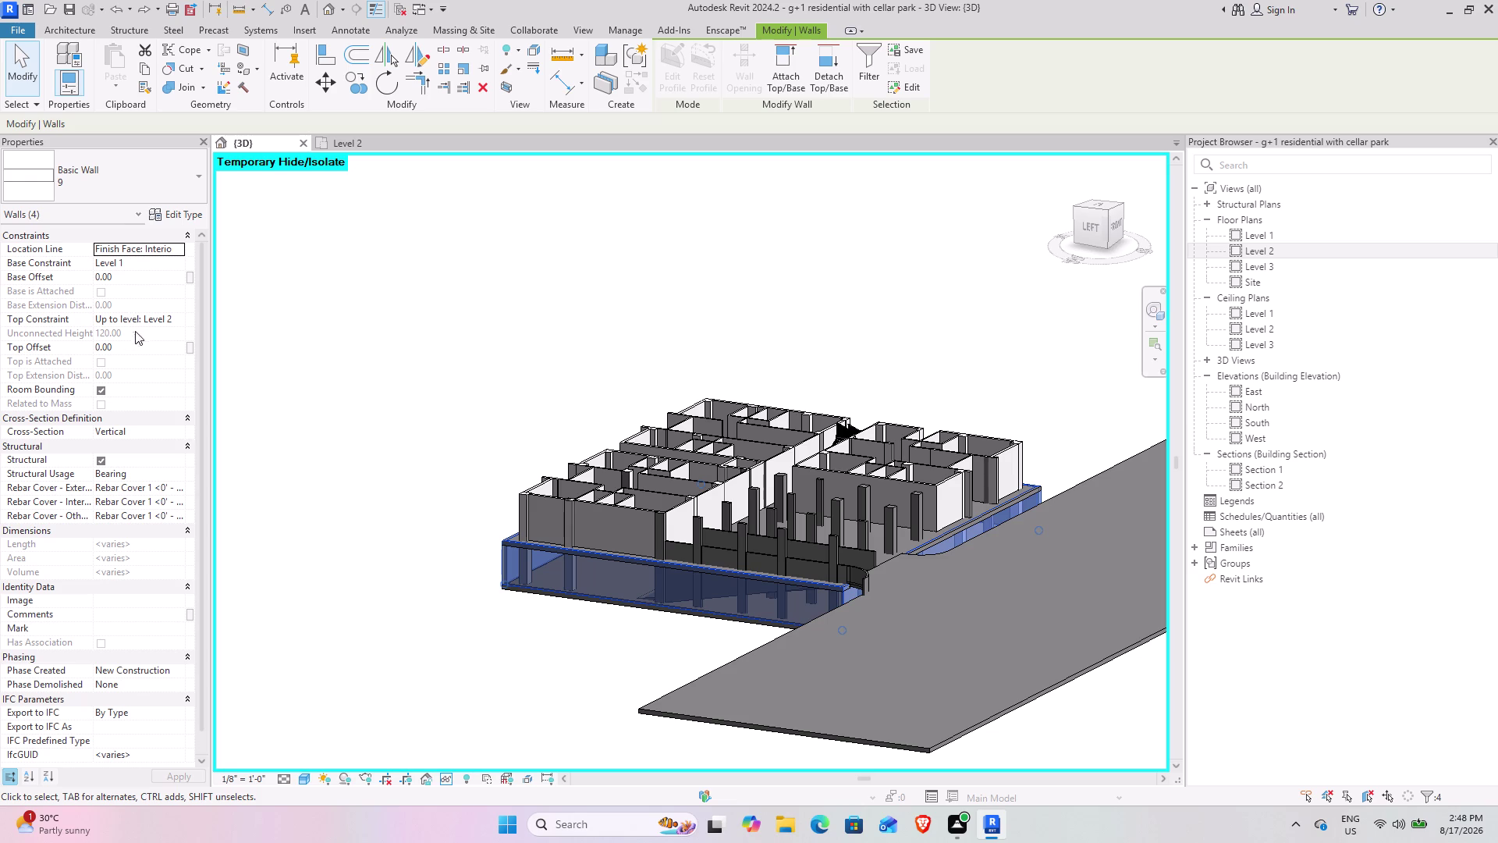
click(182, 317)
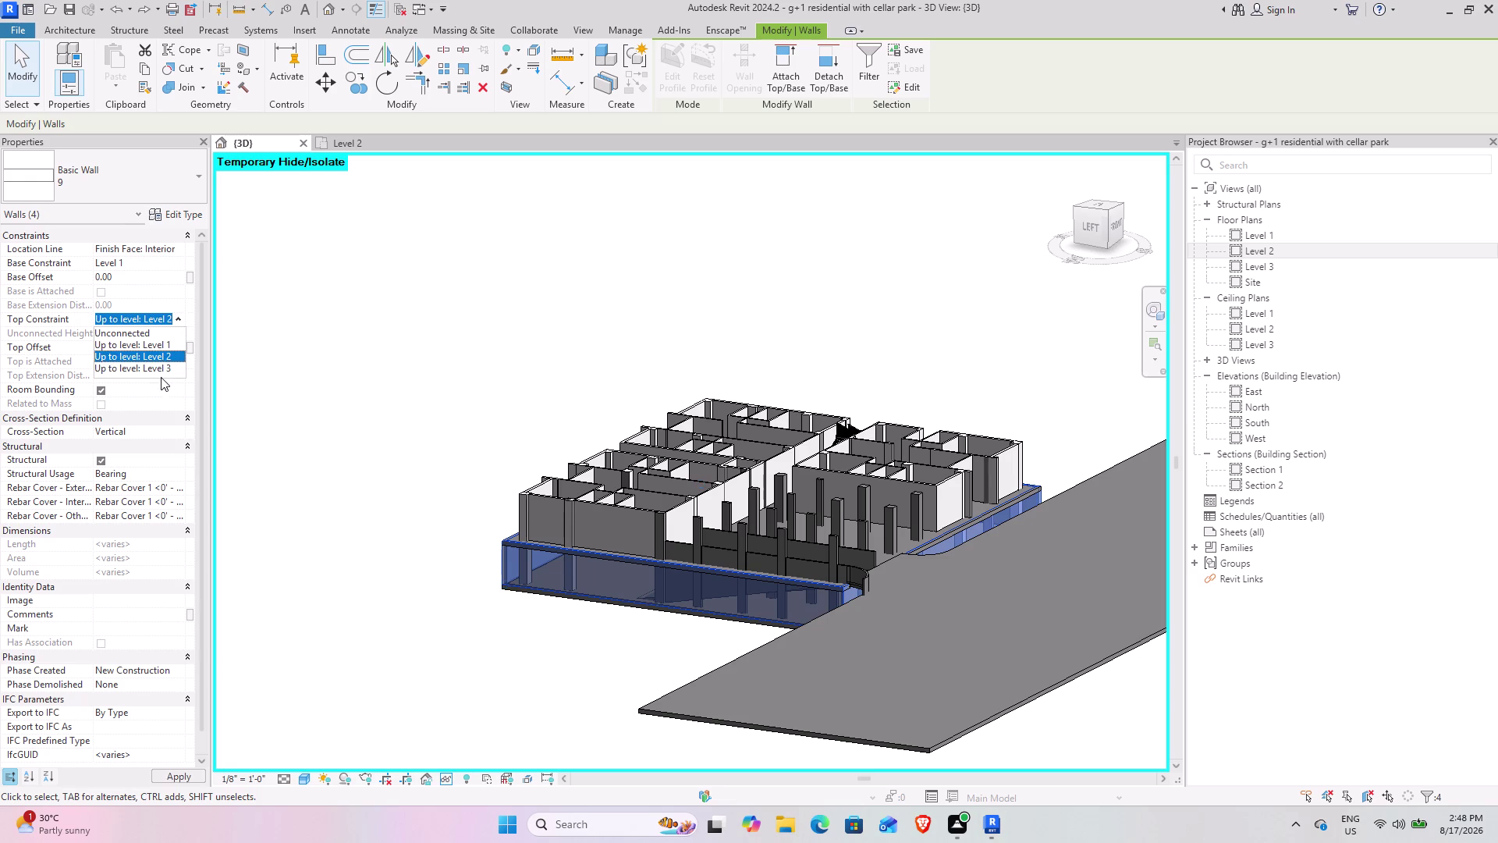
click(160, 371)
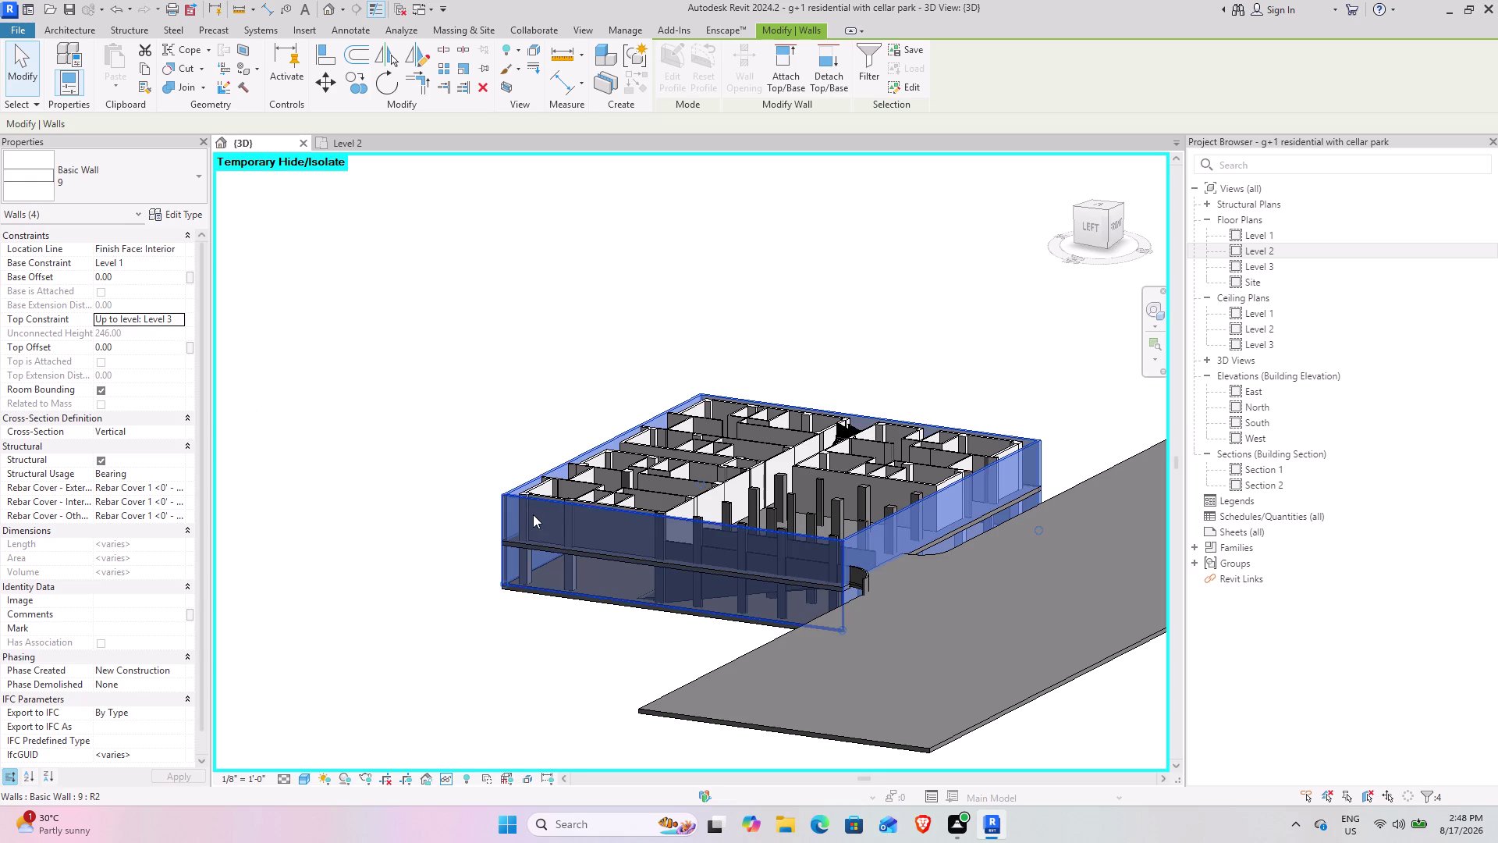
scroll(down, 3)
middle_drag(519, 582, 388, 660)
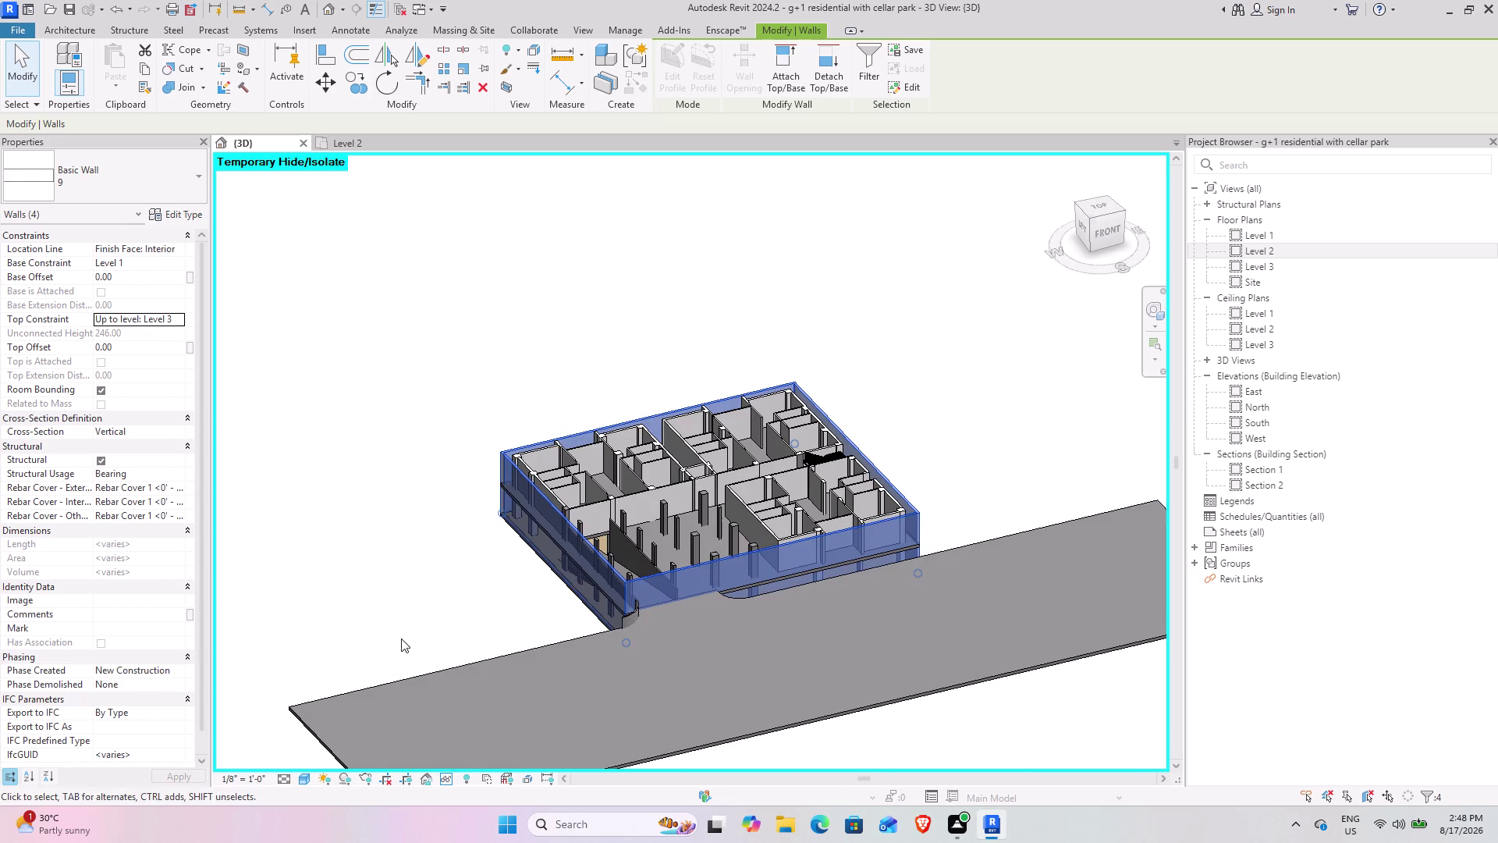
middle_drag(493, 590, 695, 596)
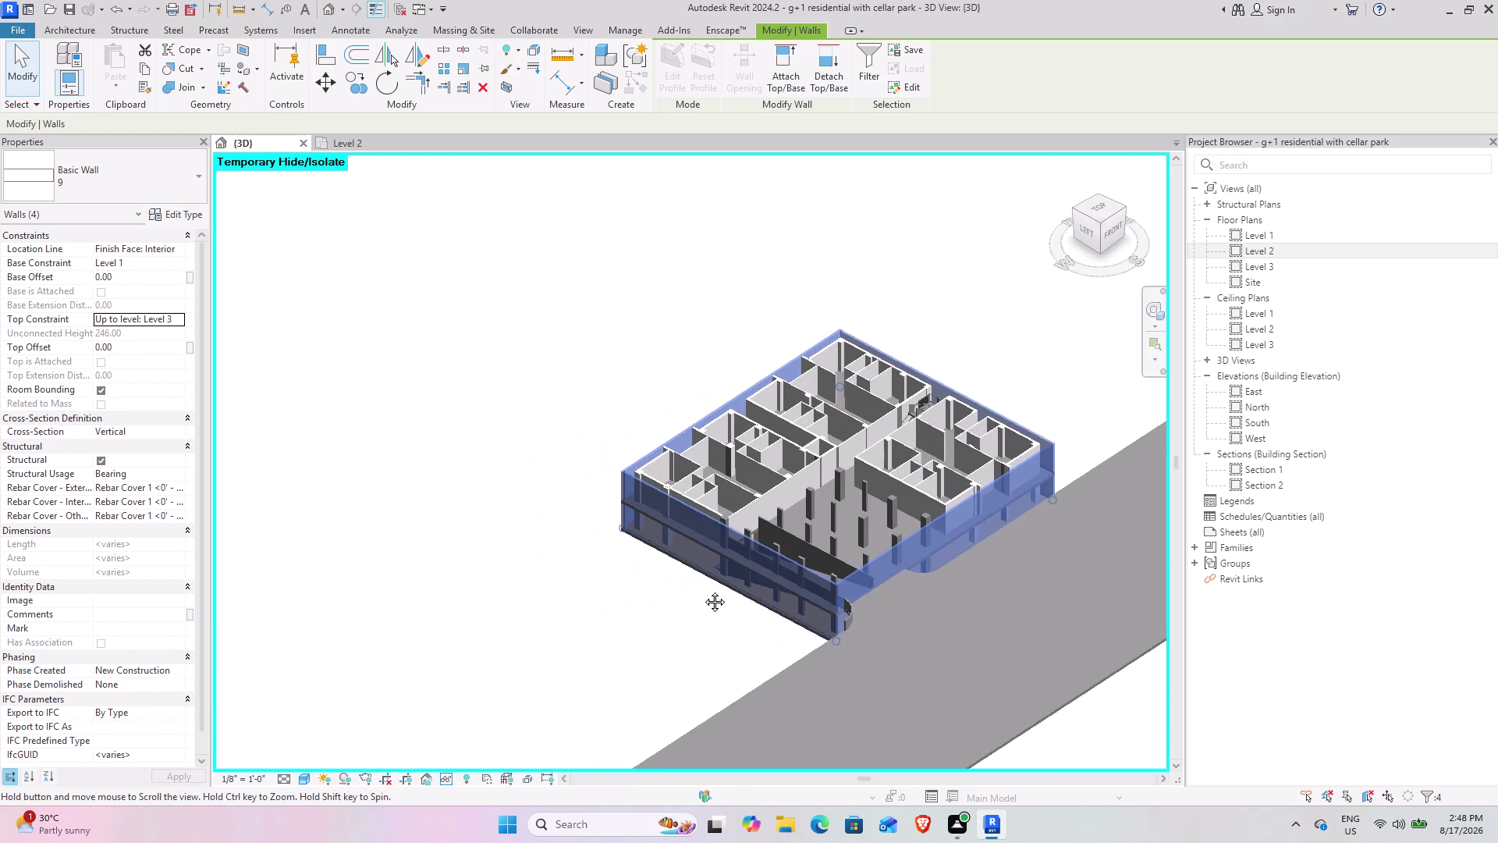
middle_drag(695, 596, 525, 581)
middle_drag(408, 574, 409, 565)
click(496, 578)
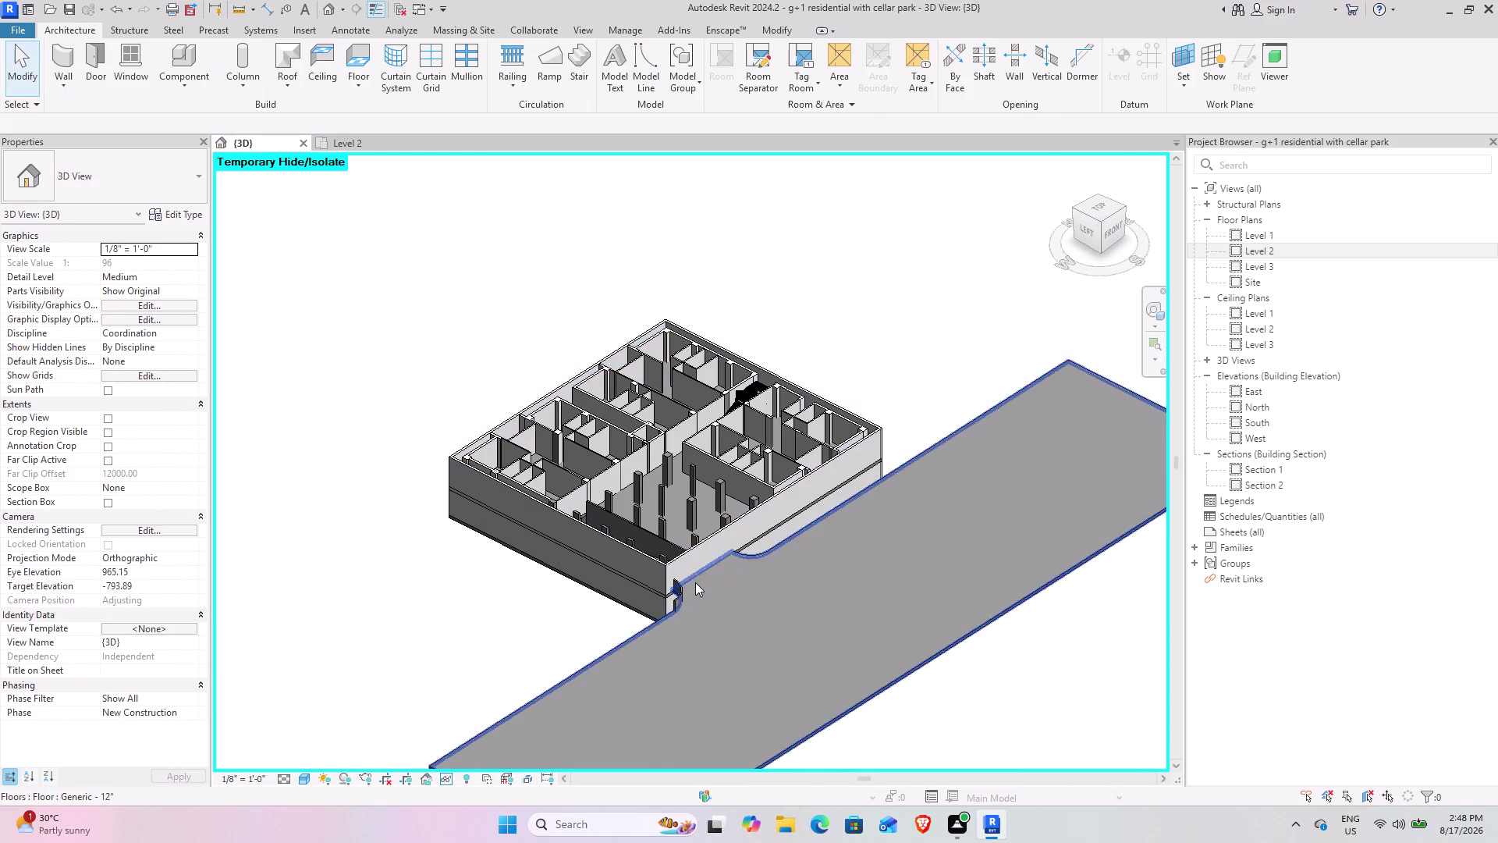
Pick the lower perimeter wall at the cellar entrance corner, then switch to Level 2.
middle_drag(668, 580, 521, 573)
scroll(up, 3)
middle_drag(412, 554, 416, 494)
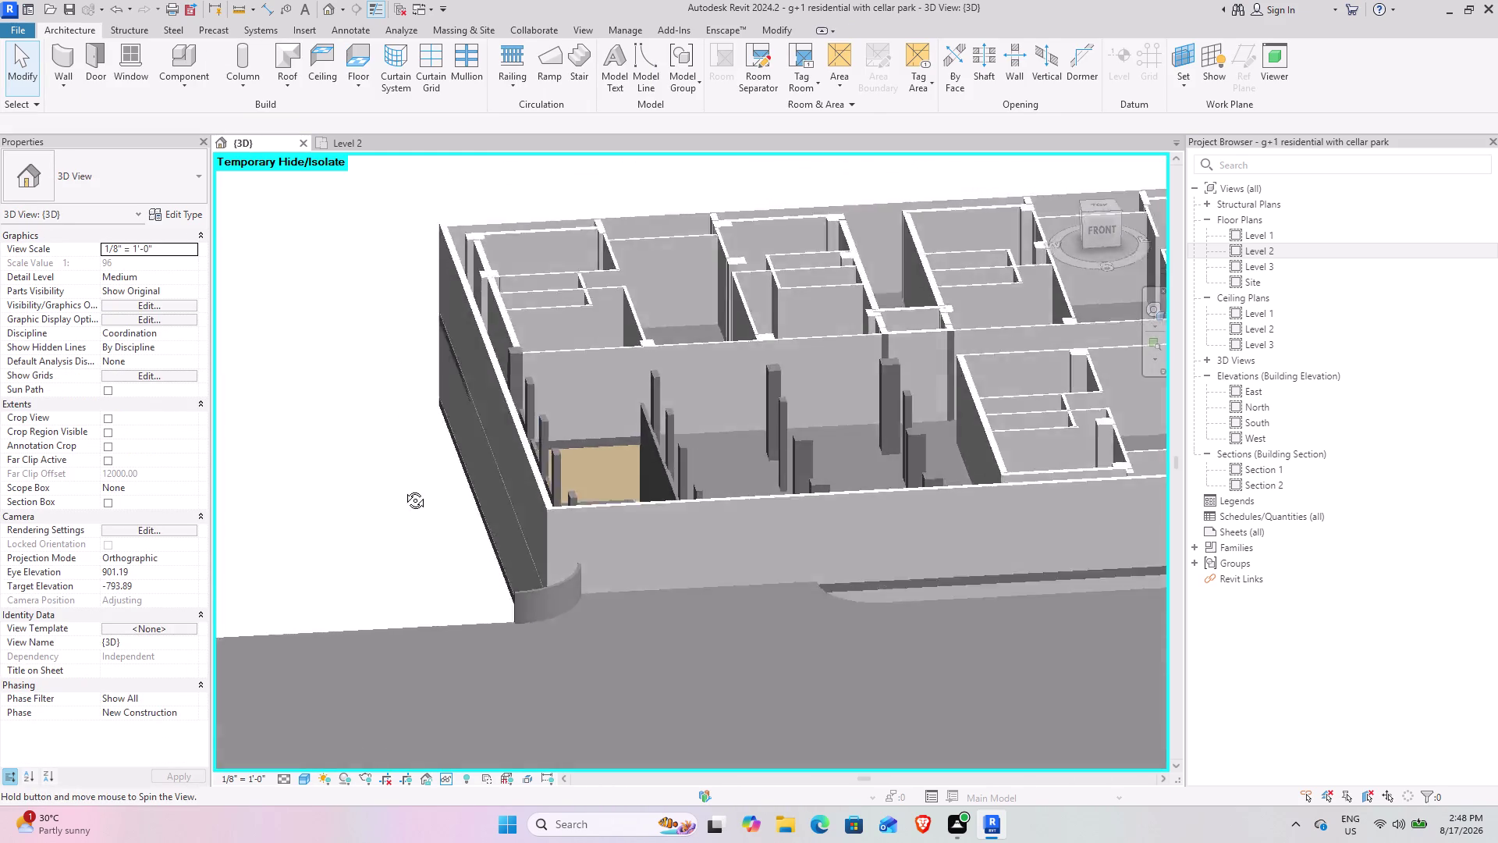
middle_drag(416, 494, 391, 488)
middle_drag(390, 523, 279, 542)
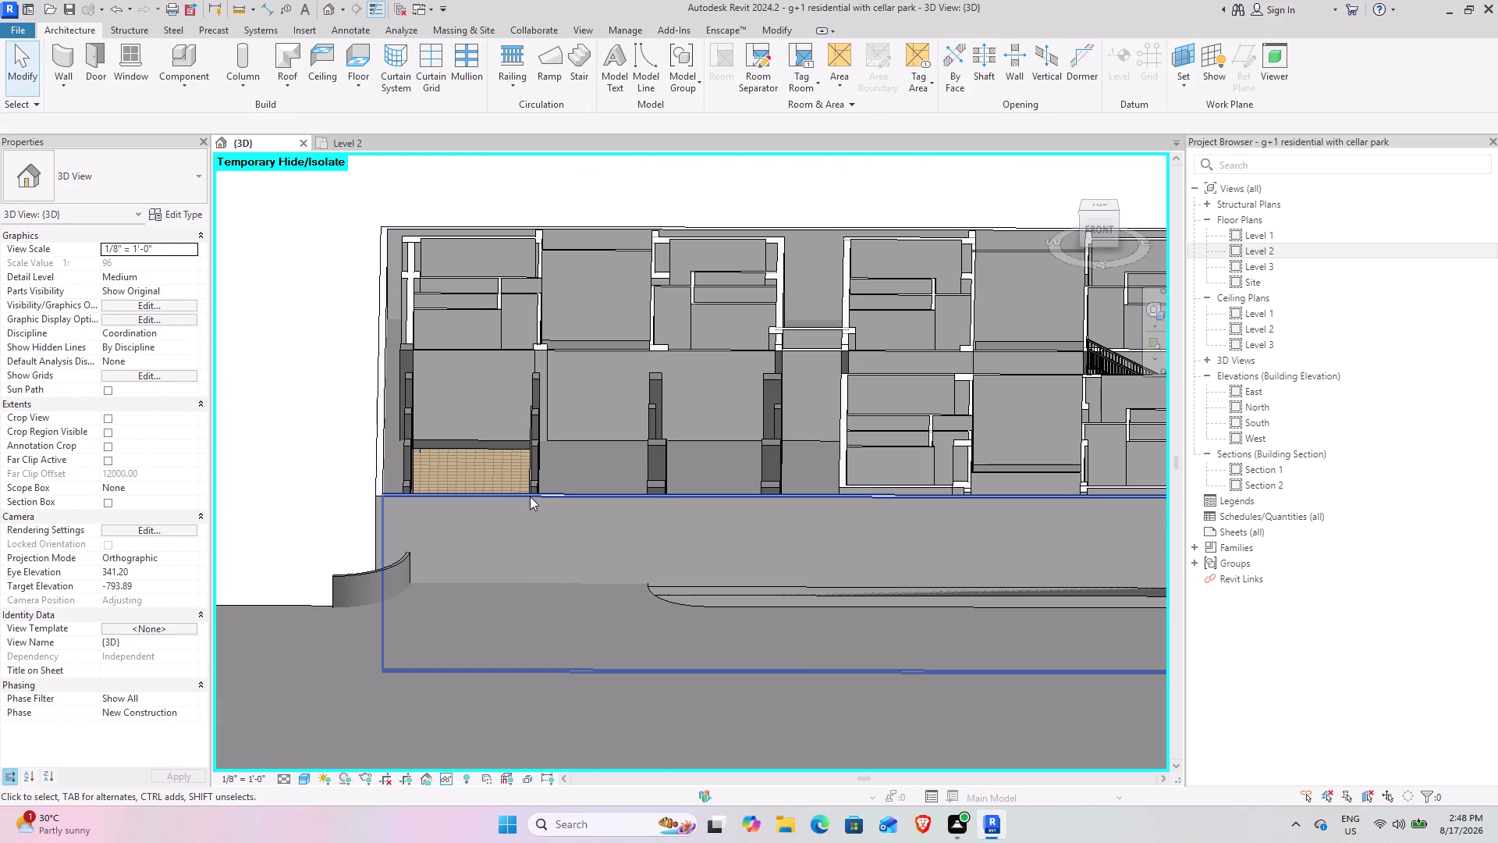
click(530, 497)
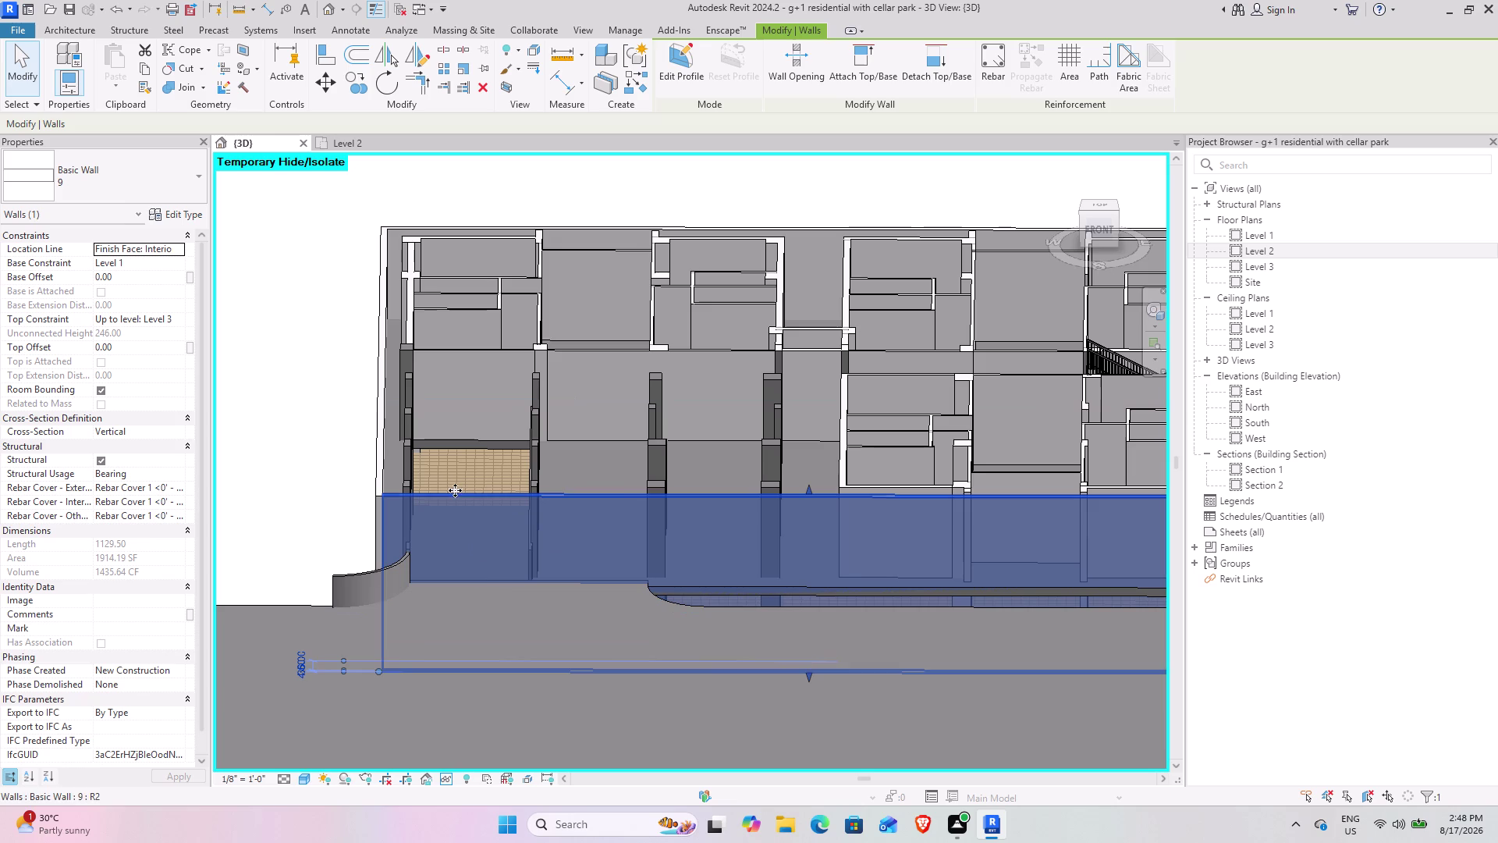
click(363, 143)
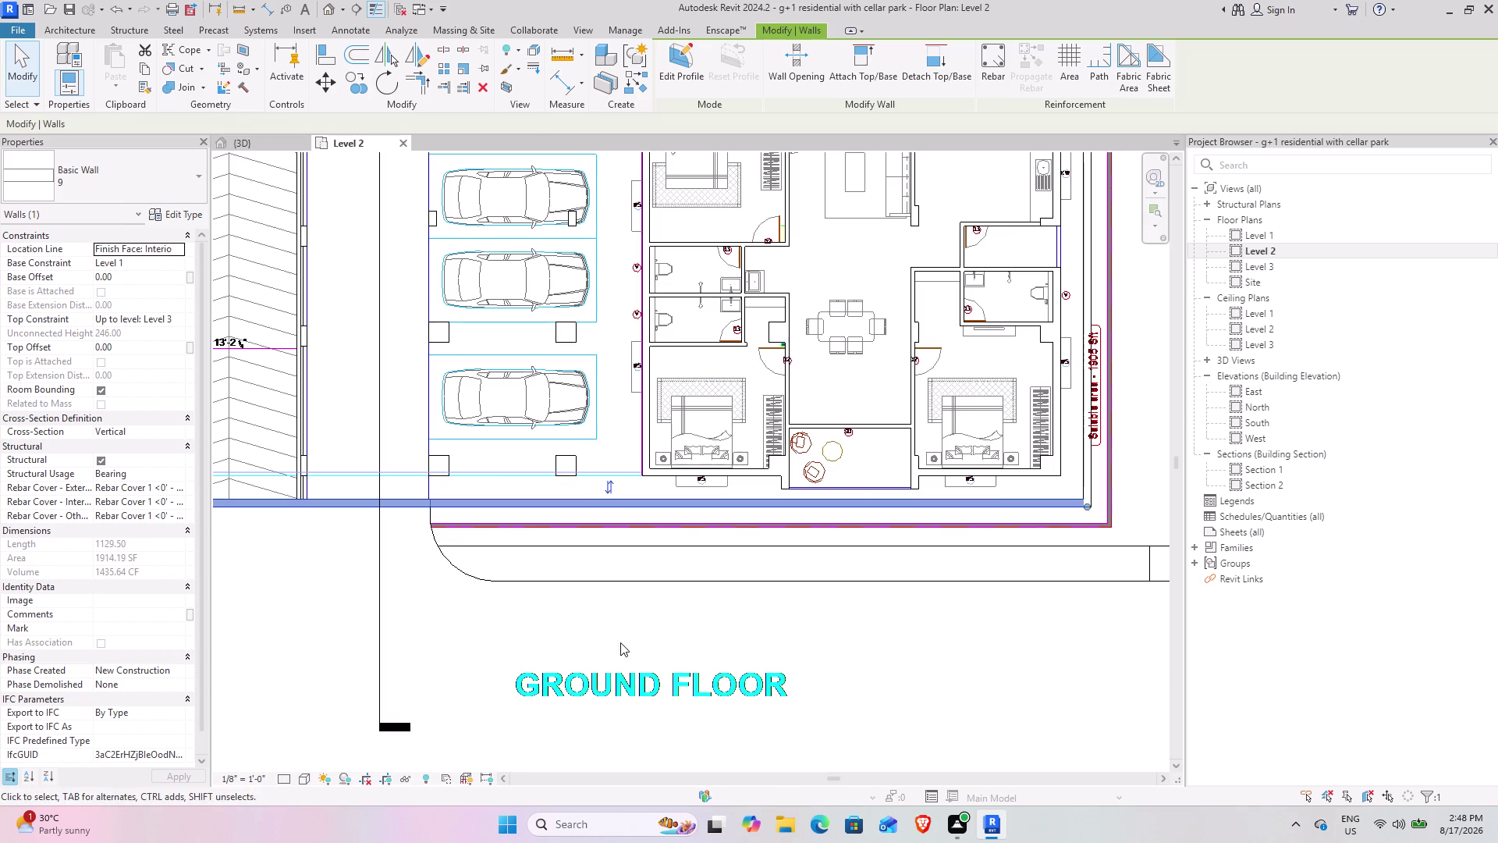
Pan and zoom the Level 2 plan across the parking ramp, building units and DAY 02 sheet.
scroll(down, 3)
middle_drag(384, 559, 445, 555)
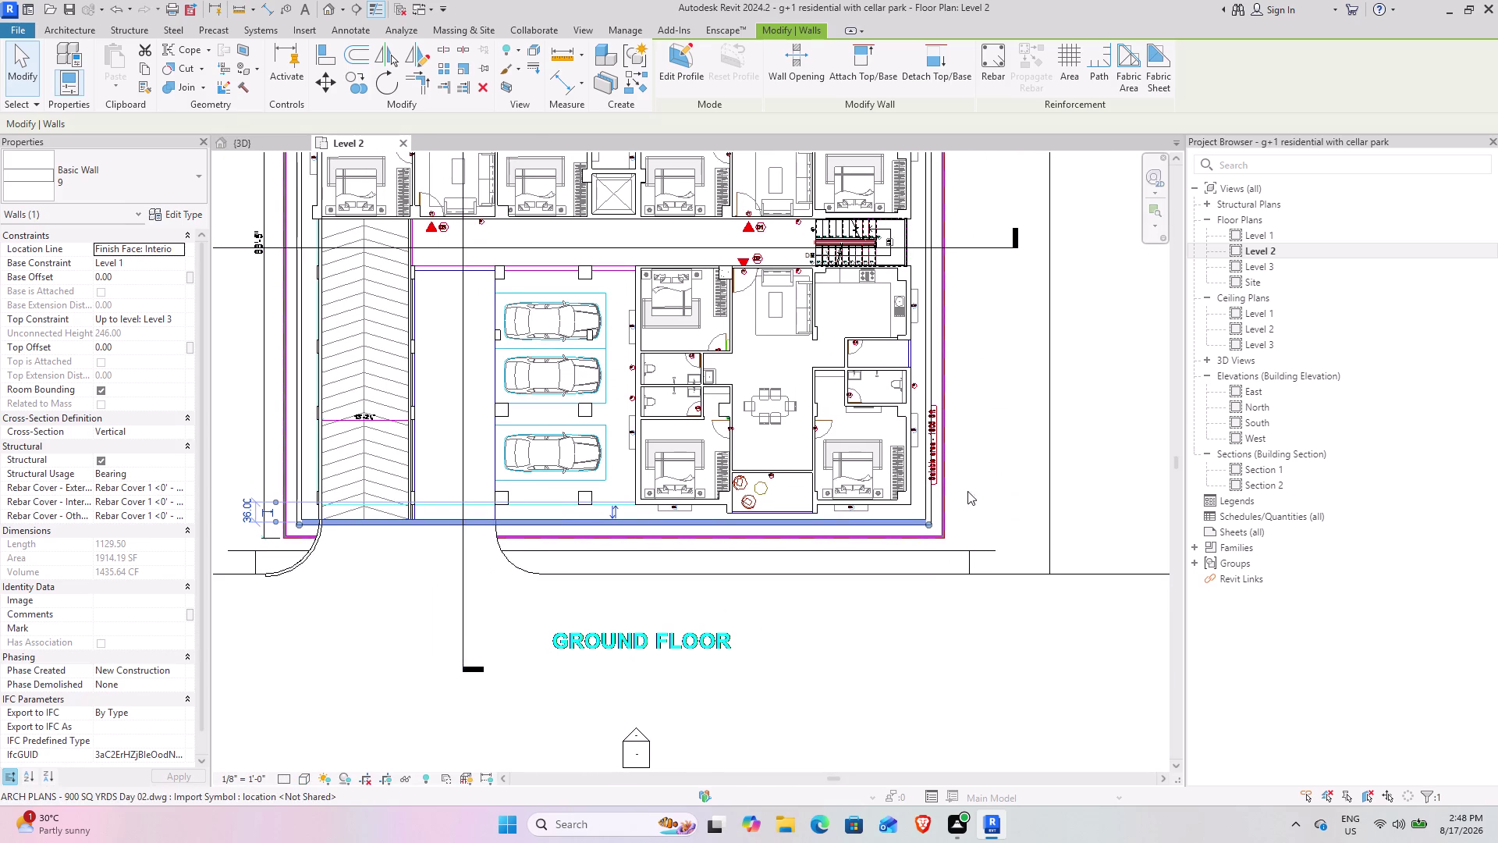
scroll(up, 3)
click(997, 523)
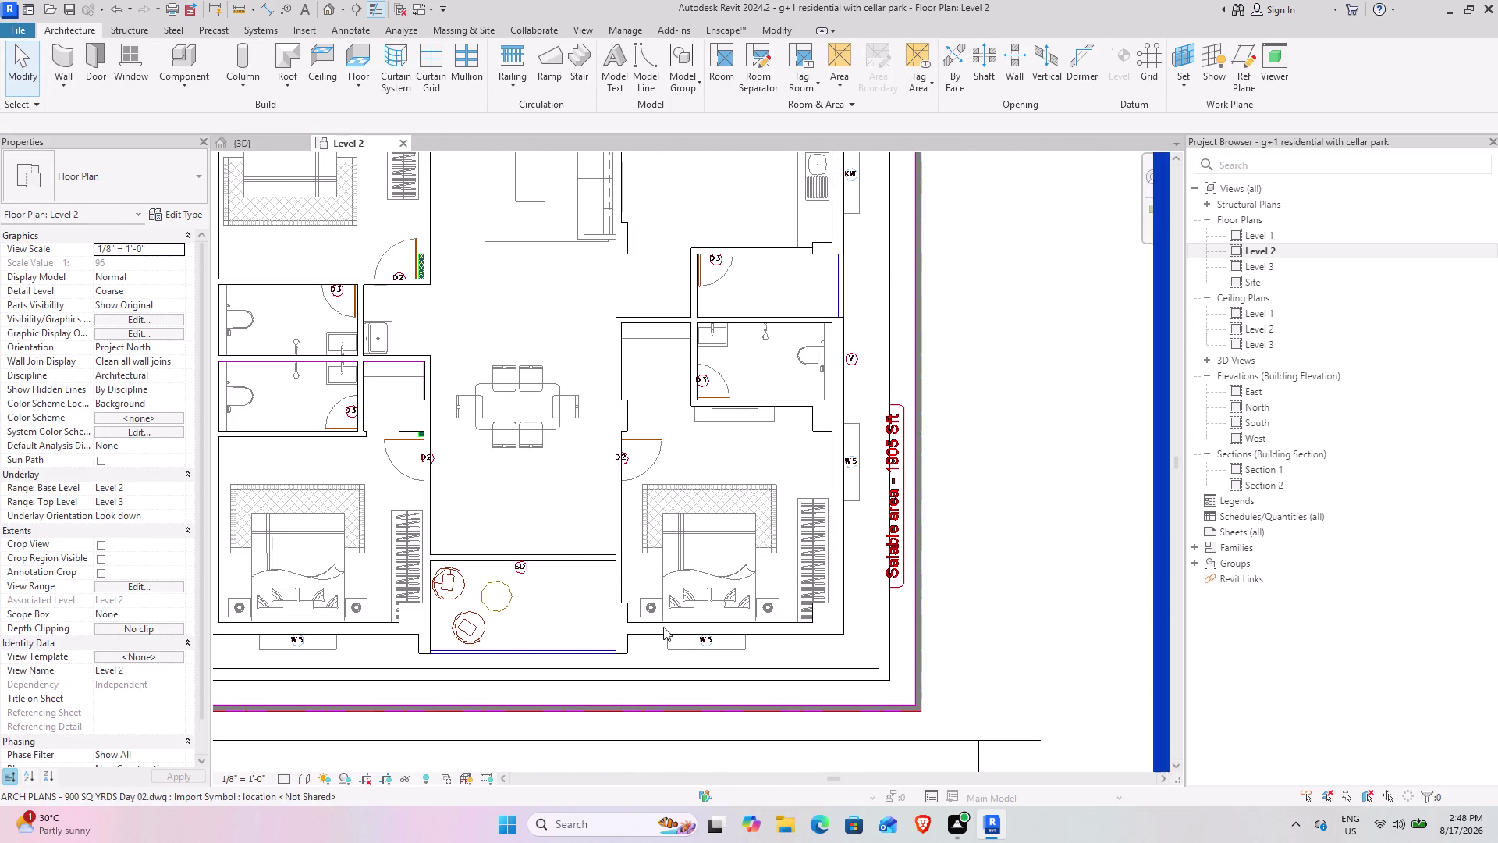
scroll(down, 3)
middle_drag(545, 573, 884, 555)
middle_drag(636, 562, 907, 519)
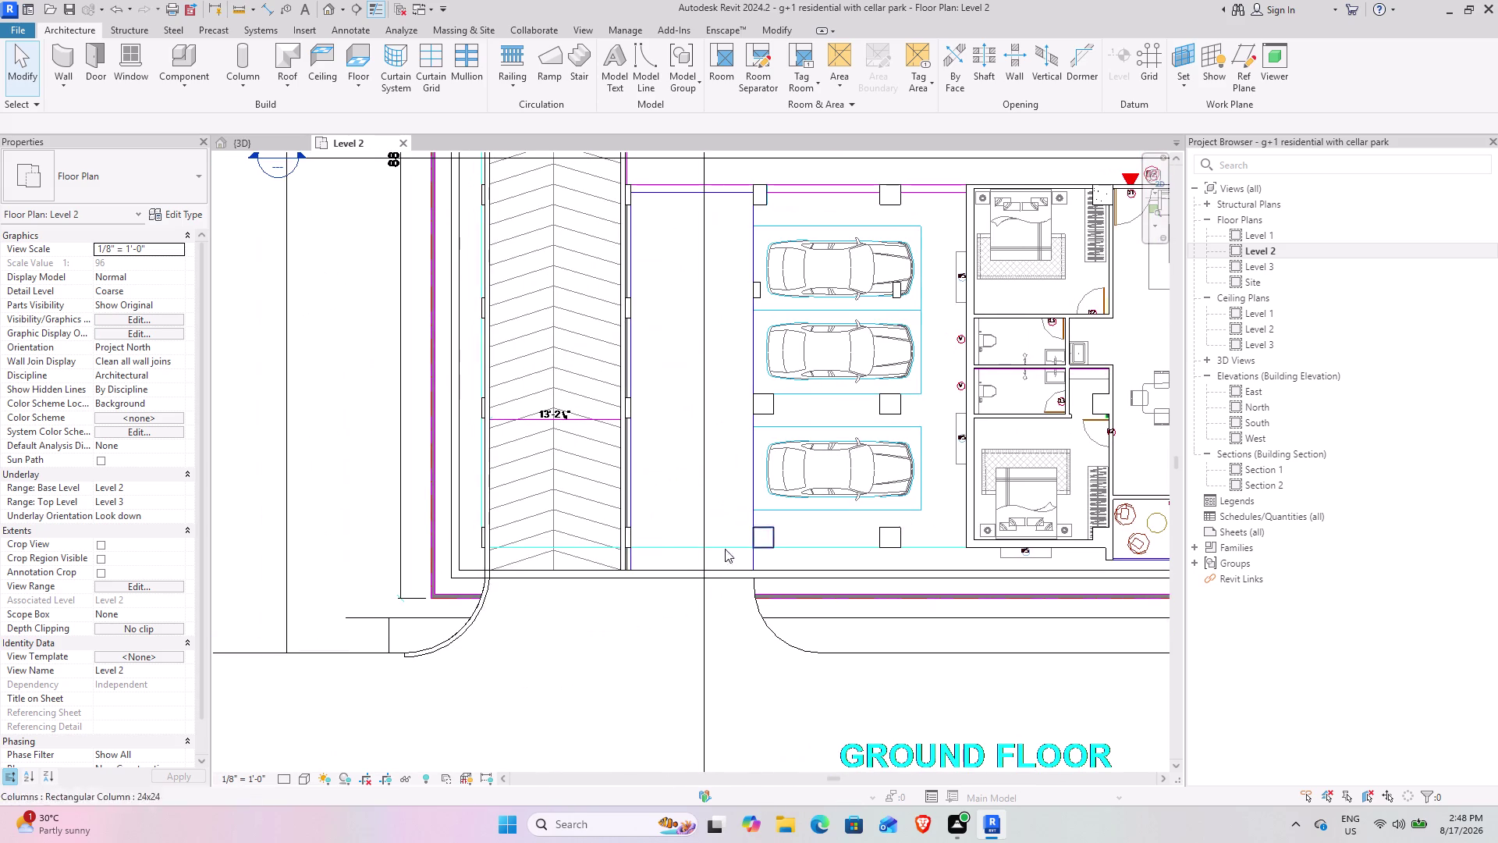
scroll(down, 3)
middle_drag(977, 606, 630, 578)
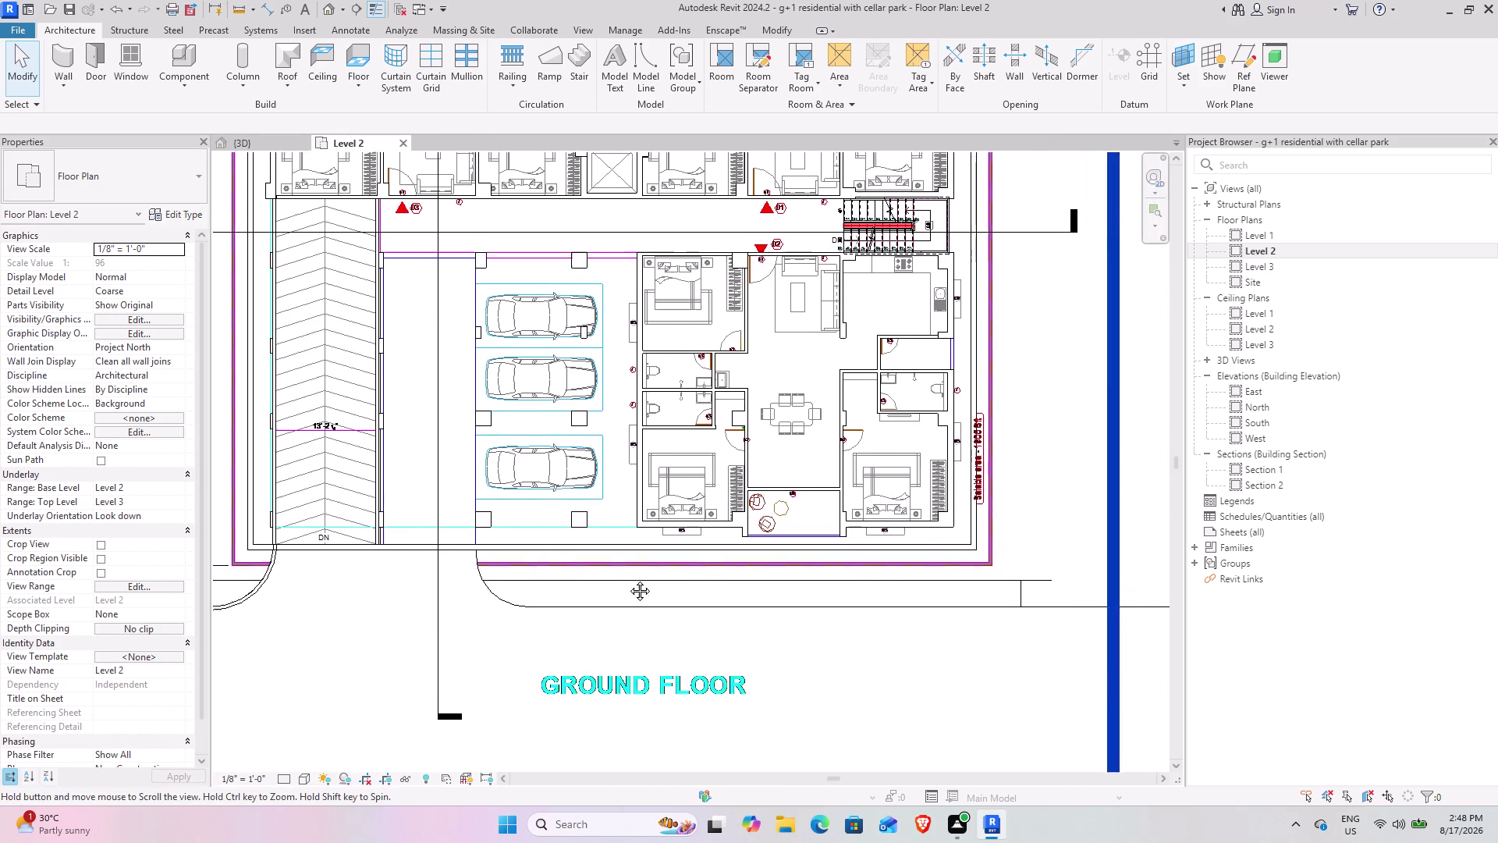
middle_drag(630, 578, 618, 584)
scroll(up, 3)
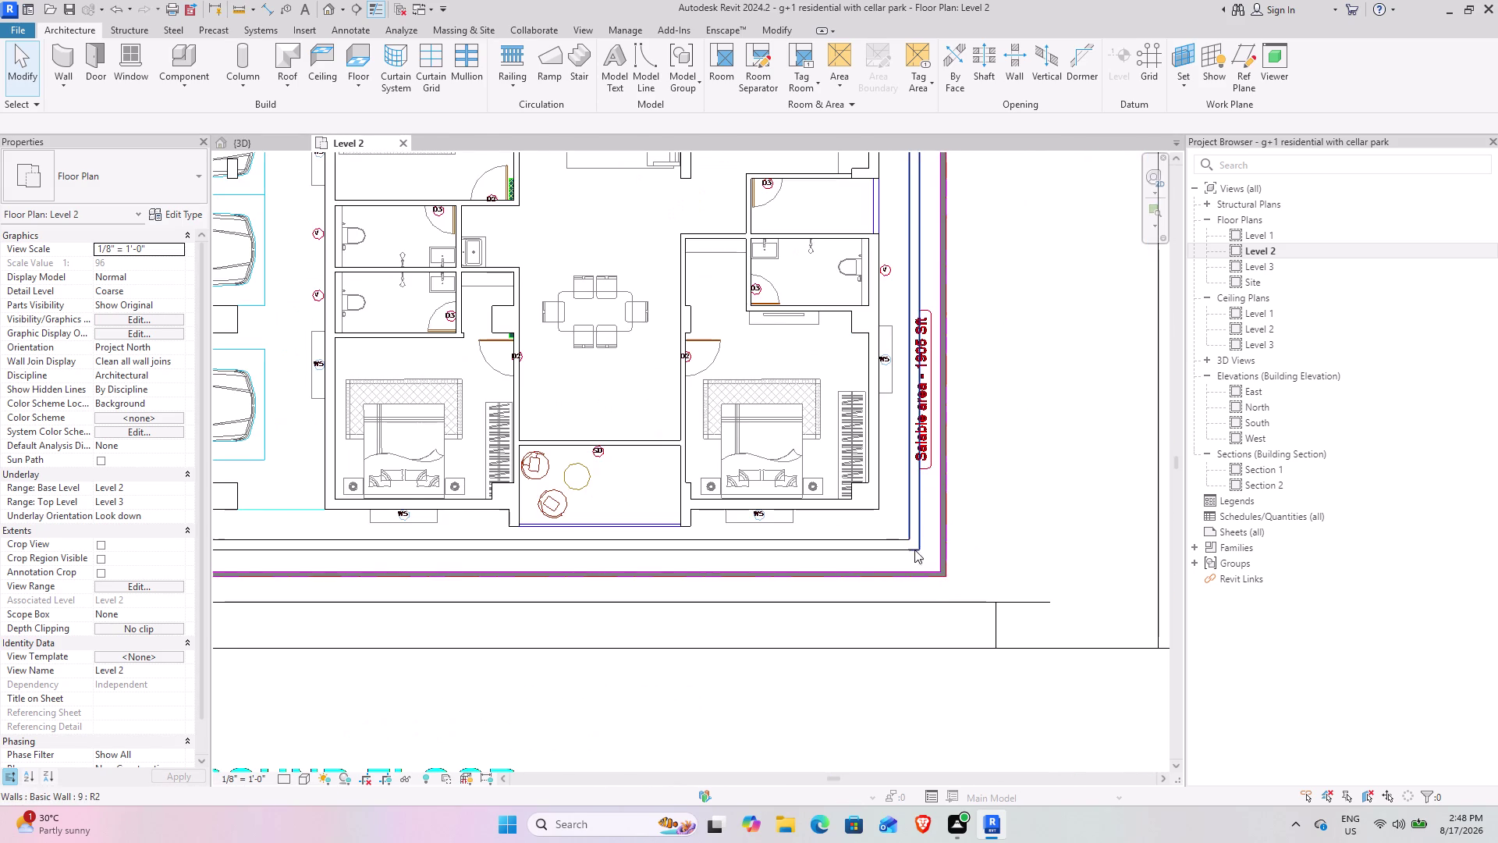
scroll(down, 3)
middle_drag(864, 458, 880, 730)
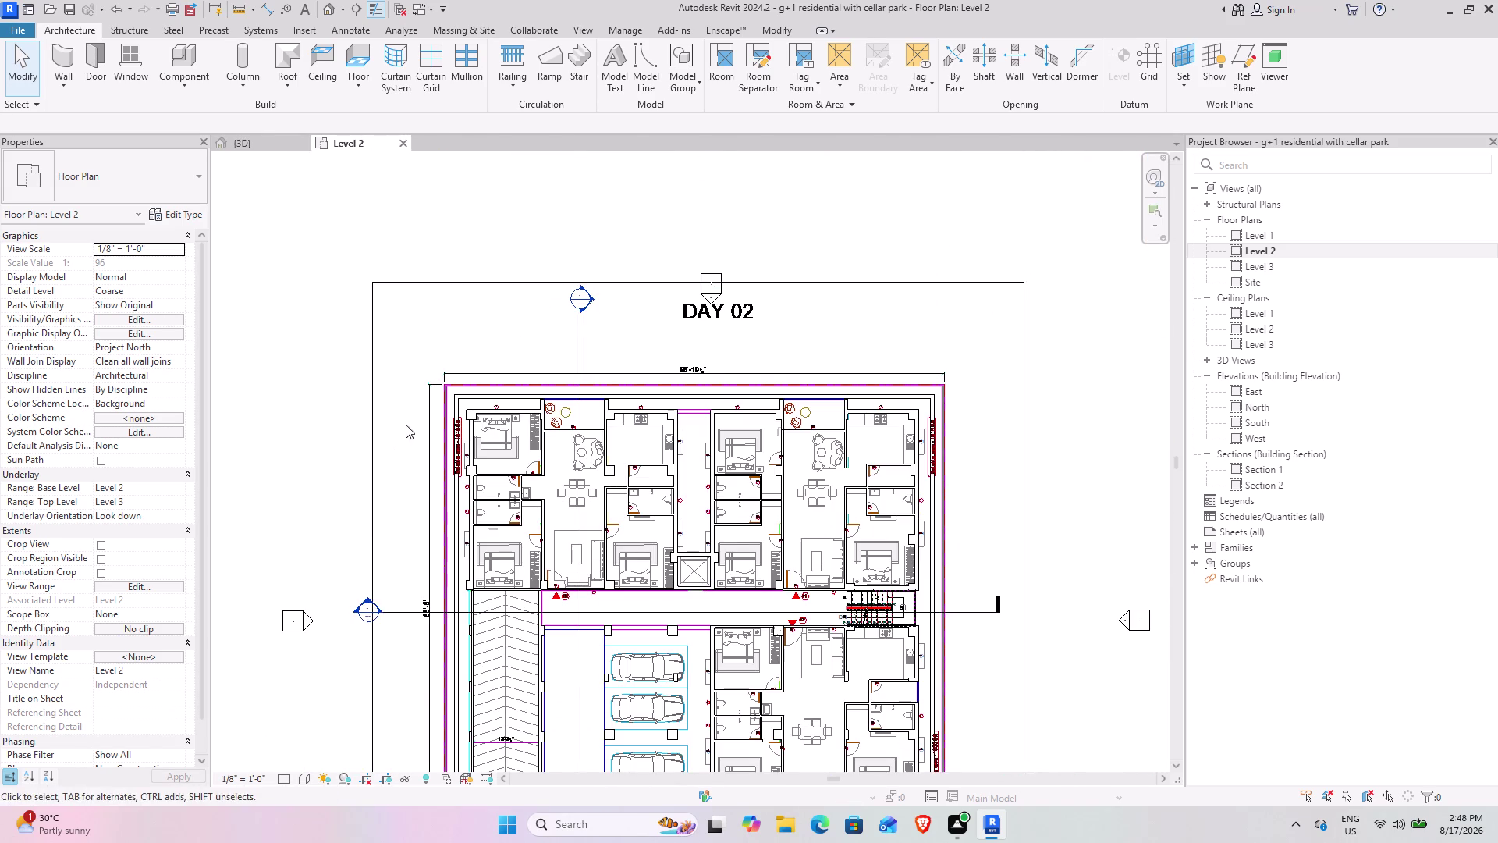
scroll(up, 3)
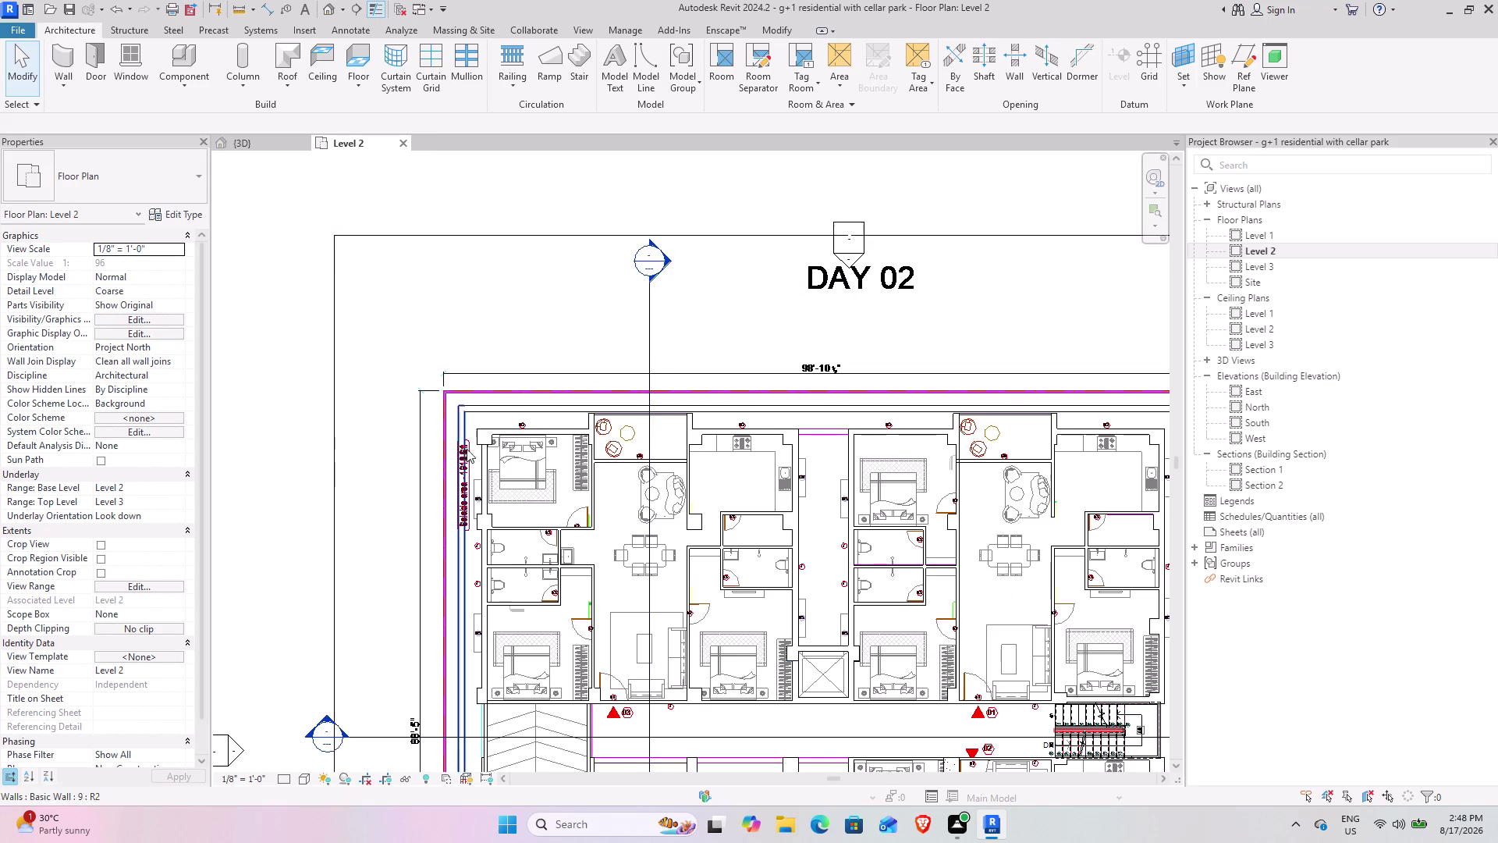
scroll(down, 3)
middle_drag(655, 653, 583, 321)
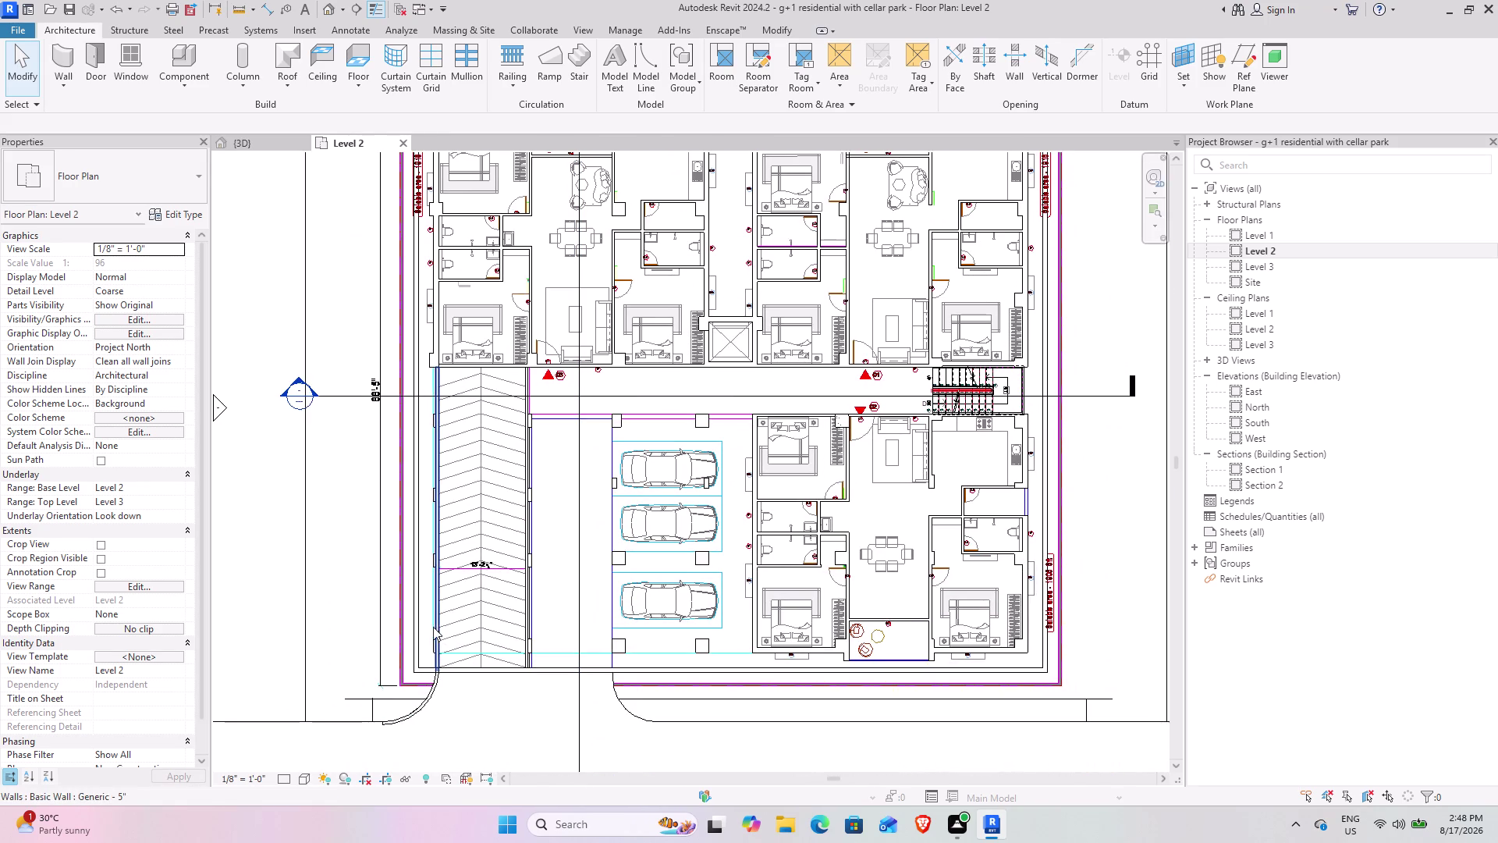
Inspect the perimeter walls beside and below the ramp, then return to the 3D view.
click(420, 618)
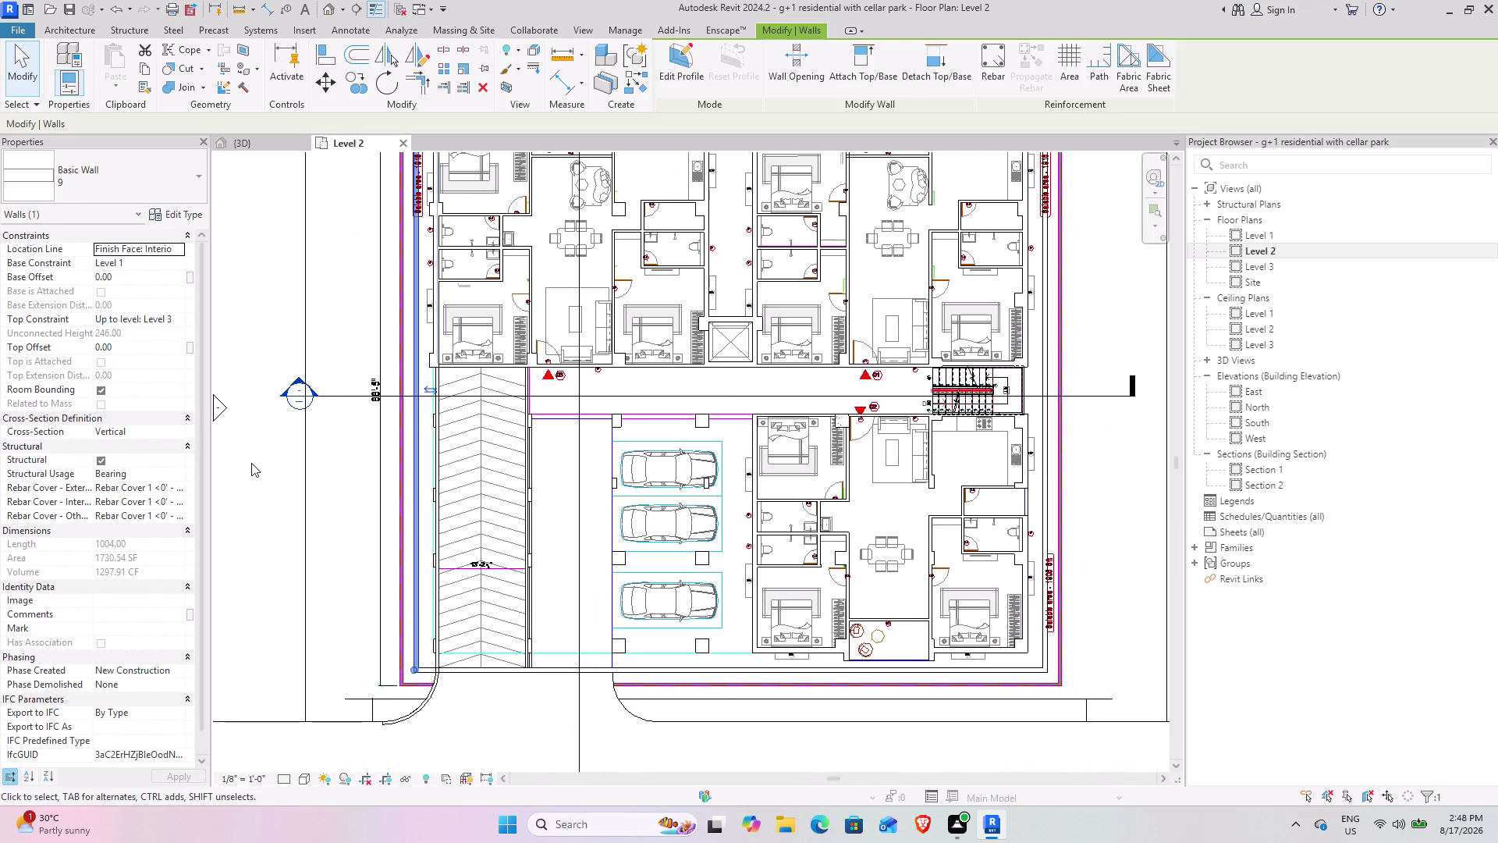
click(257, 491)
scroll(up, 3)
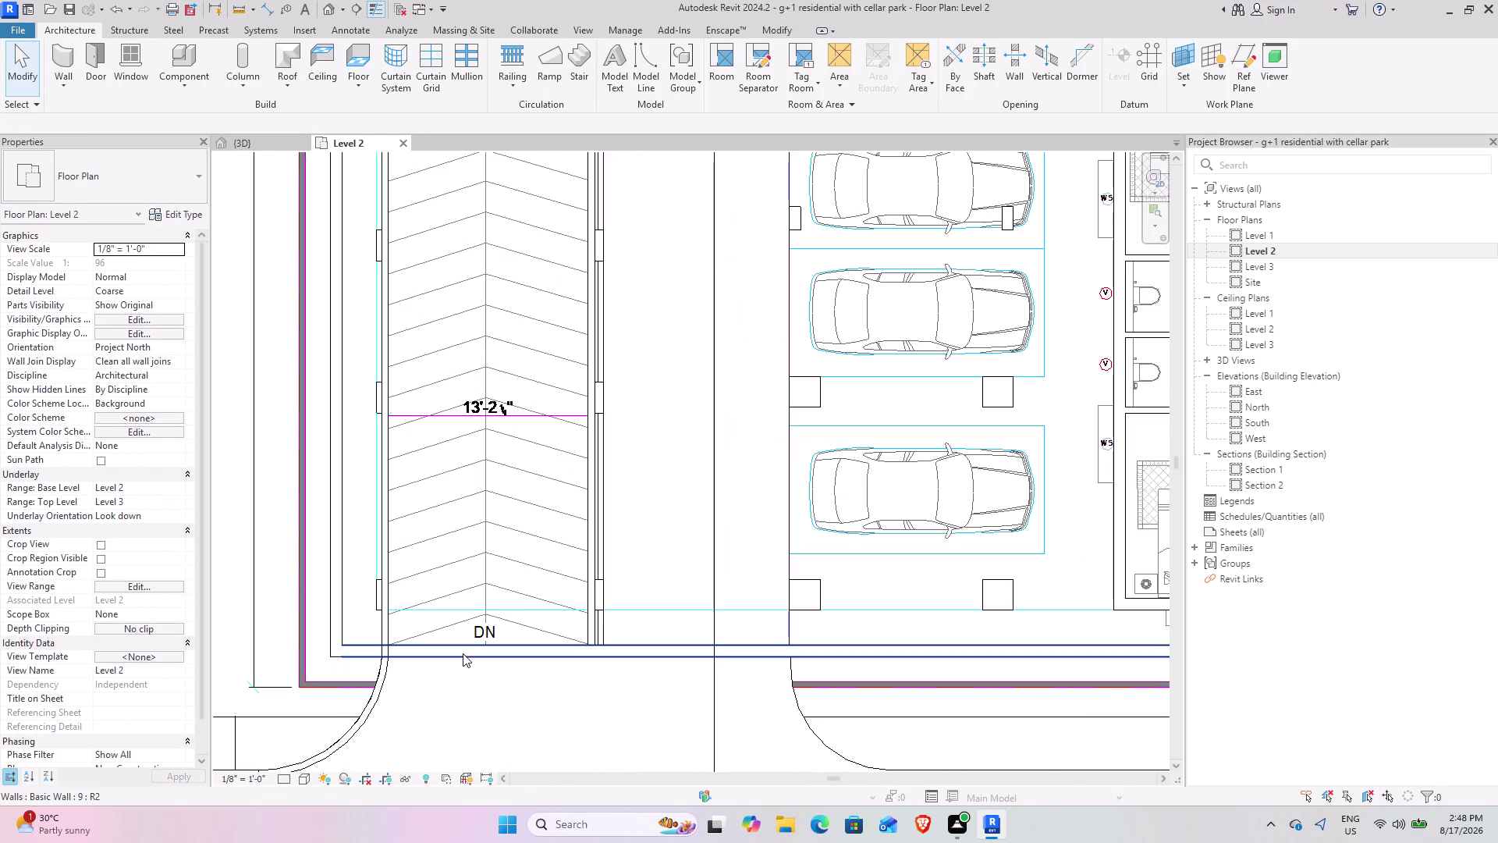
click(462, 657)
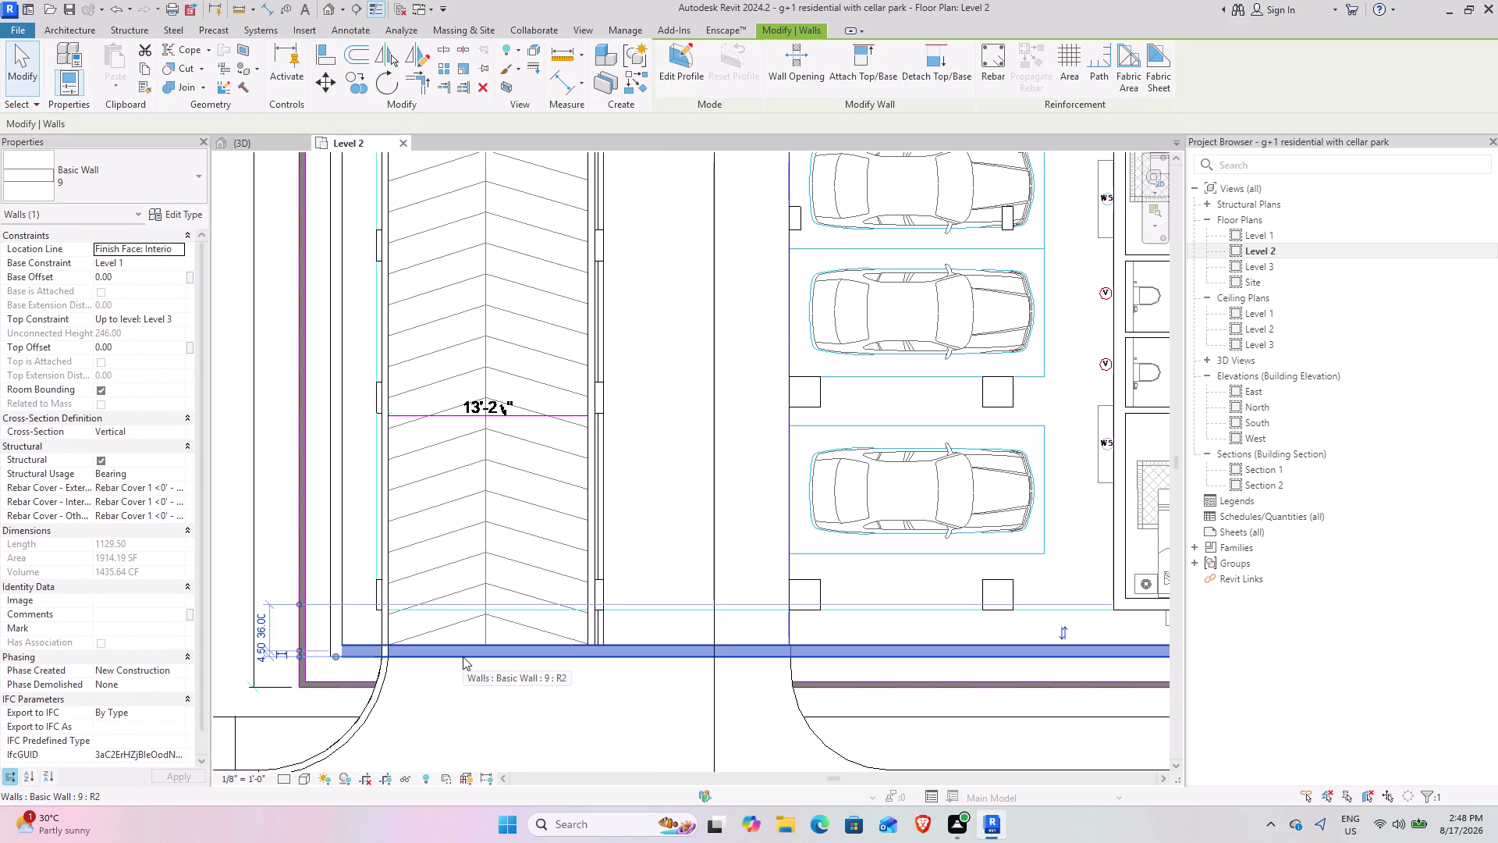
scroll(down, 3)
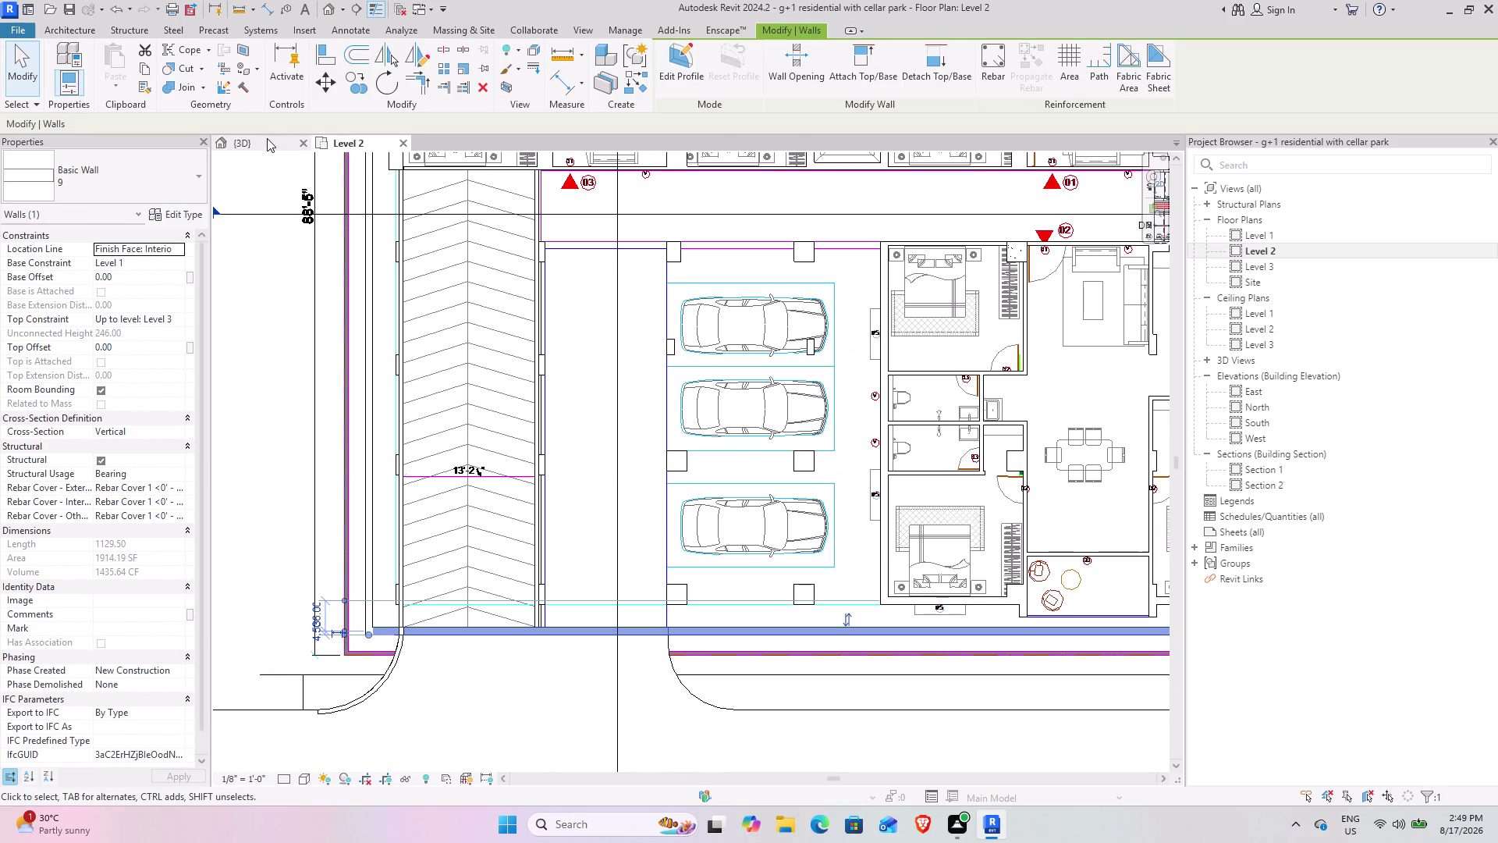
click(263, 139)
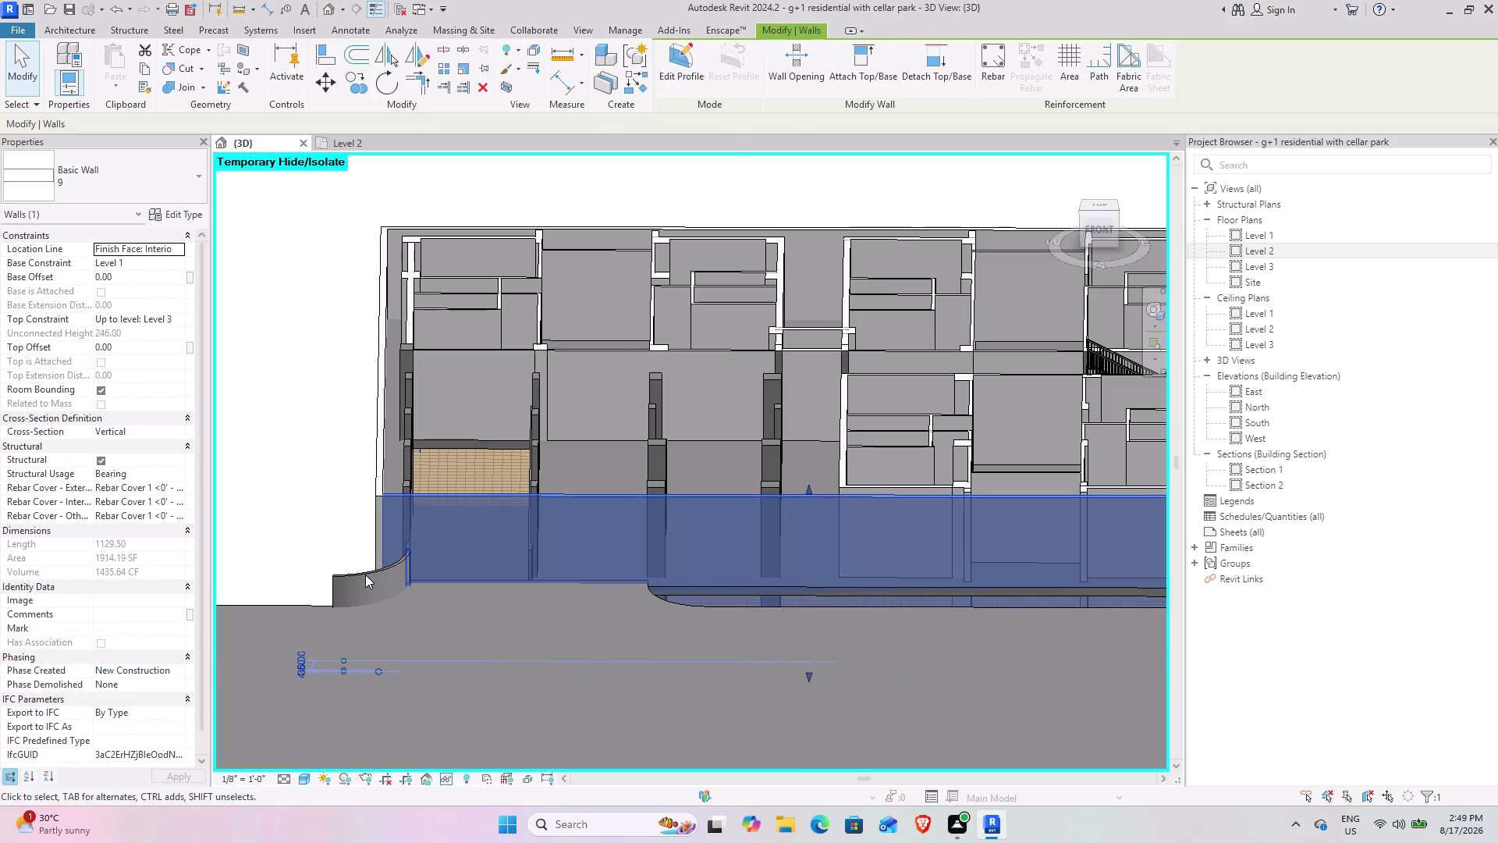
middle_drag(366, 574, 521, 542)
middle_drag(470, 552, 575, 501)
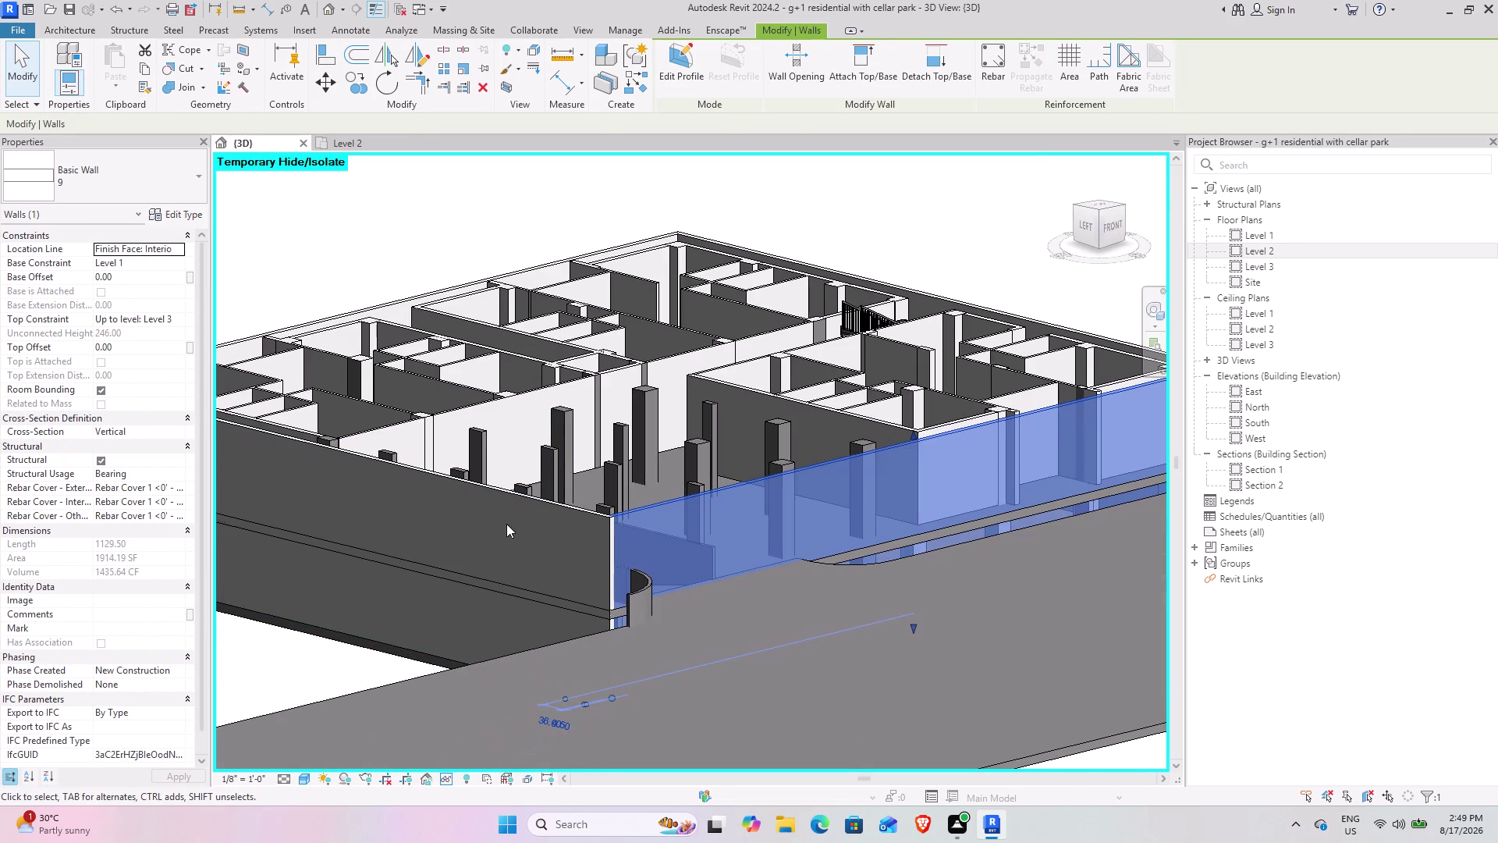
click(531, 499)
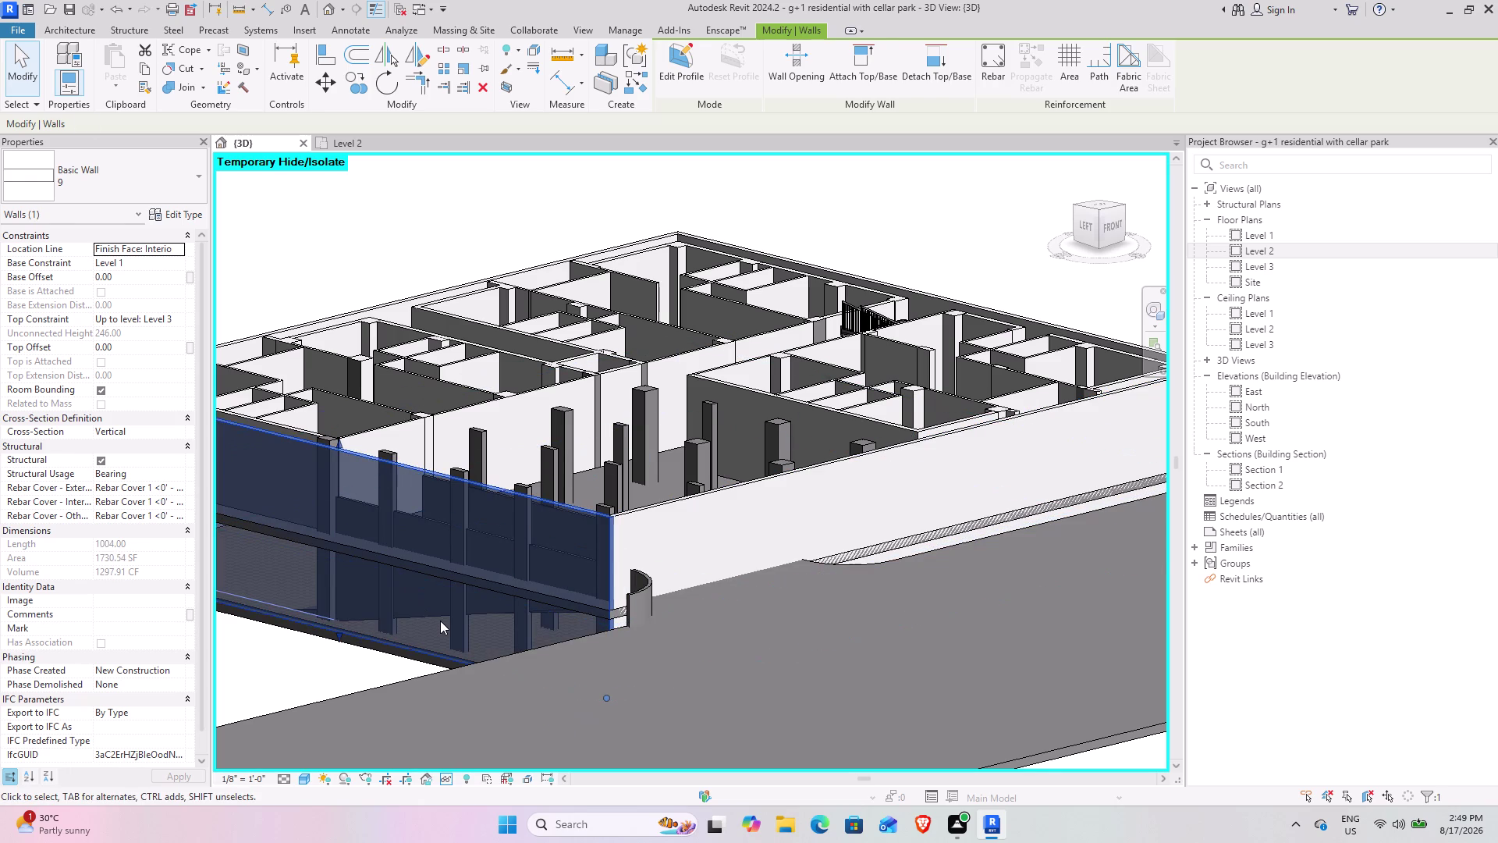
key(Escape)
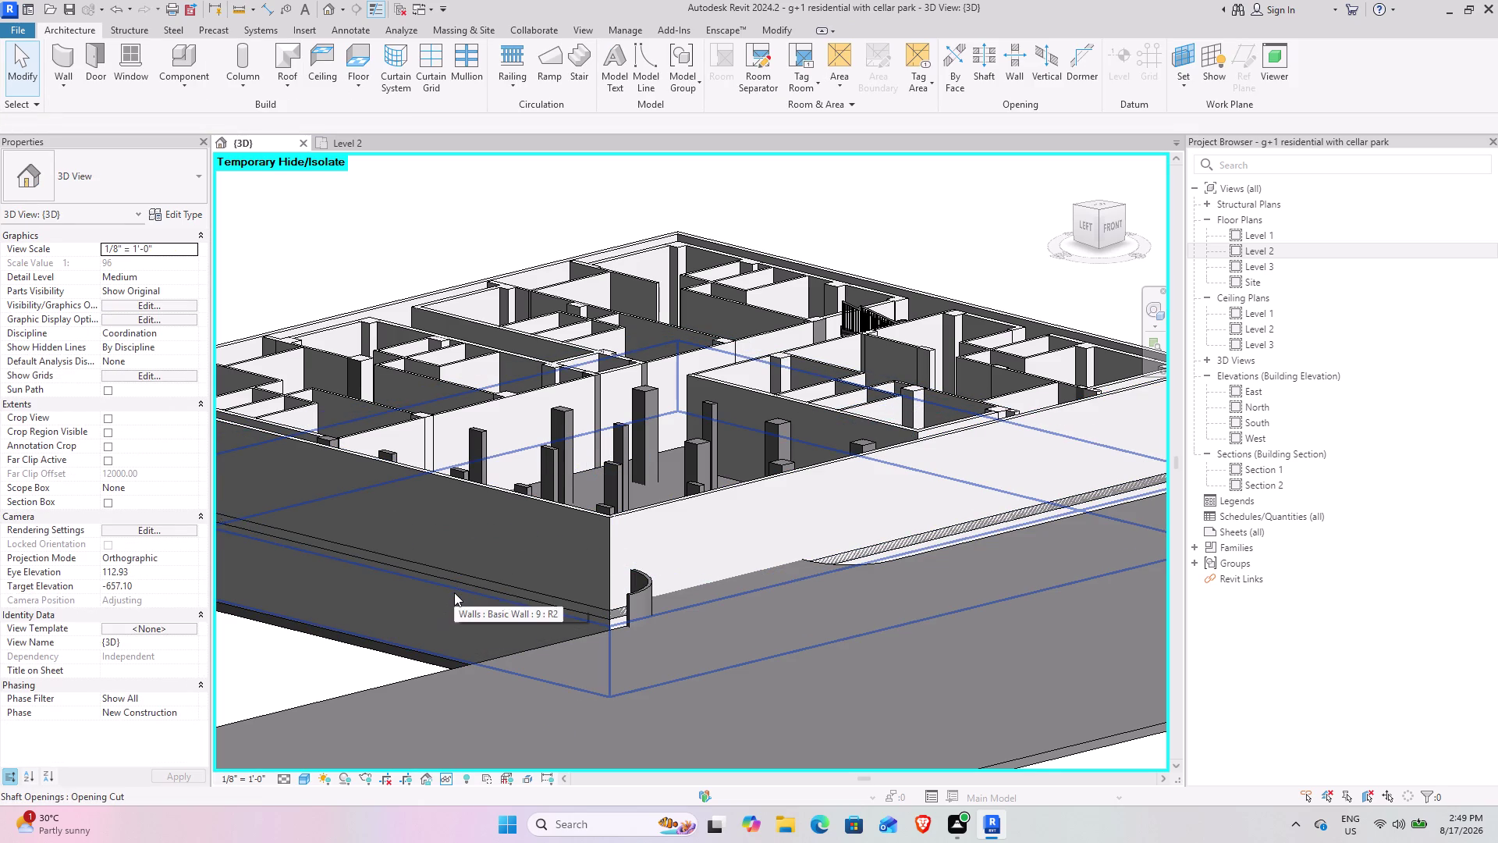
key(ctrl+z)
key(ctrl+z)
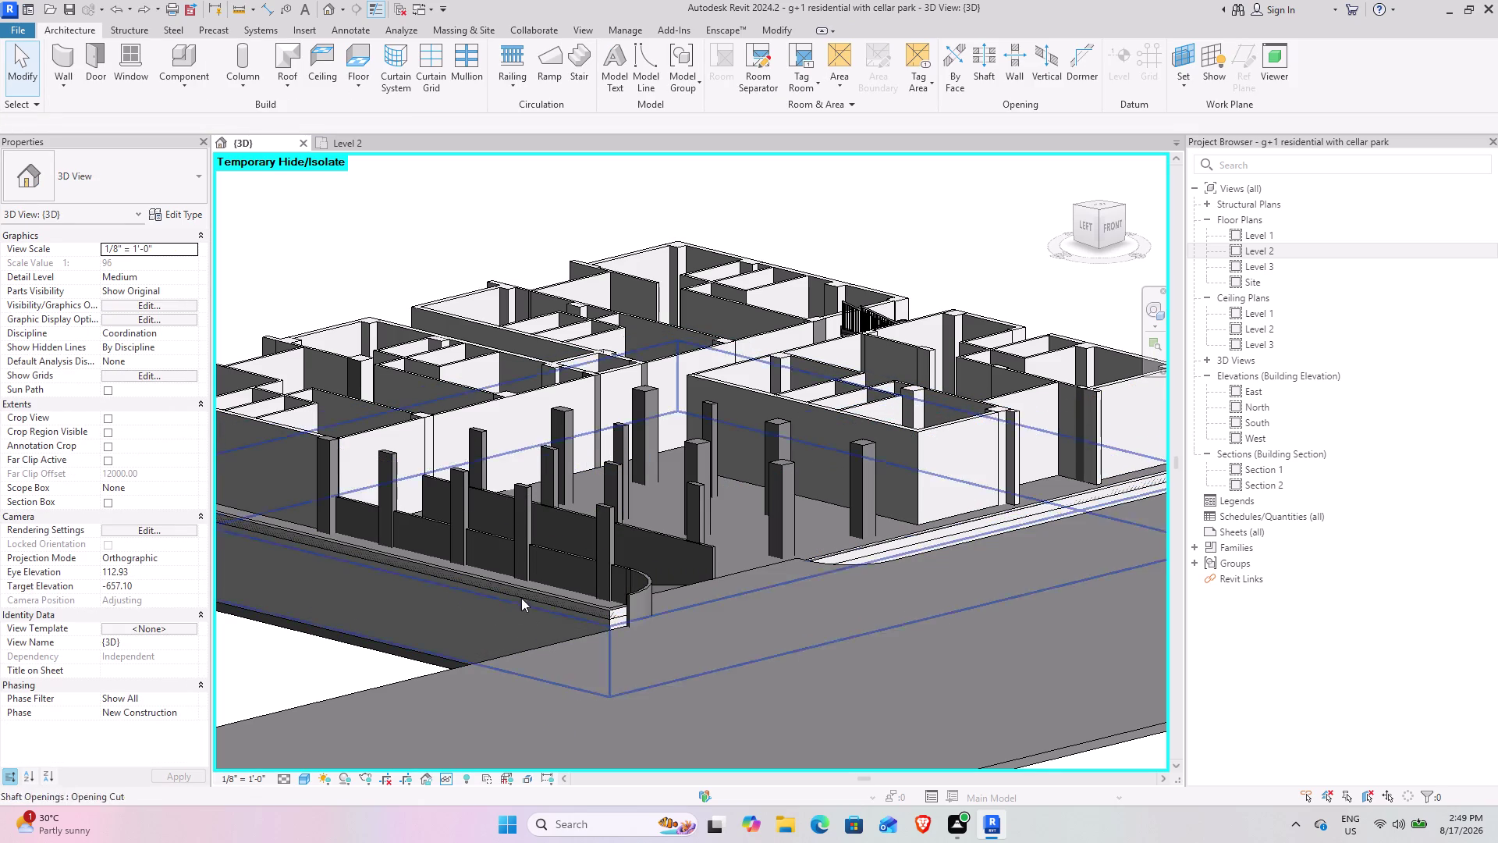
middle_drag(506, 615, 621, 574)
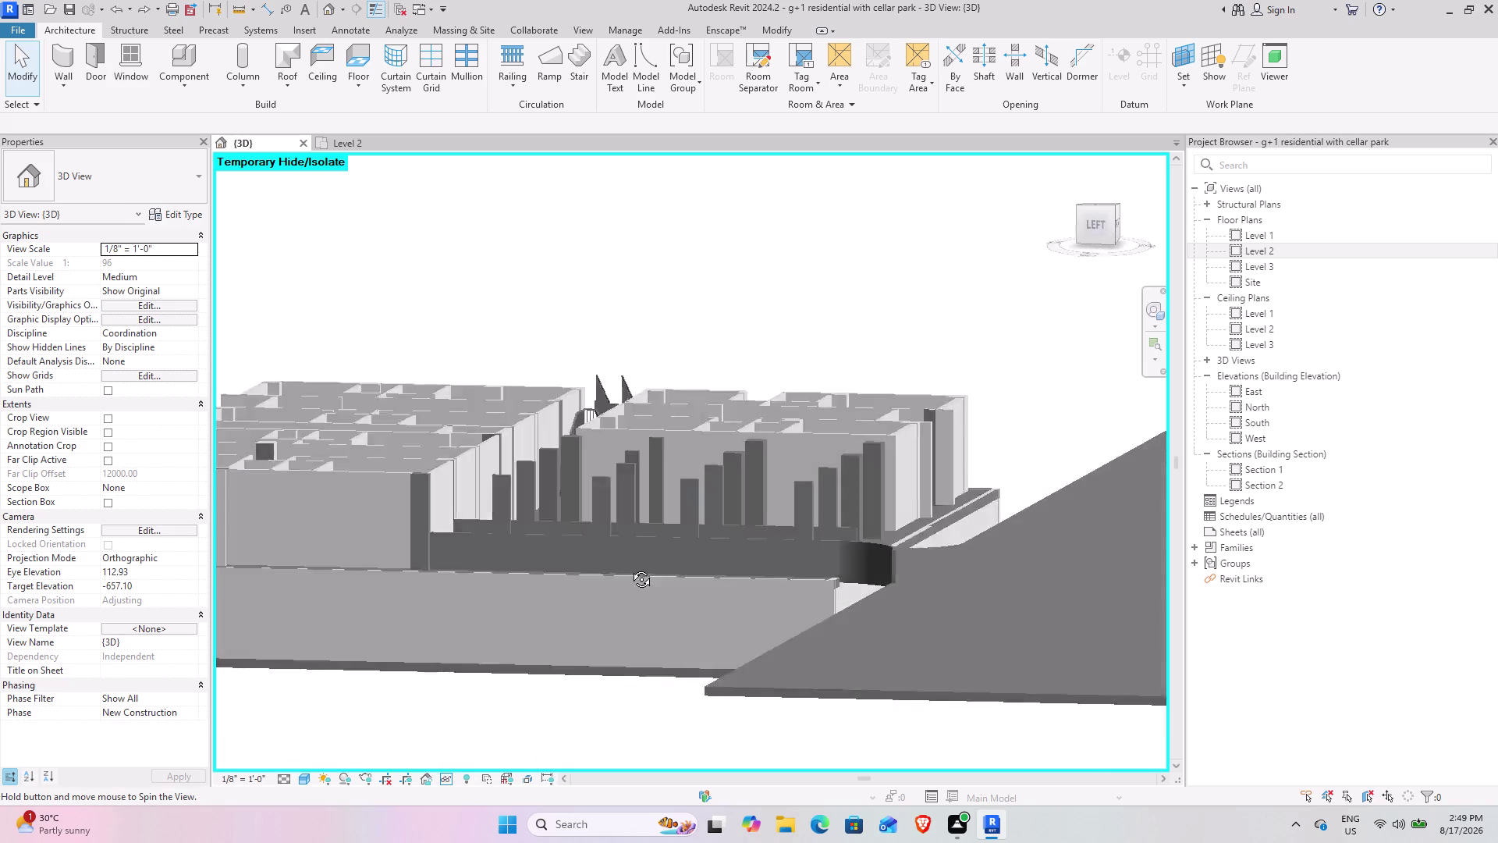
middle_drag(621, 573, 647, 552)
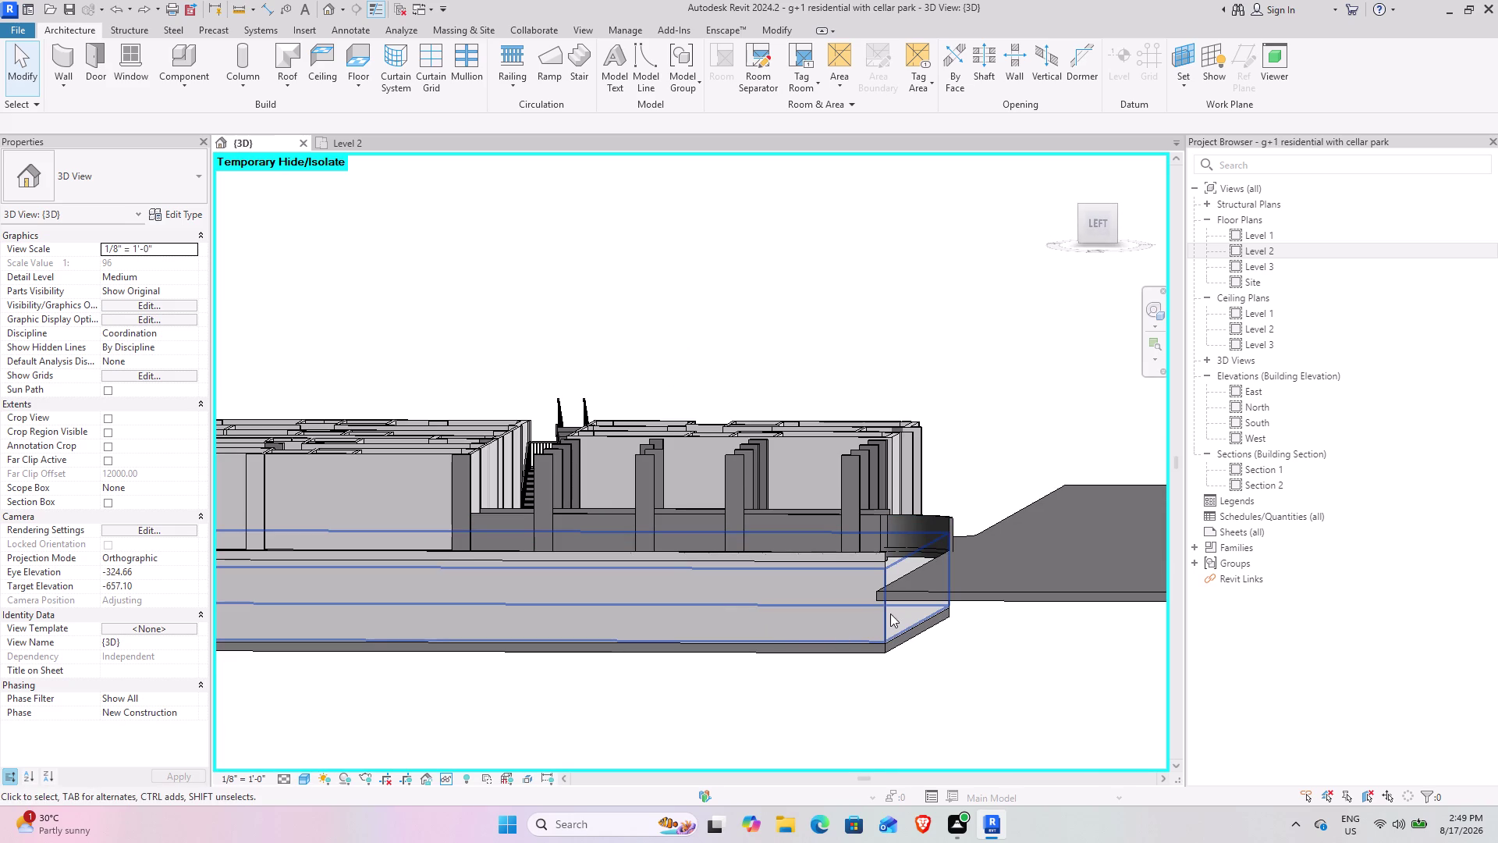
click(883, 612)
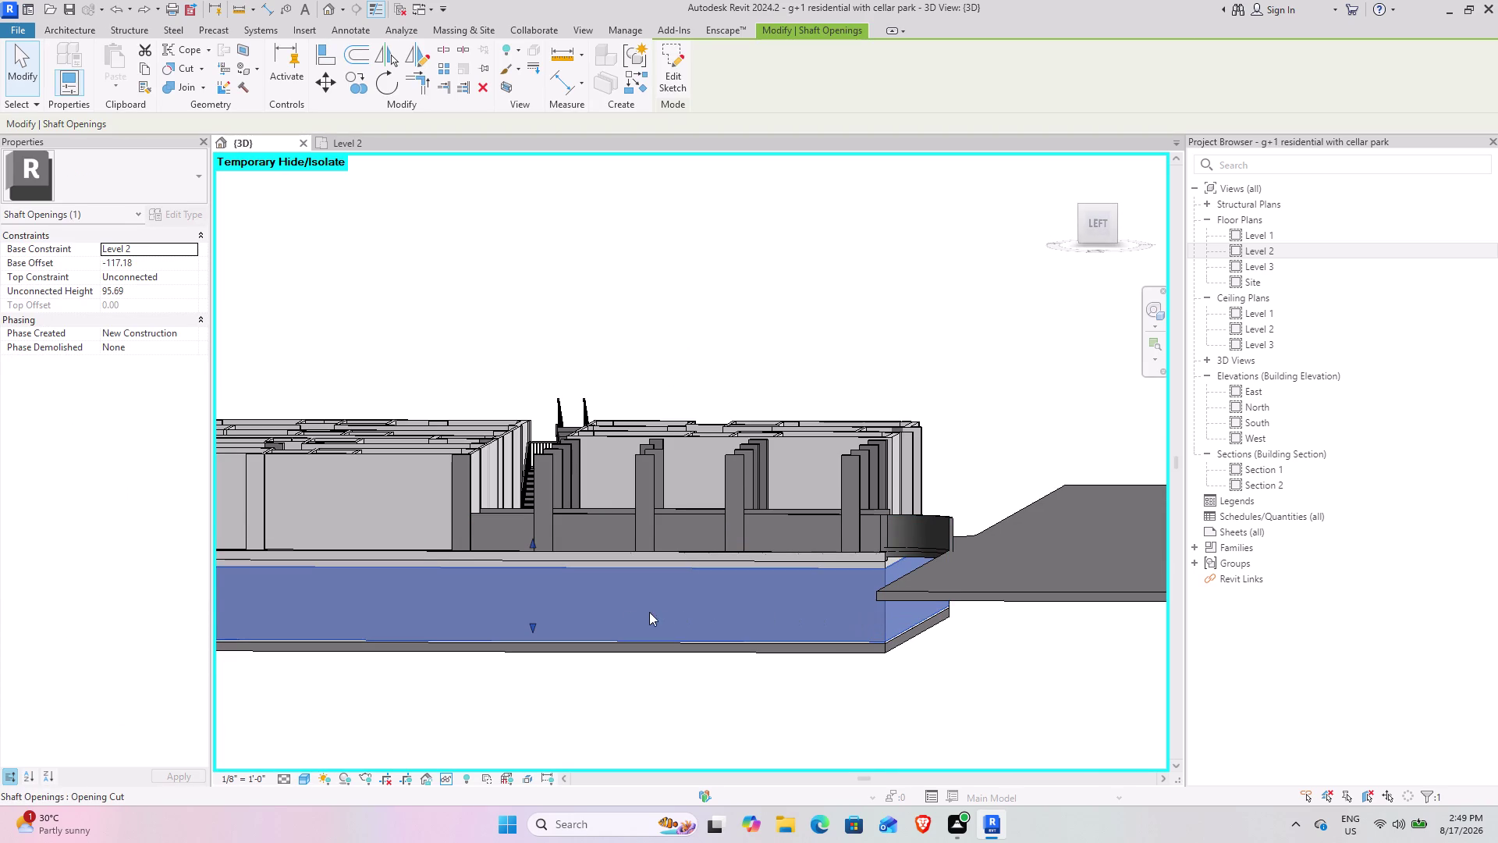
click(537, 683)
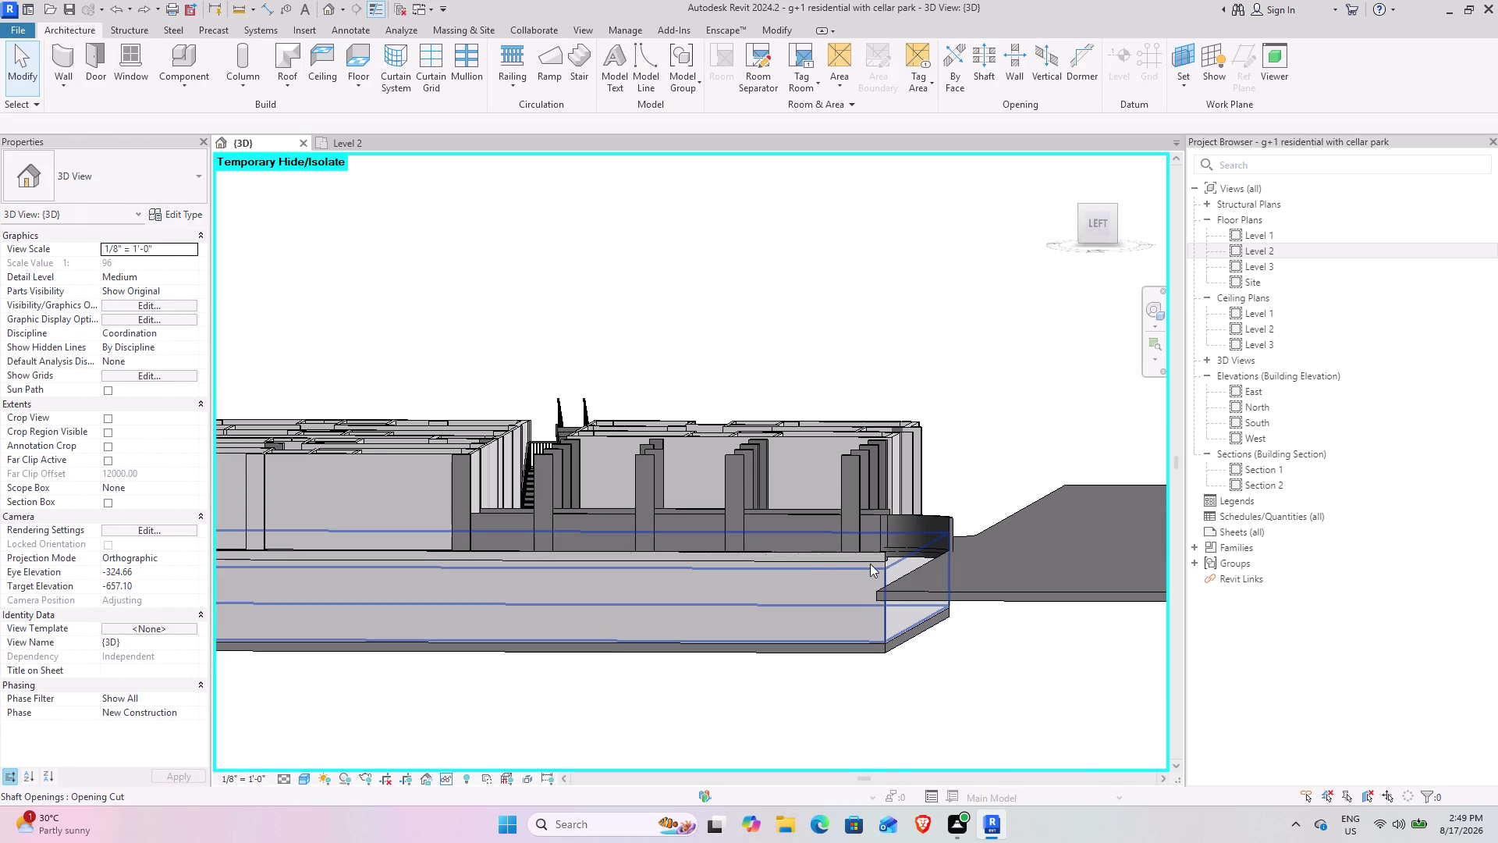
scroll(up, 3)
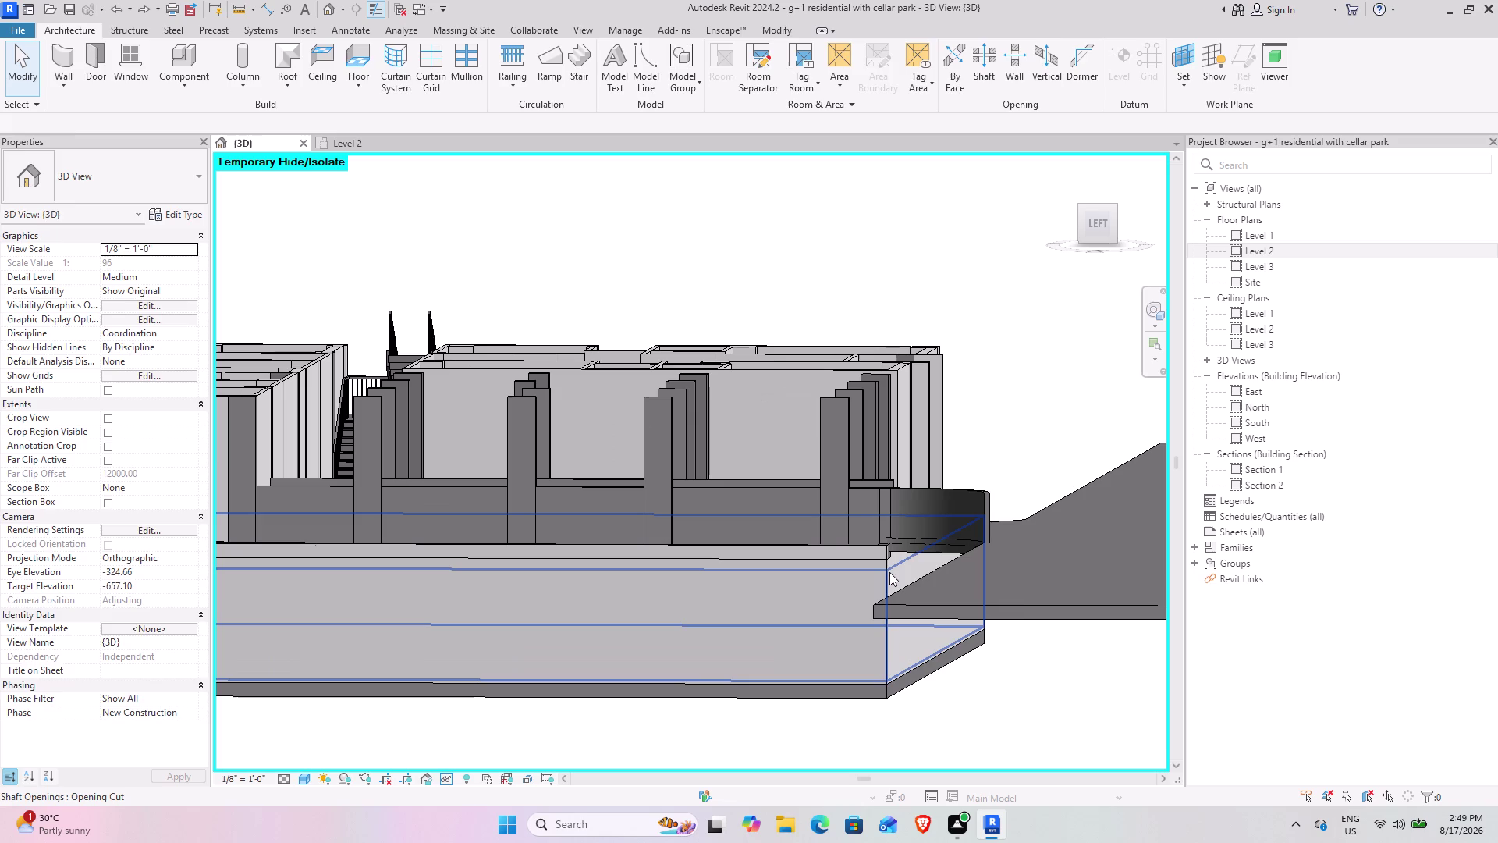
click(889, 572)
drag(903, 761, 897, 743)
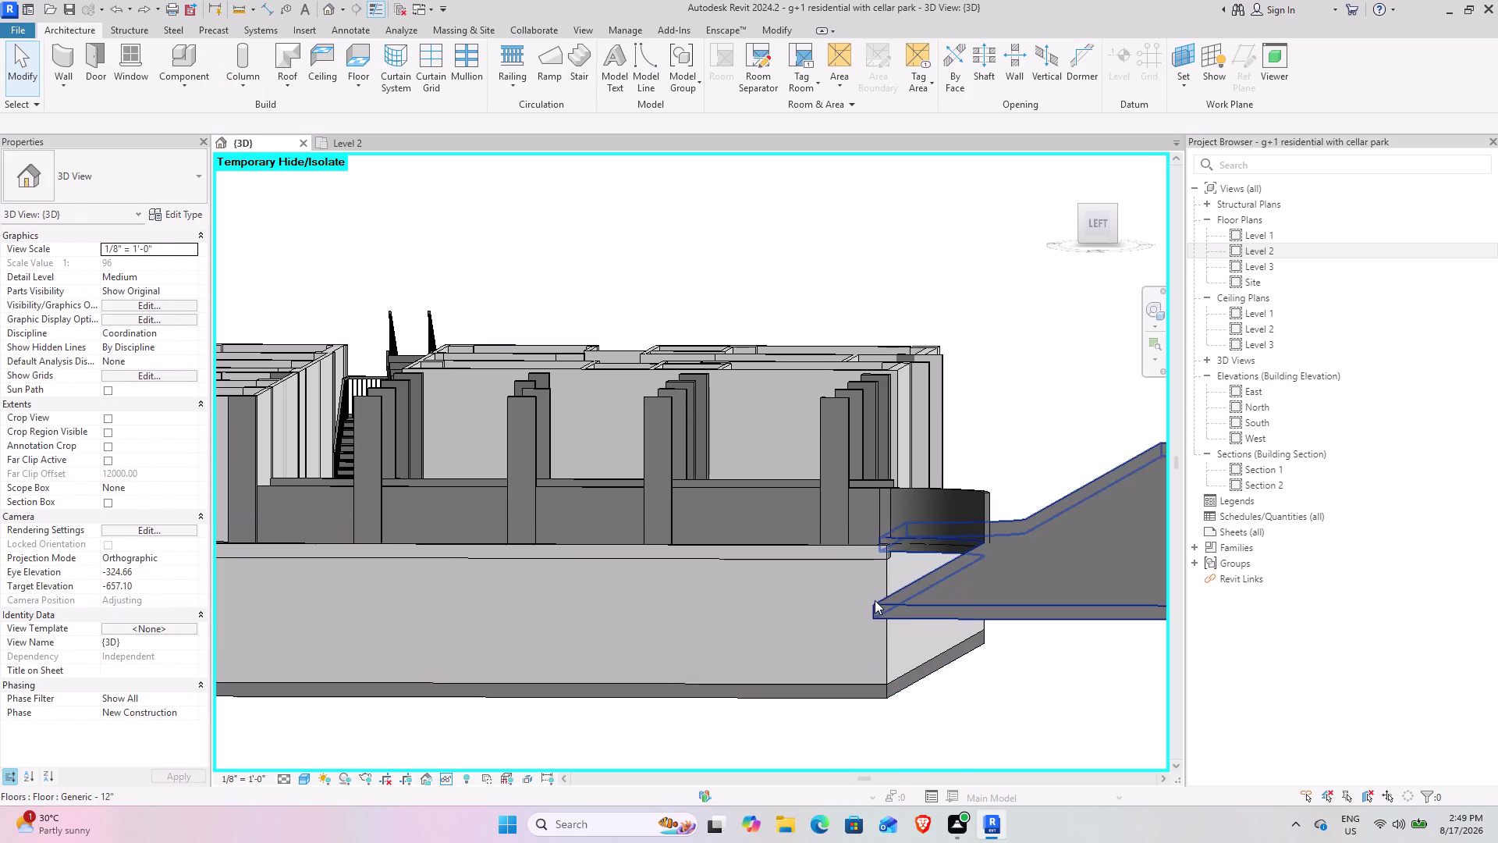
click(879, 570)
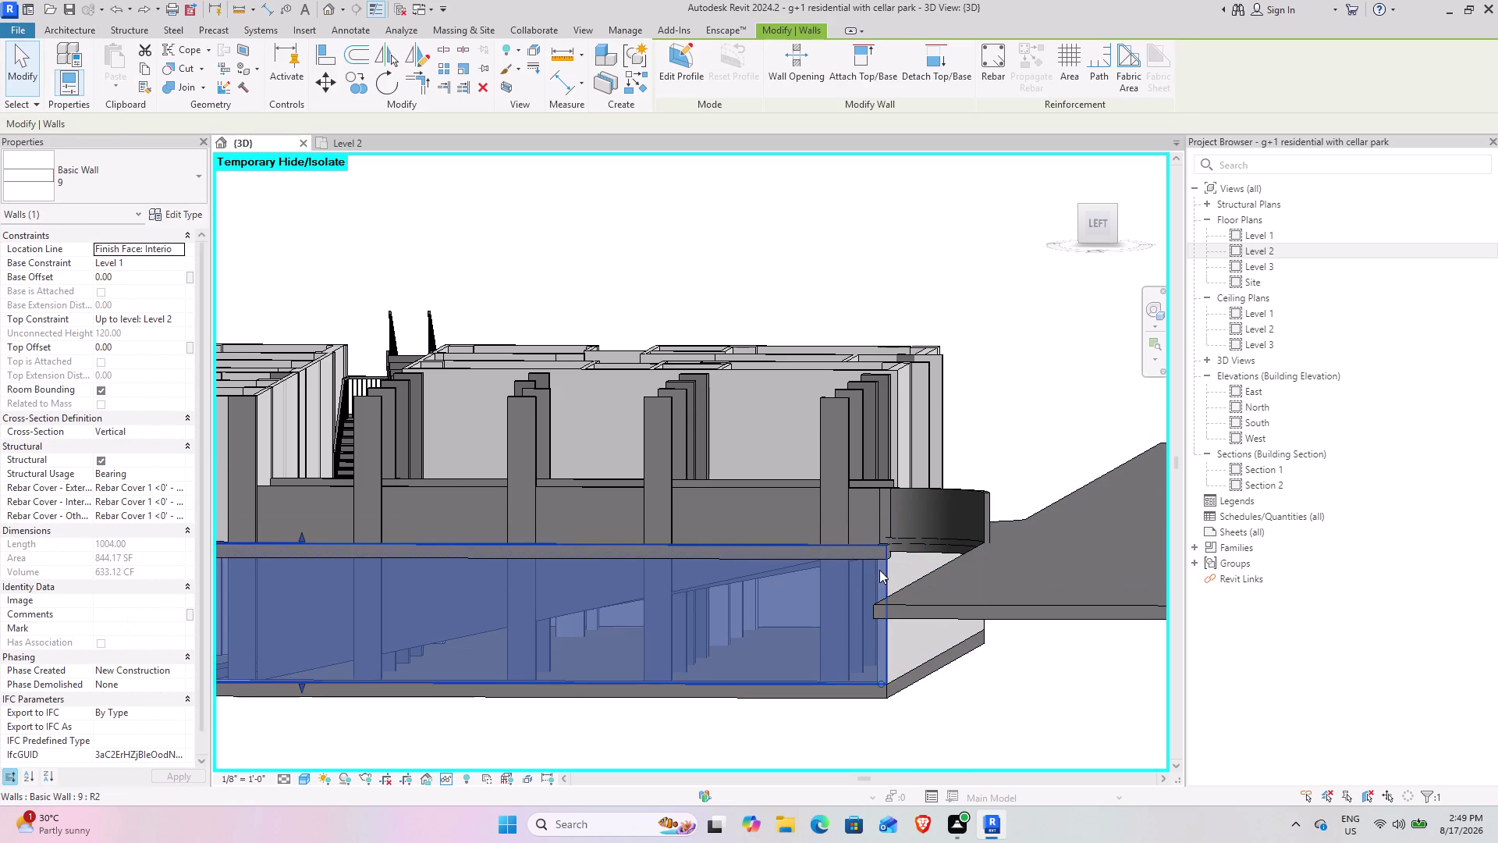
scroll(down, 3)
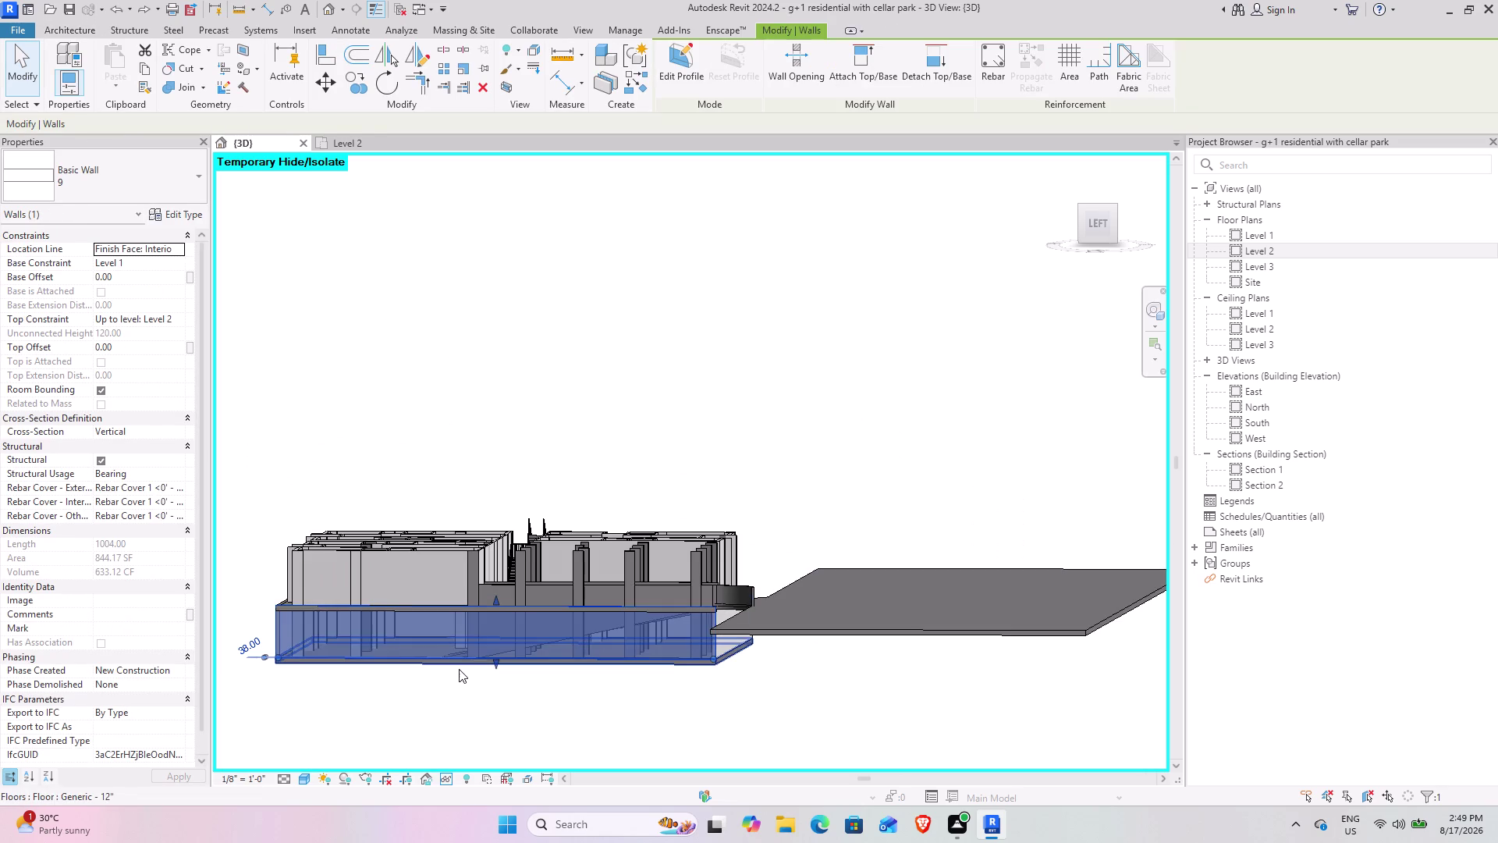
middle_drag(459, 668, 722, 636)
middle_drag(482, 680, 505, 703)
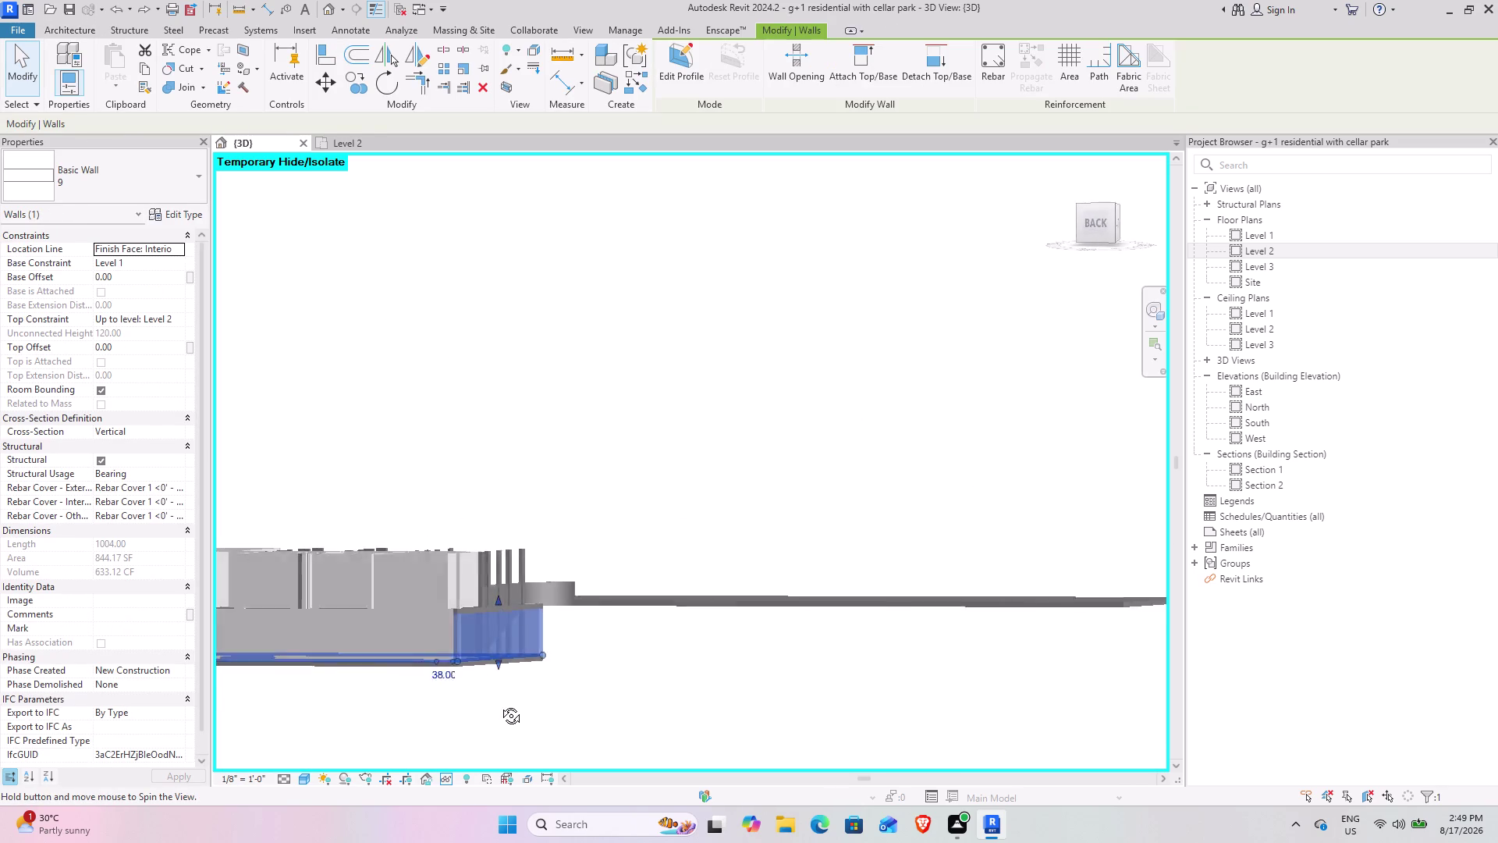
middle_drag(504, 703, 442, 712)
middle_drag(416, 704, 725, 693)
middle_drag(689, 688, 520, 683)
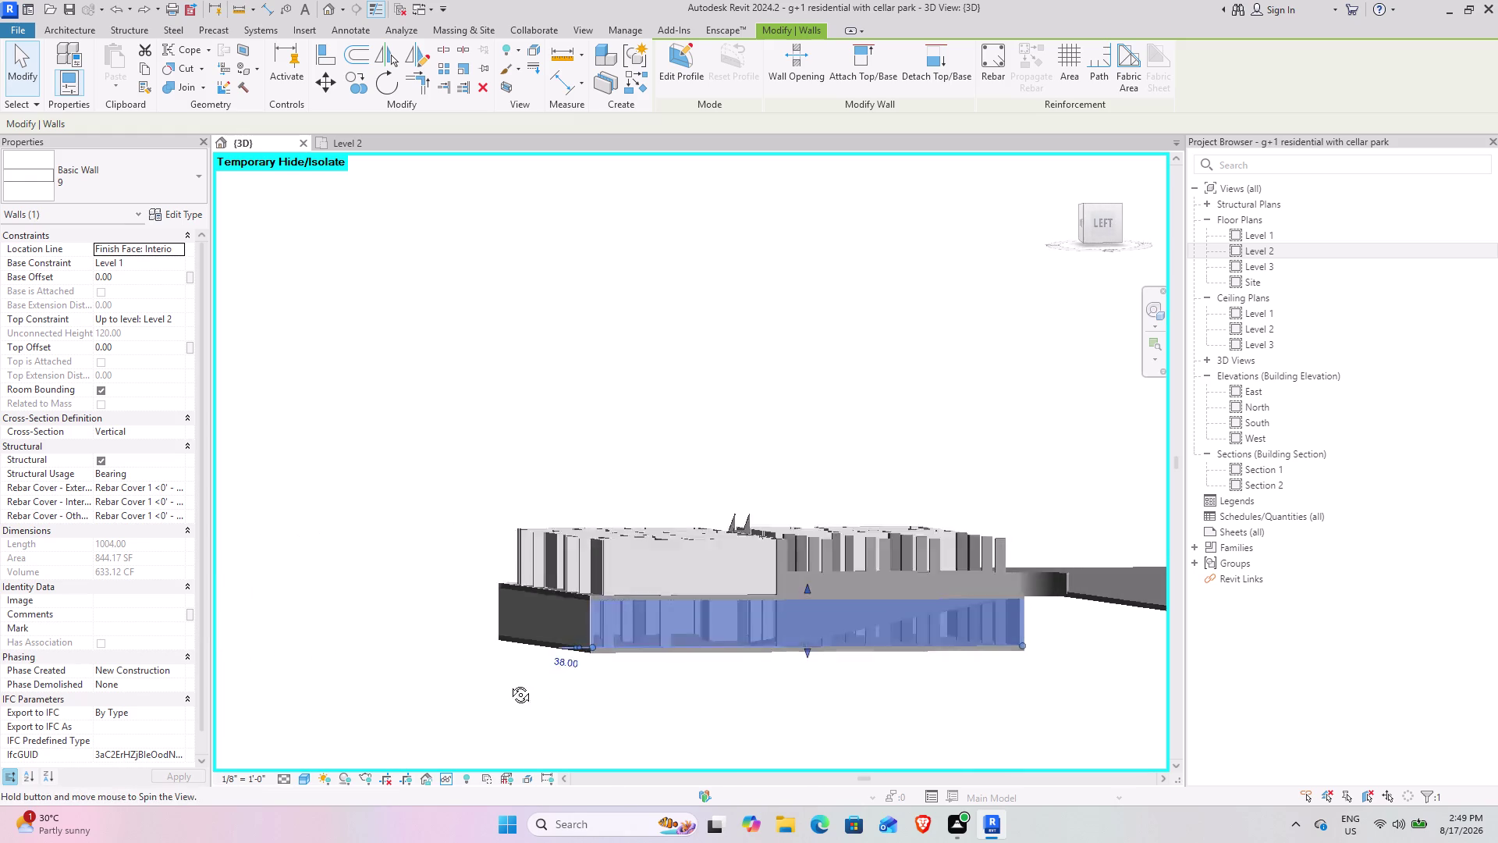
middle_drag(521, 683, 468, 683)
middle_drag(478, 682, 494, 671)
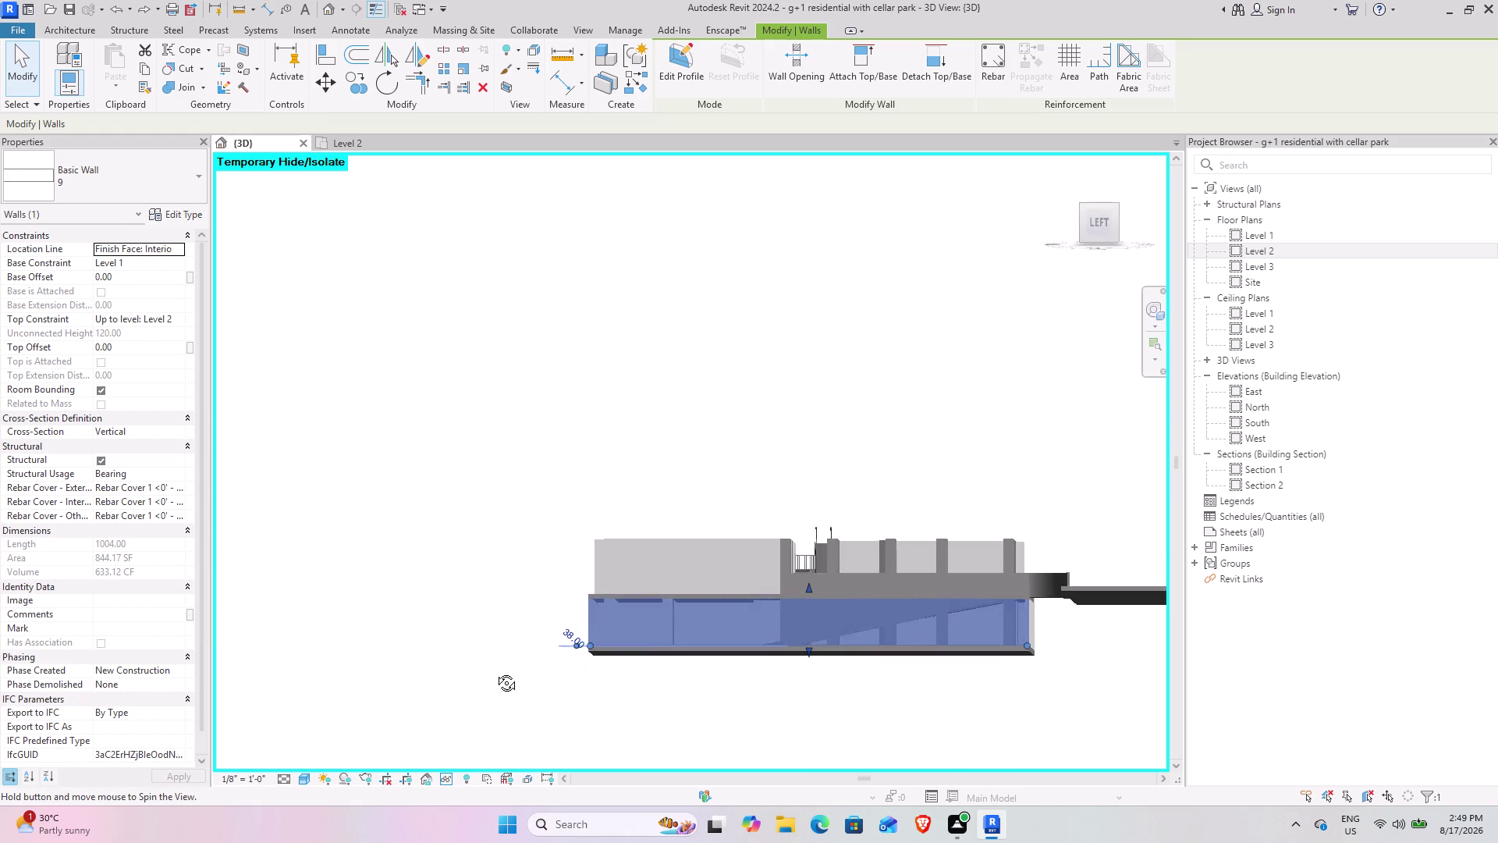
middle_drag(494, 670, 618, 672)
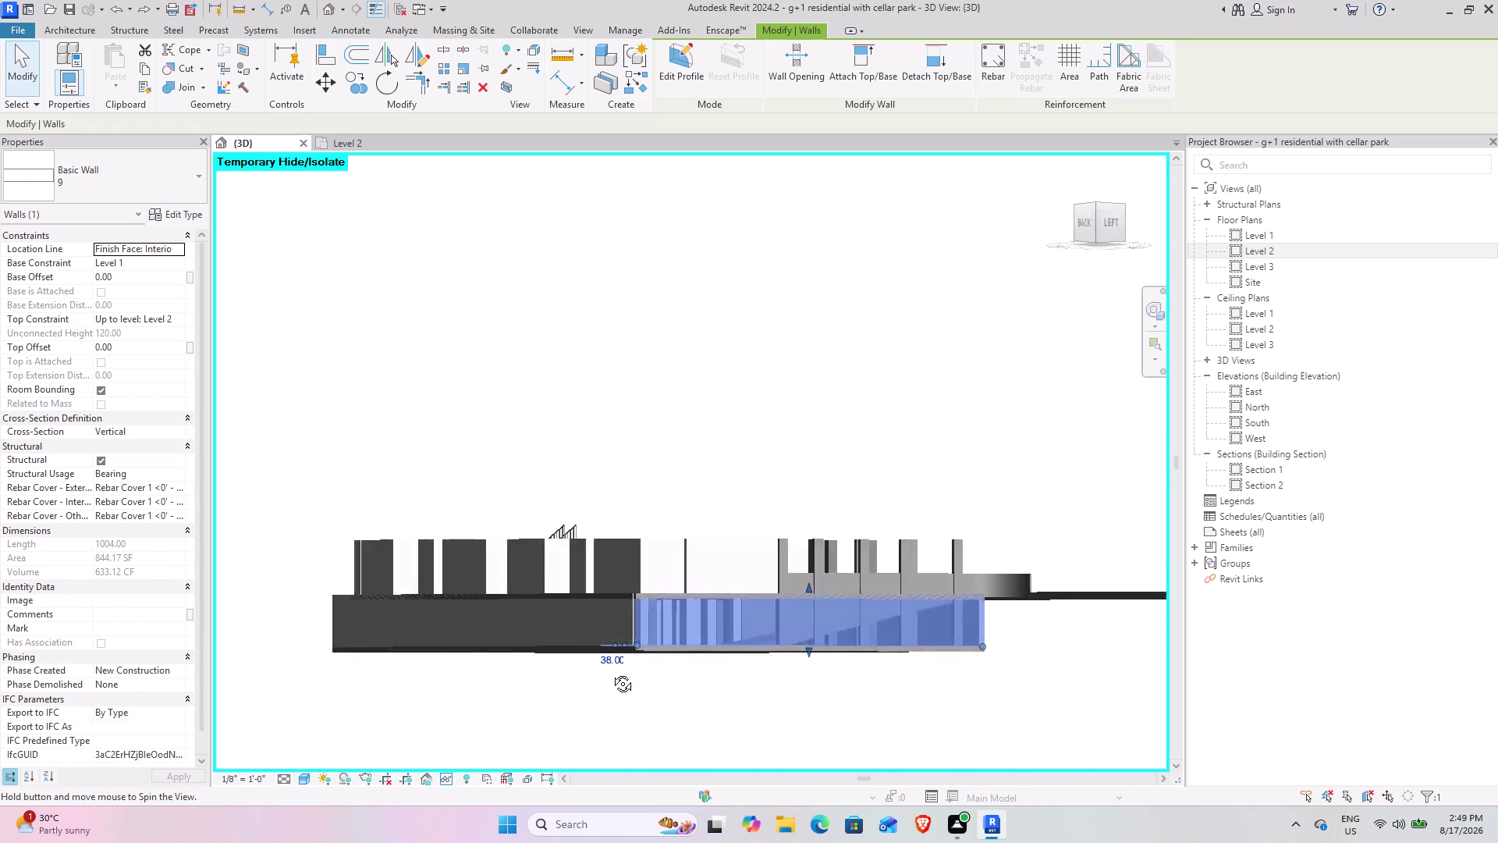
middle_drag(618, 672, 474, 706)
middle_drag(717, 687, 763, 715)
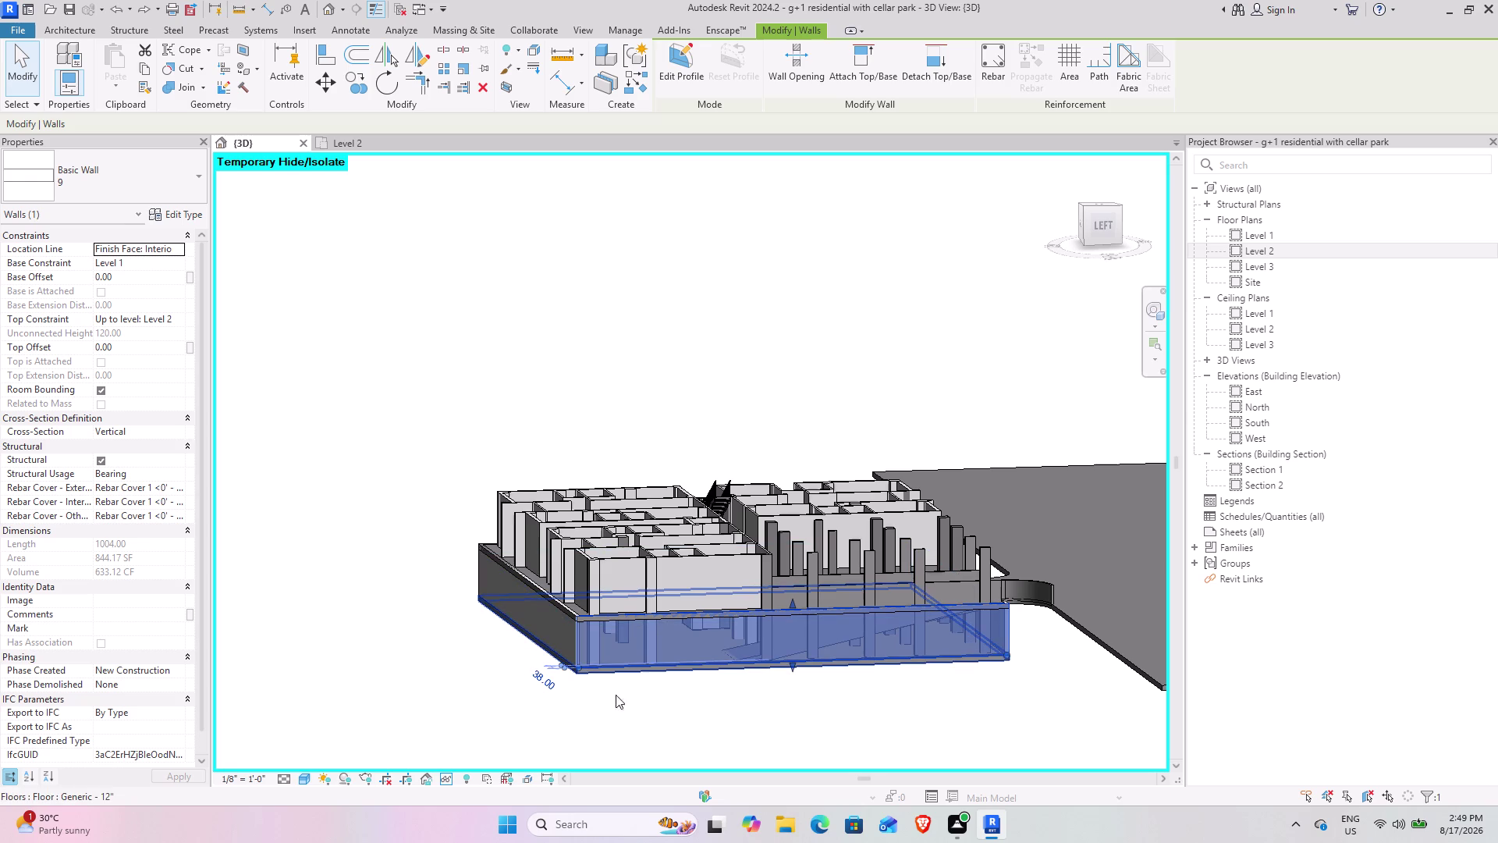
scroll(up, 3)
scroll(up, 3)
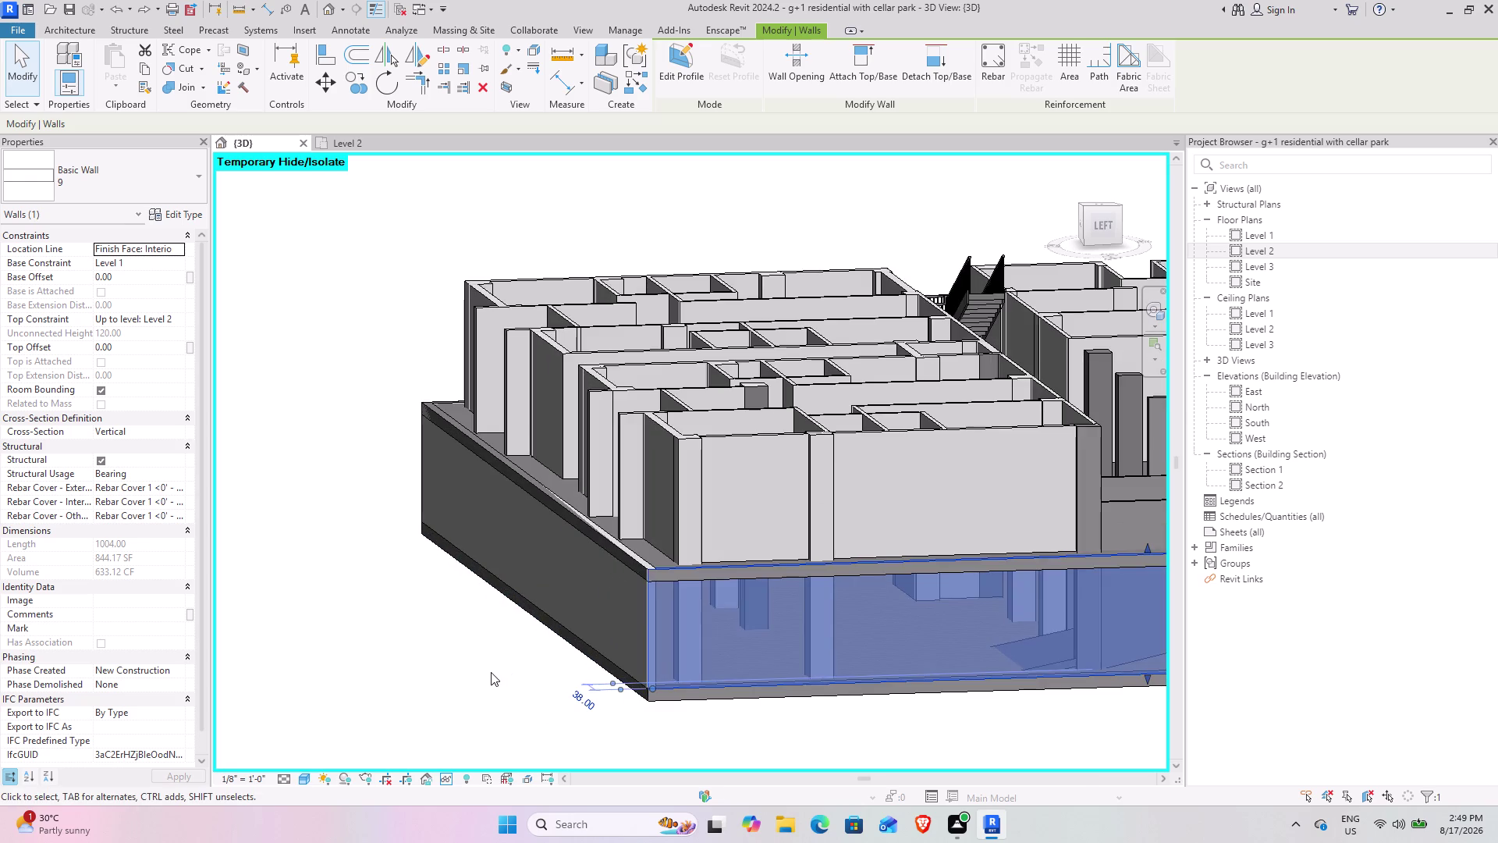
middle_drag(491, 672, 640, 655)
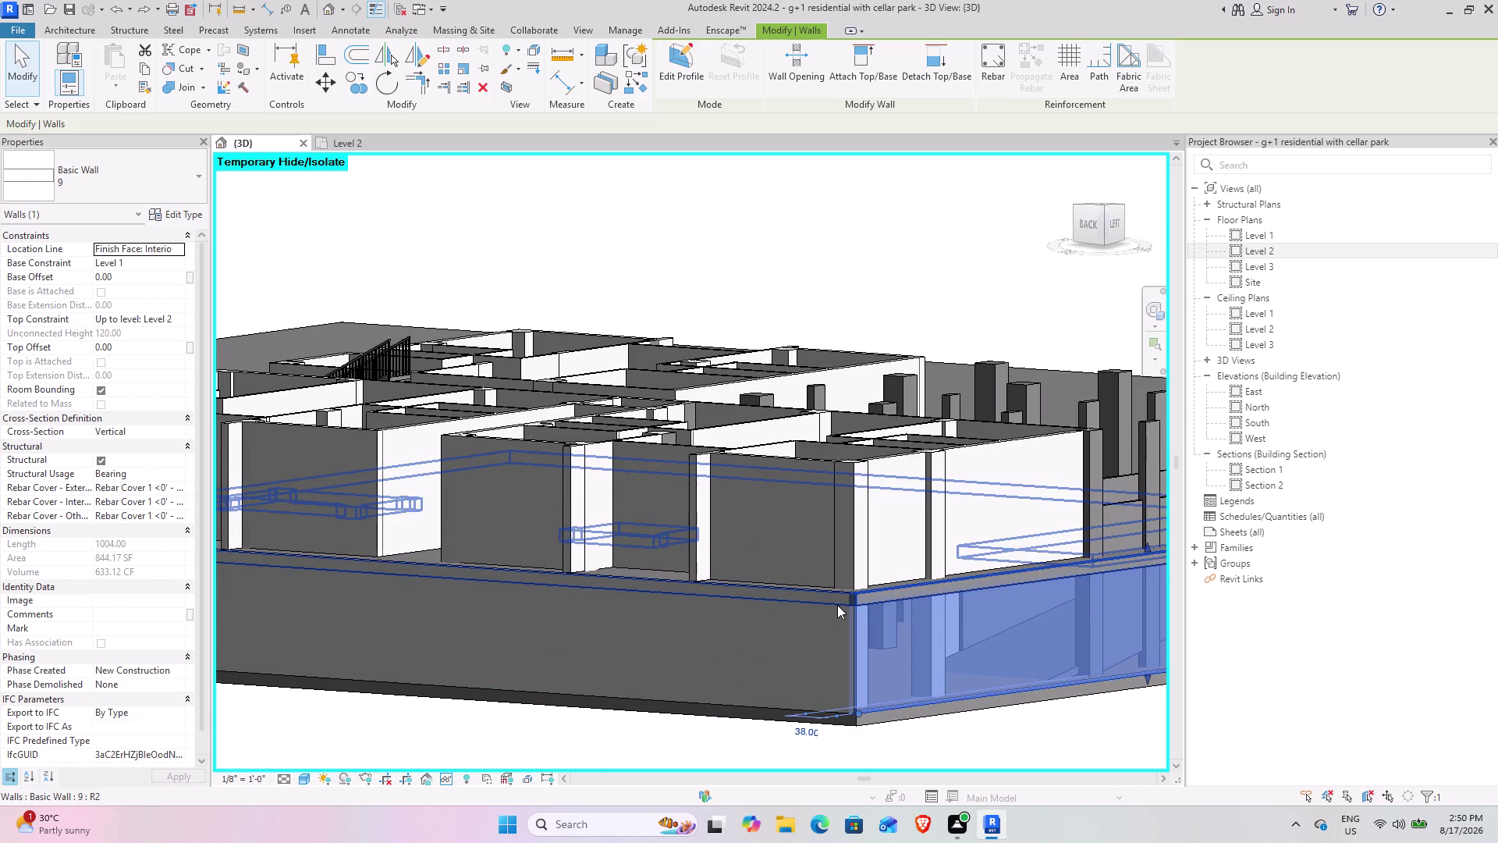
scroll(down, 3)
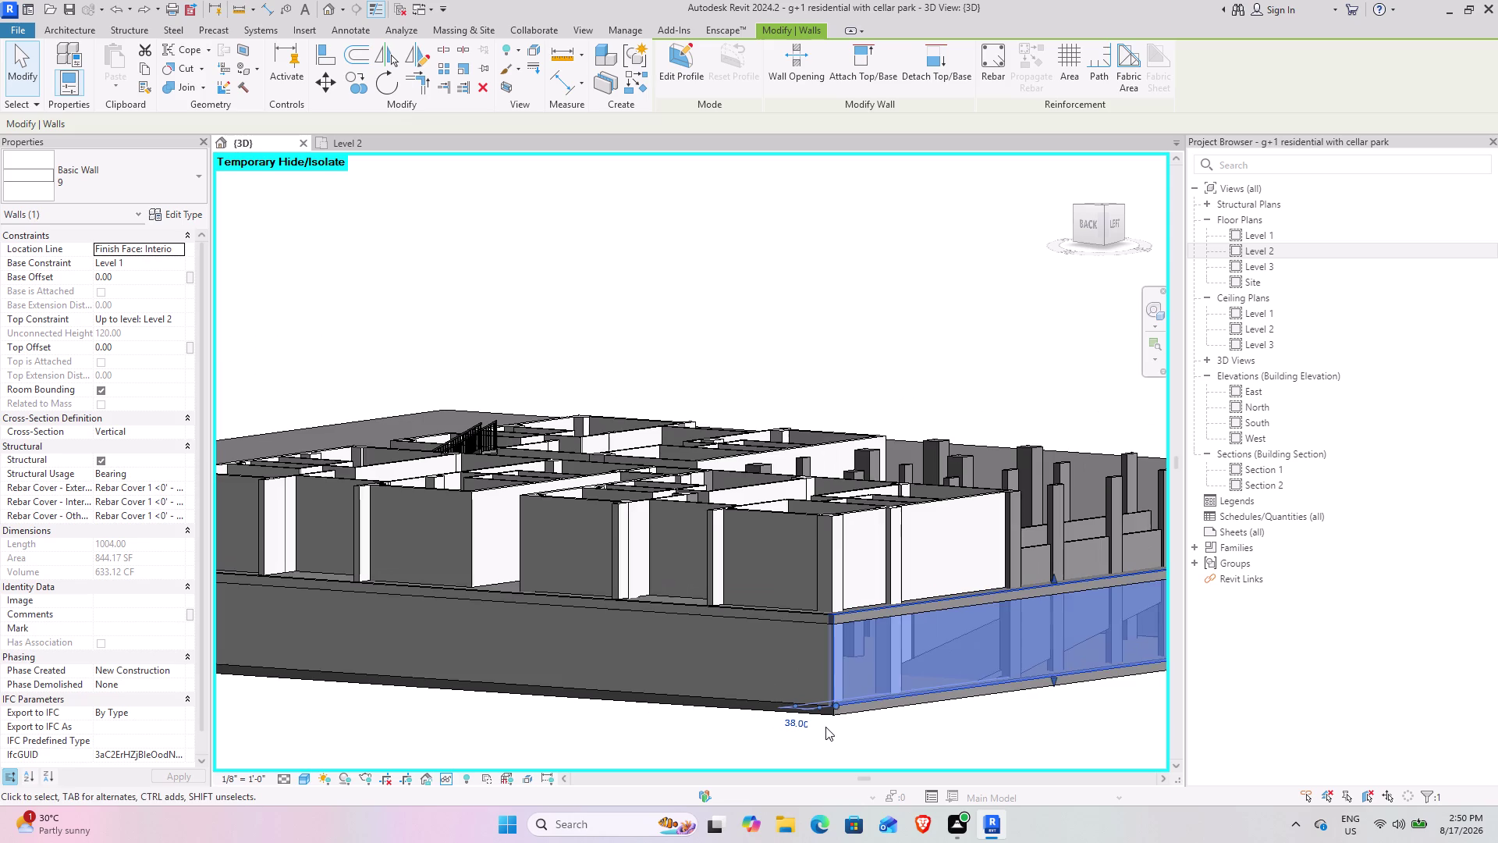
click(824, 727)
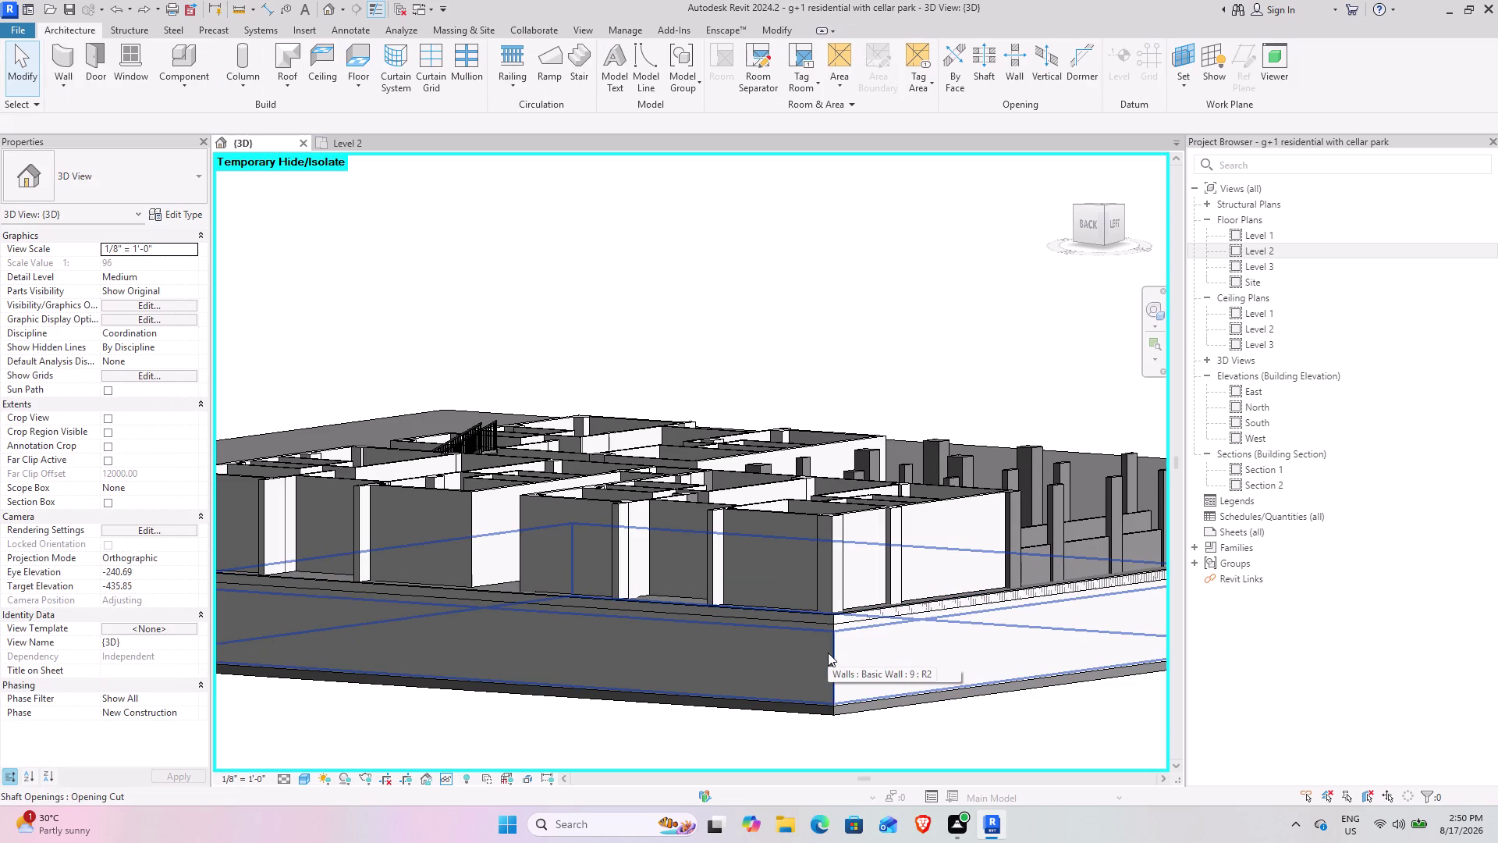
key(Tab)
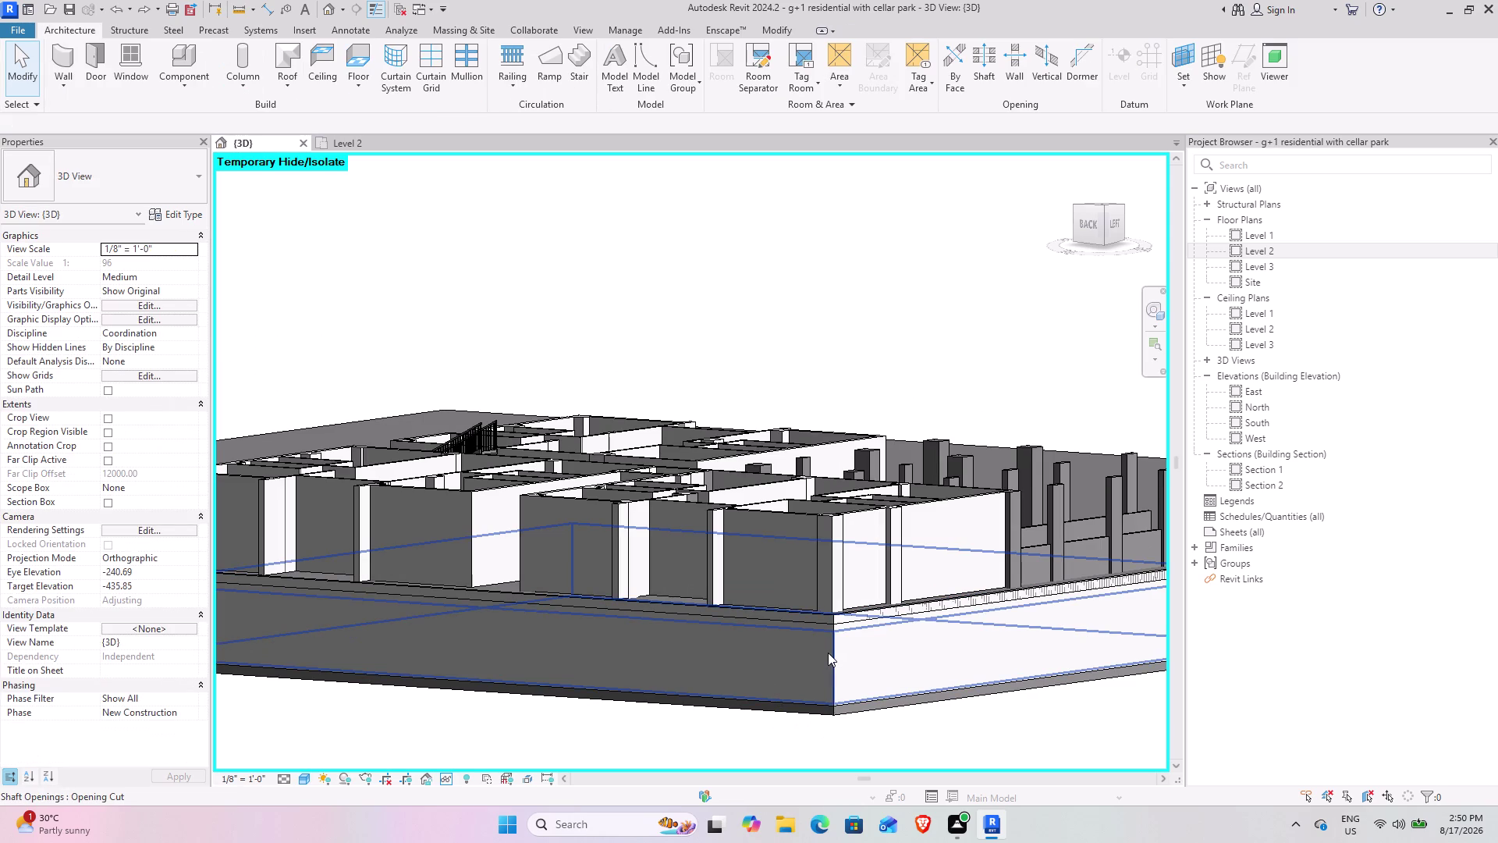
click(828, 653)
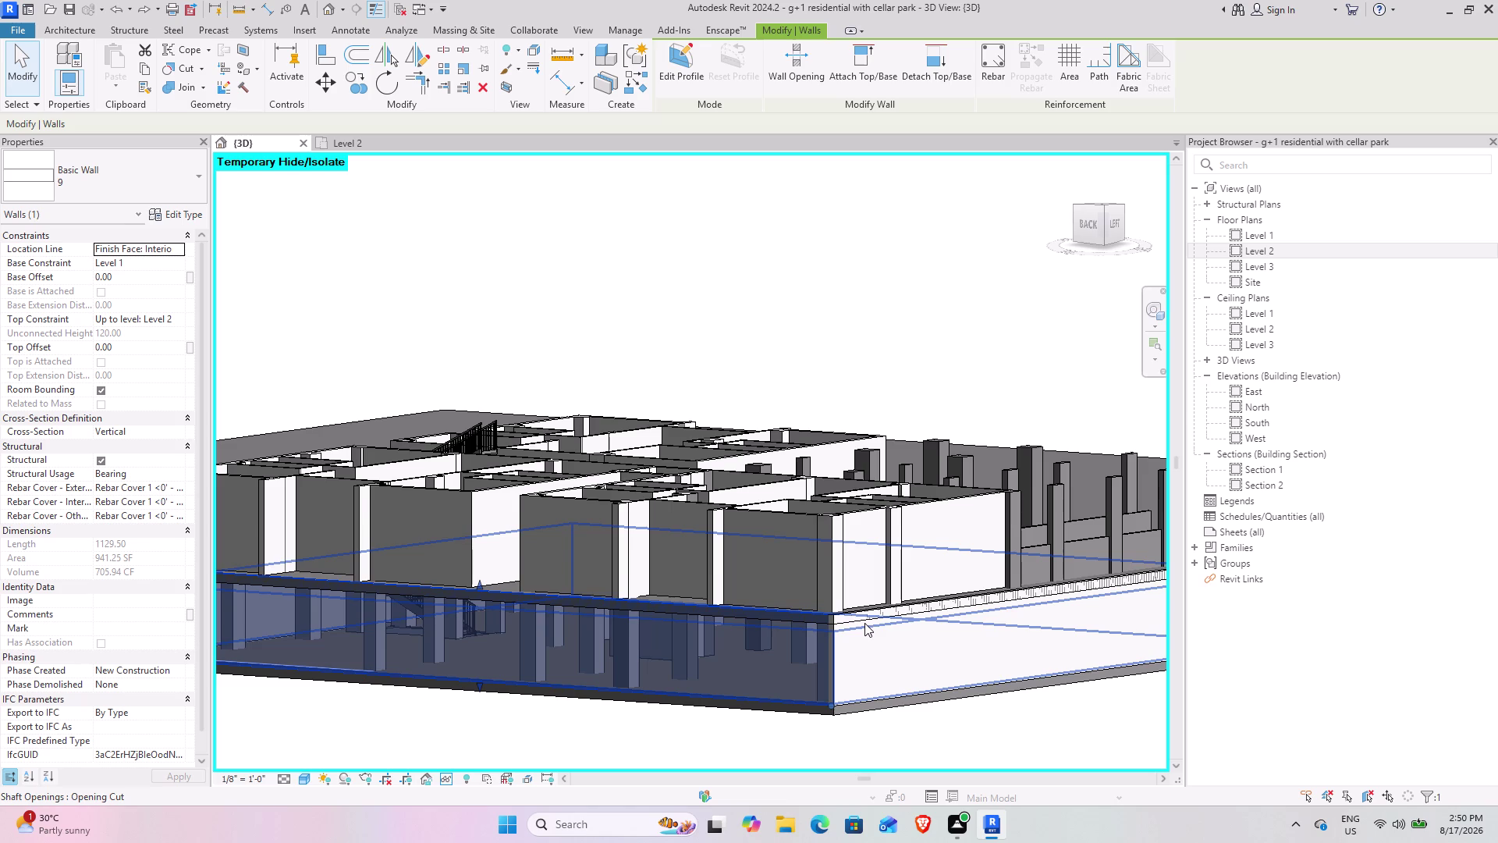
key(Tab)
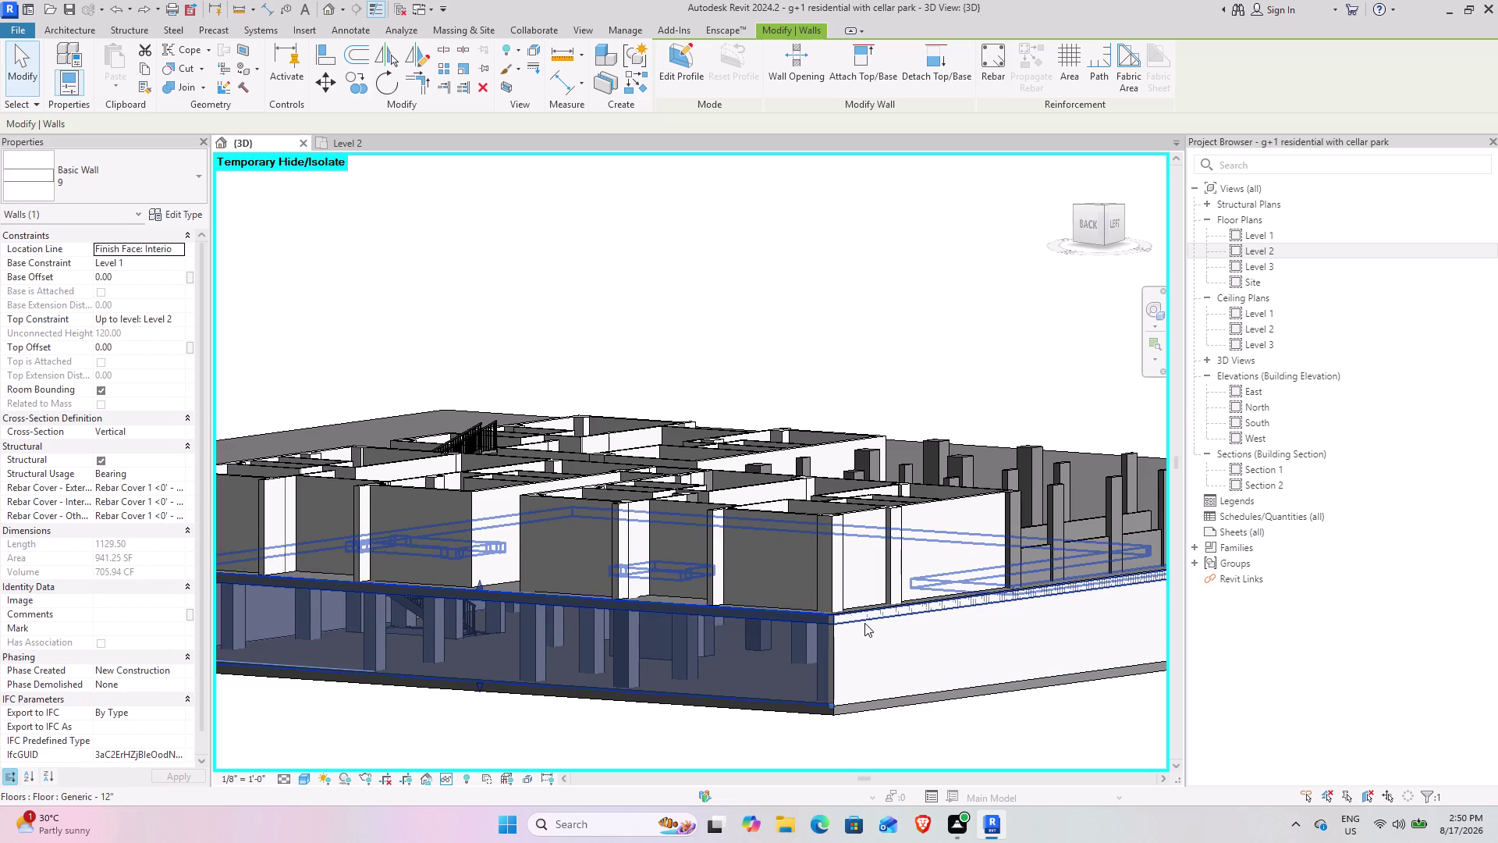
key(Tab)
key(Tab)
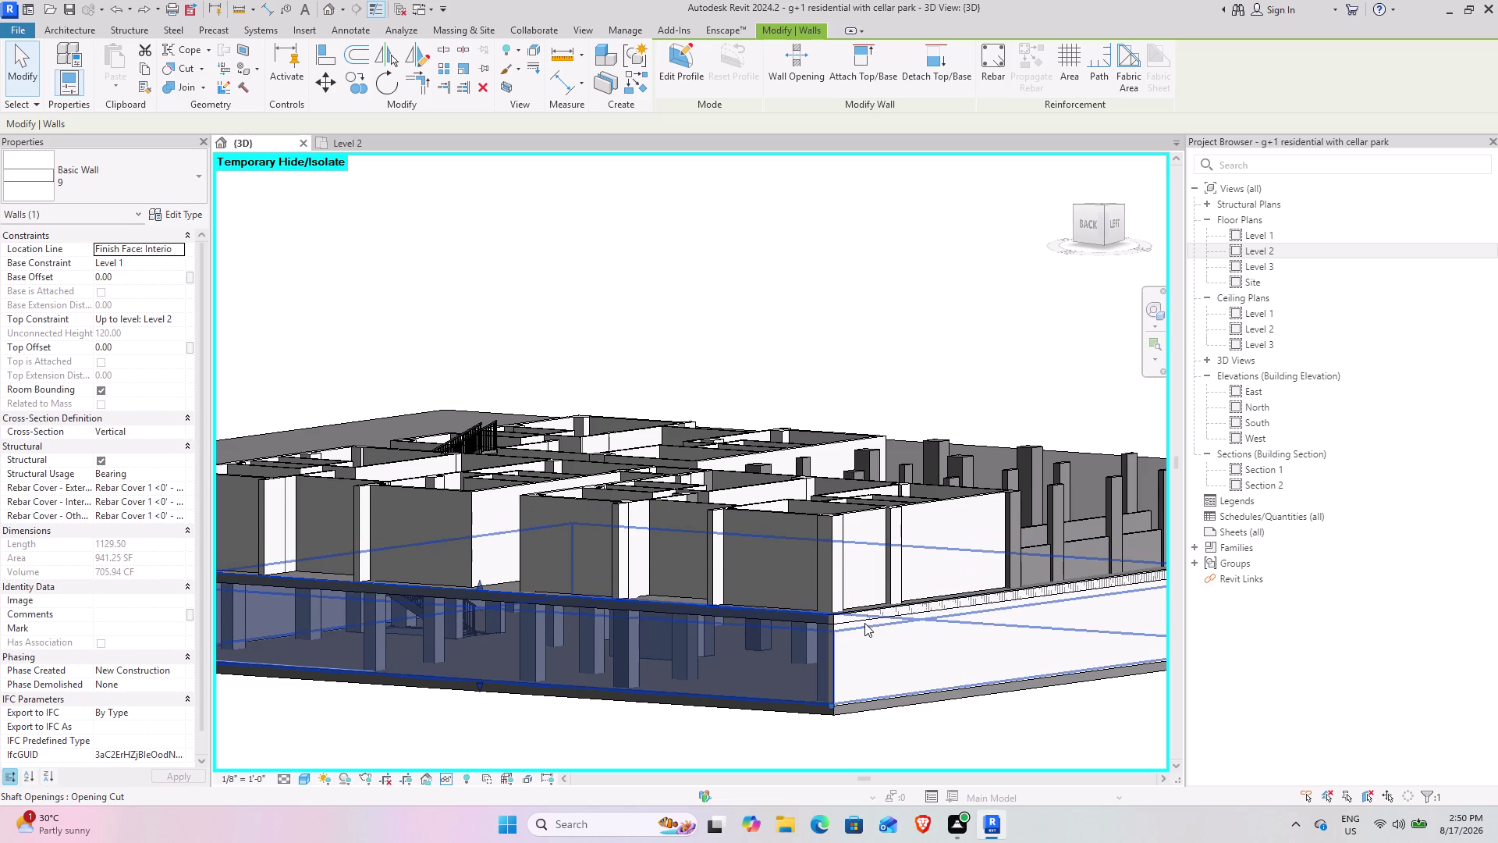
key(Tab)
key(Tab)
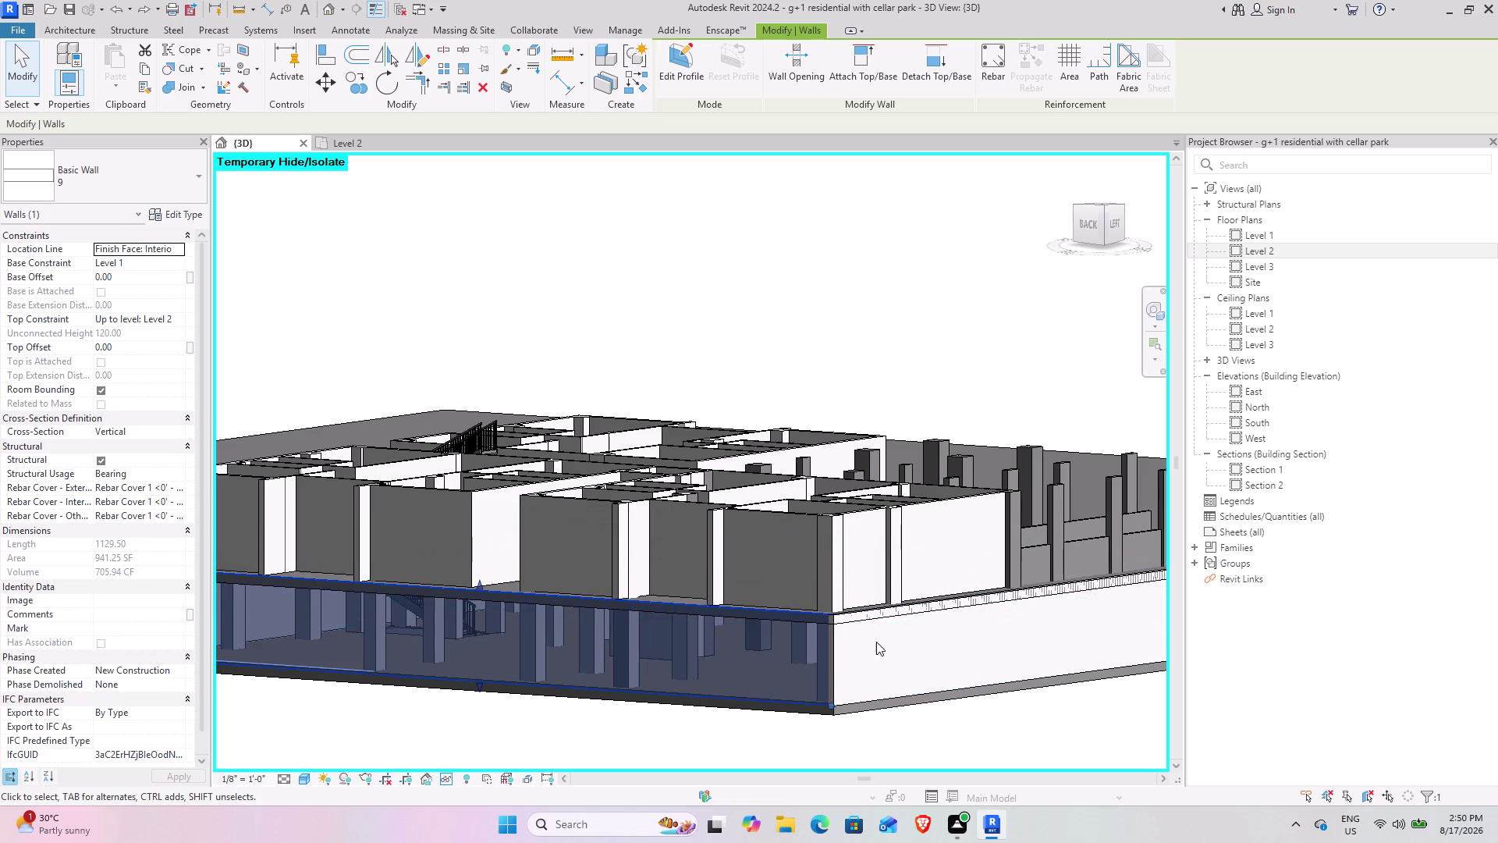
key(Tab)
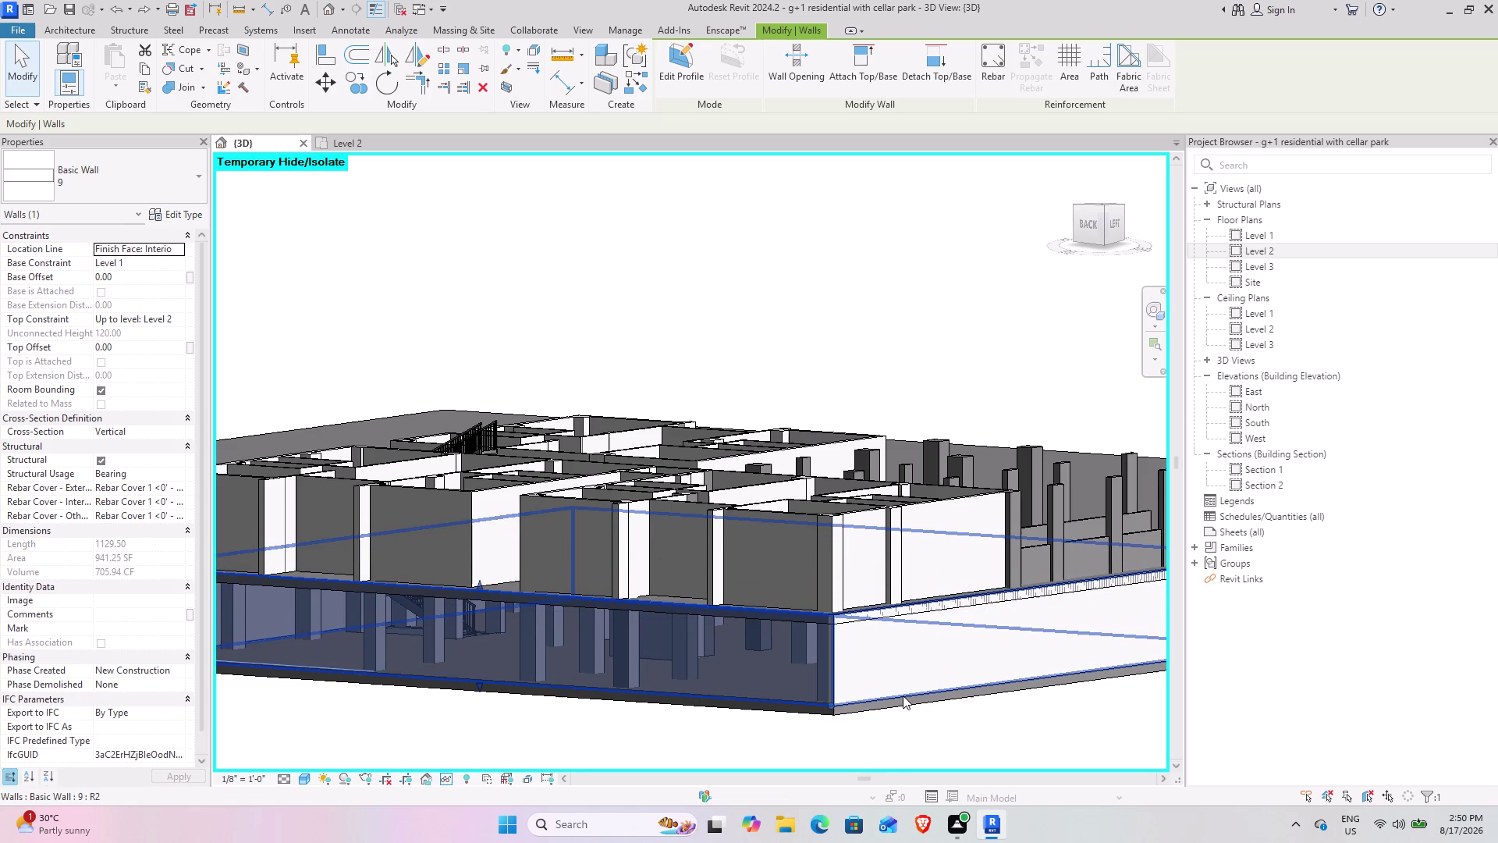
key(Tab)
key(Tab)
key(Tab)
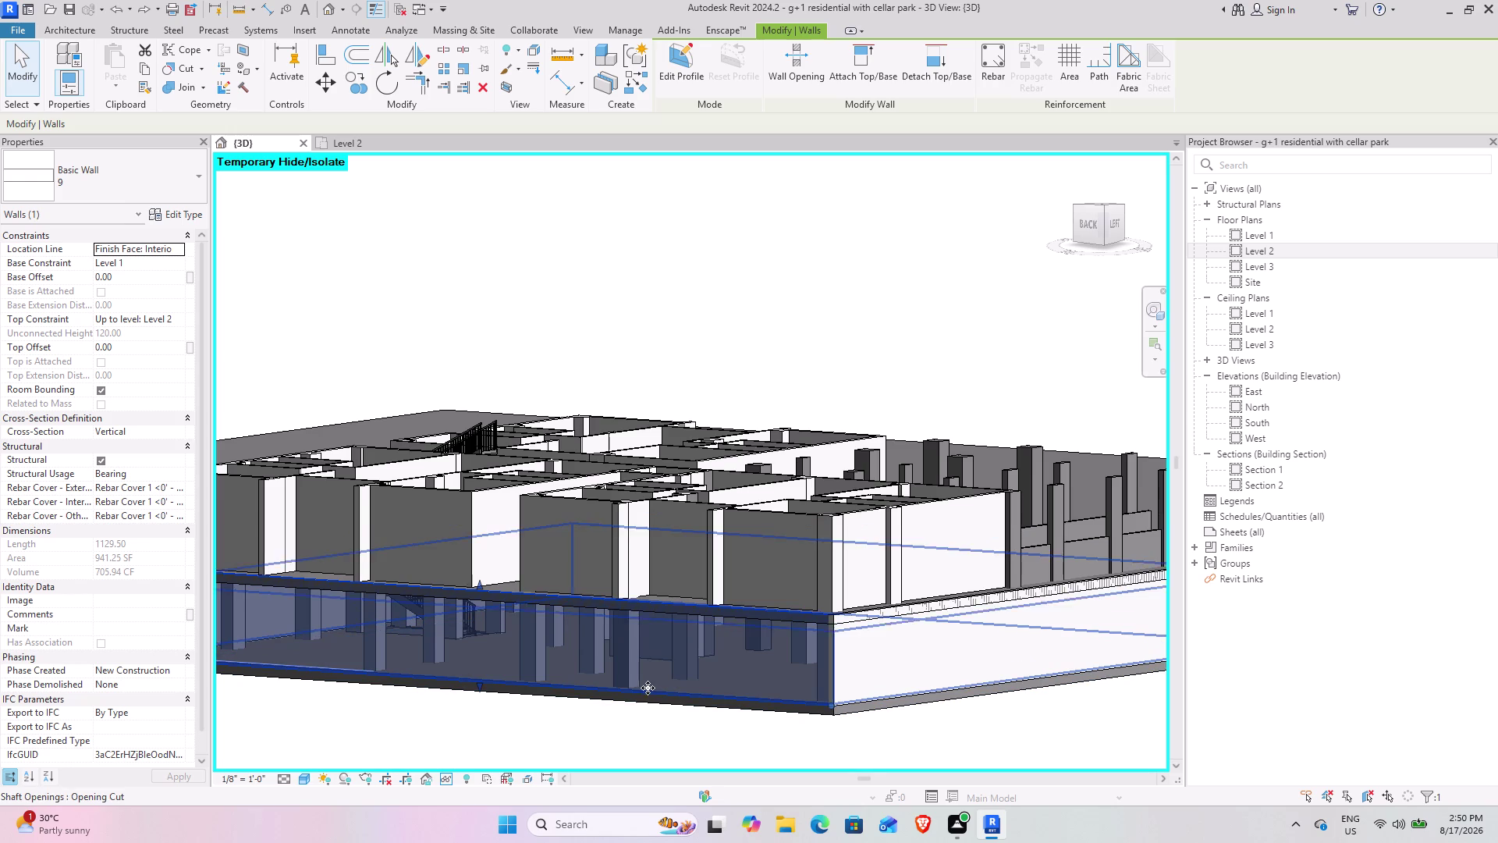
scroll(down, 3)
middle_drag(573, 732, 593, 696)
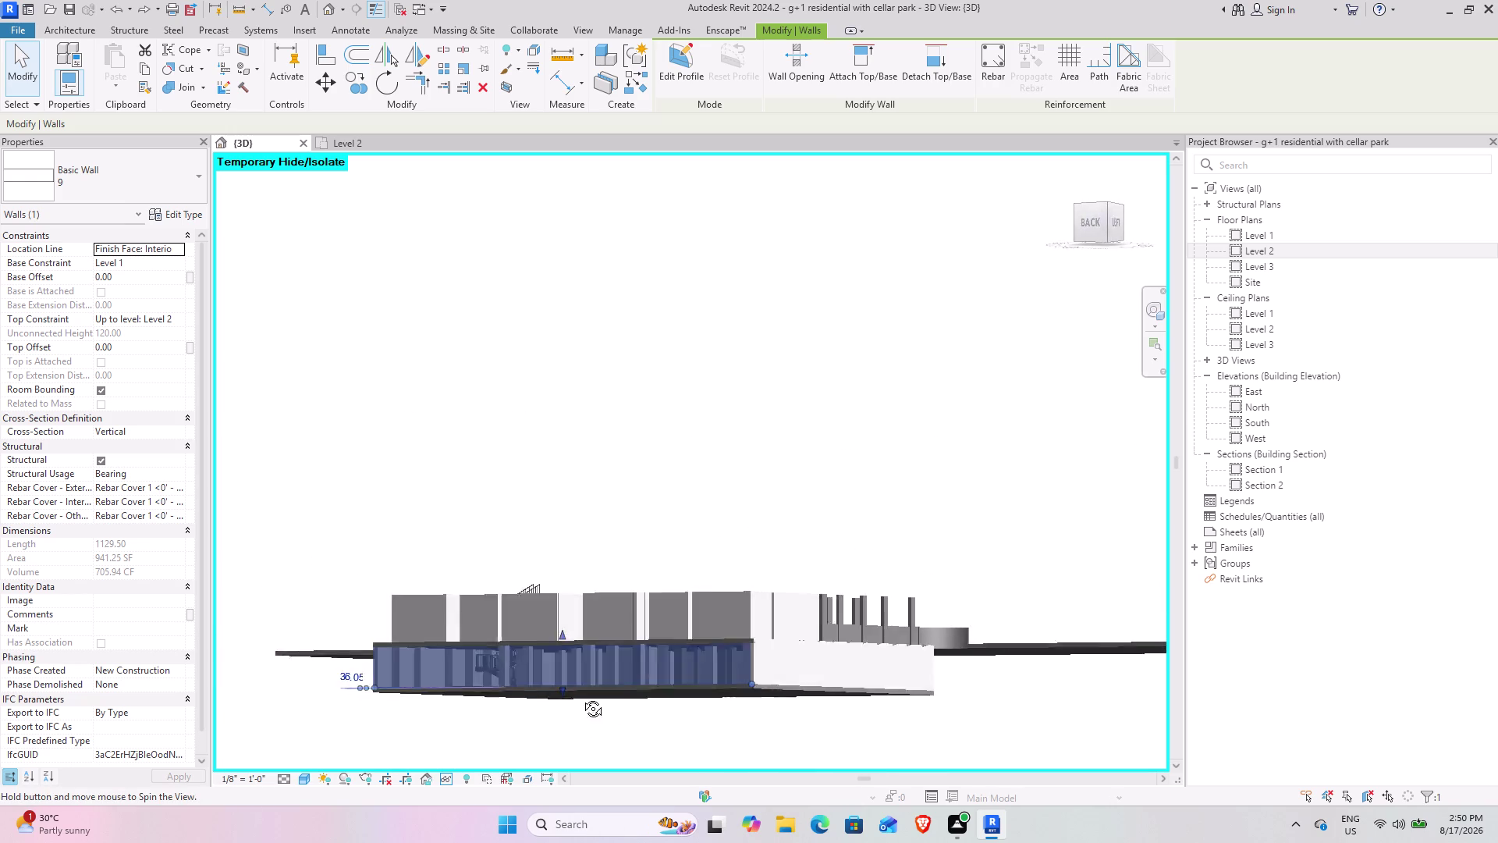
middle_drag(594, 697, 409, 701)
middle_drag(654, 707, 610, 762)
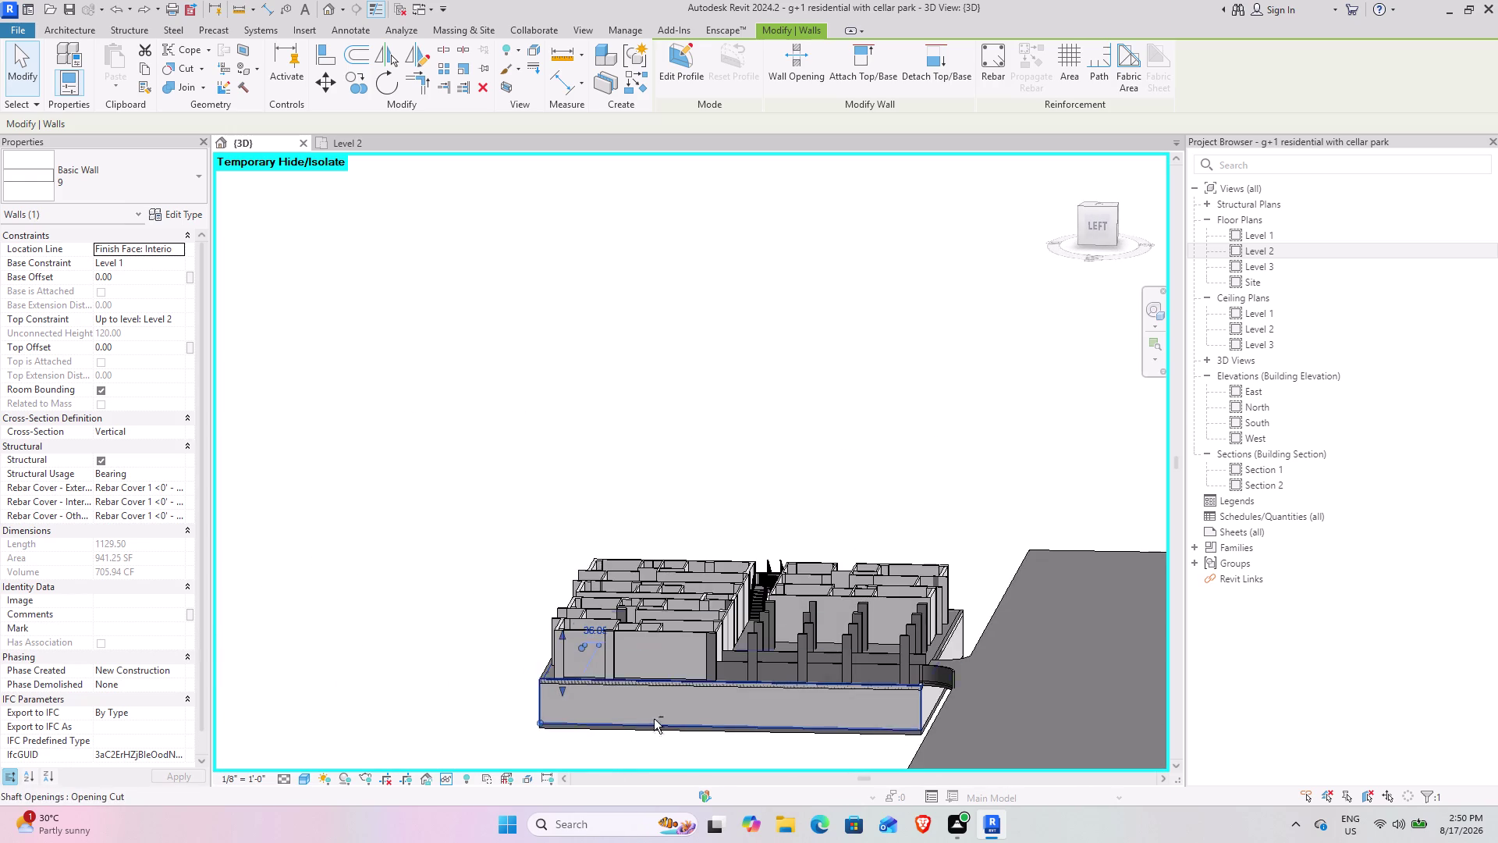
middle_drag(656, 718, 821, 714)
middle_drag(649, 702, 899, 680)
middle_drag(648, 708, 852, 680)
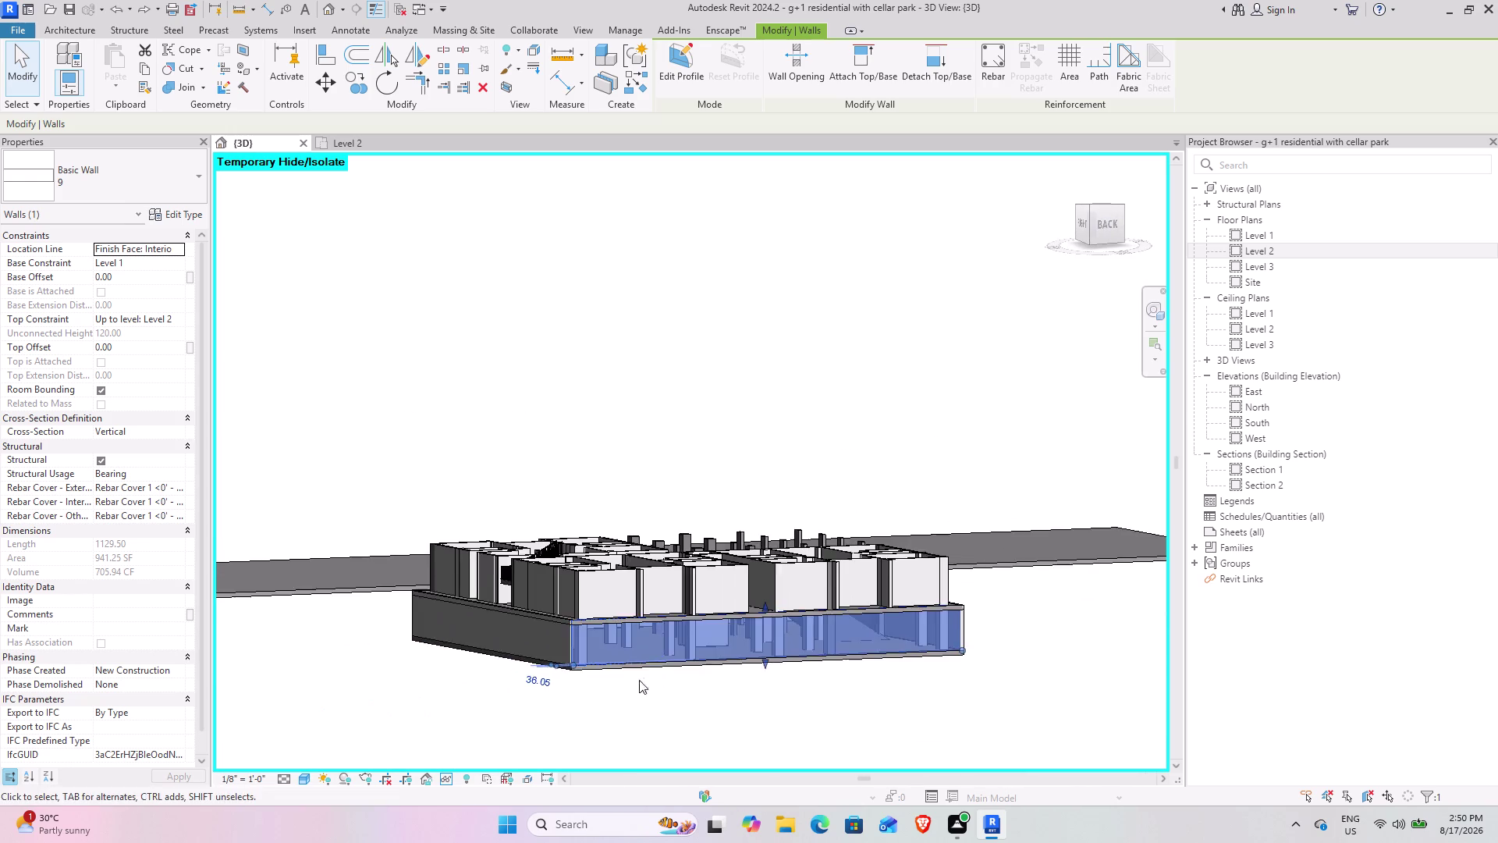
middle_drag(670, 677, 735, 691)
scroll(up, 3)
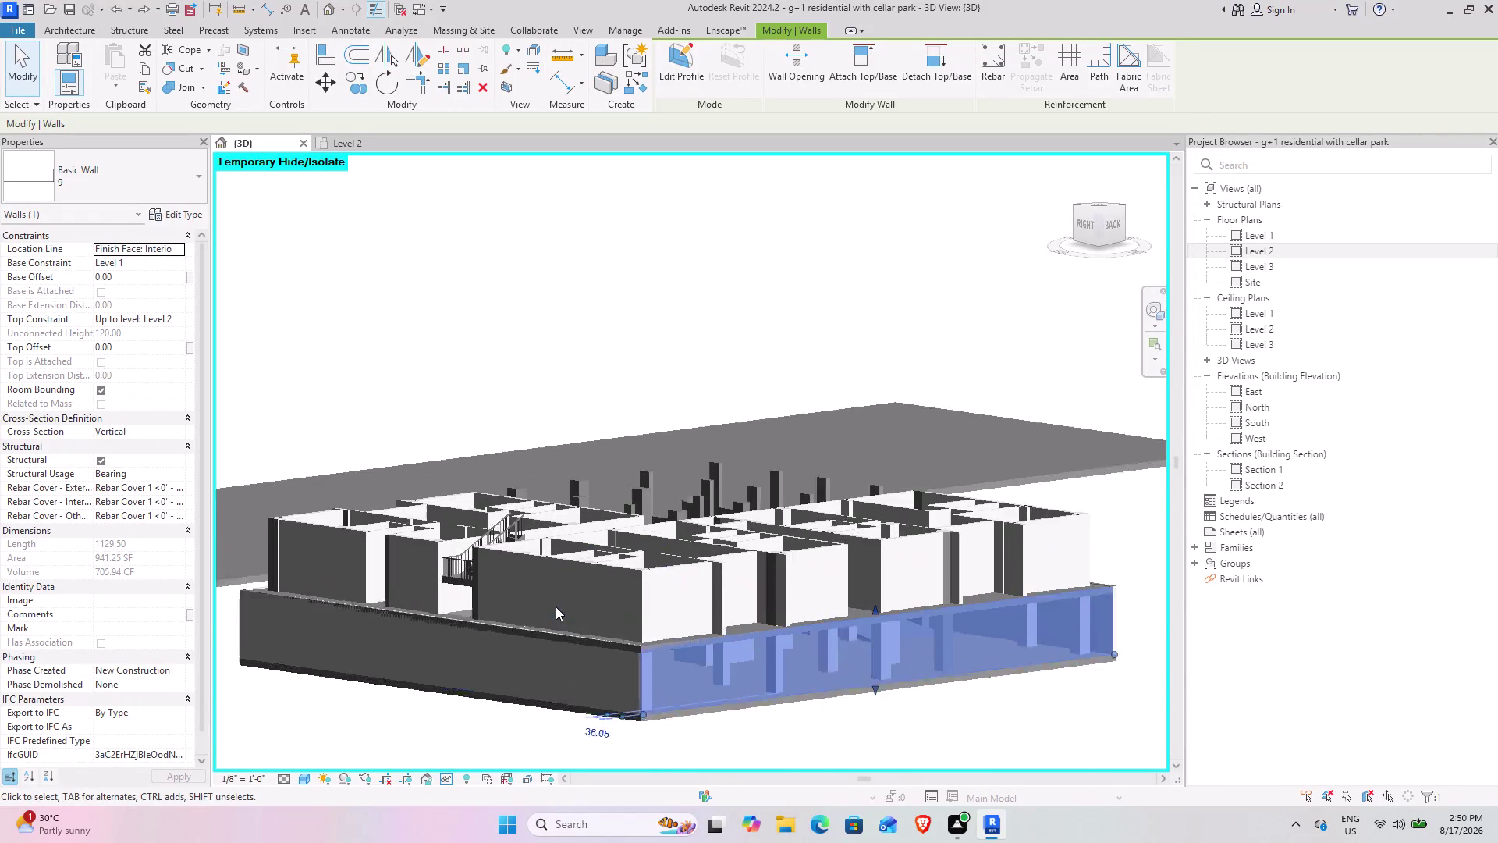
scroll(up, 3)
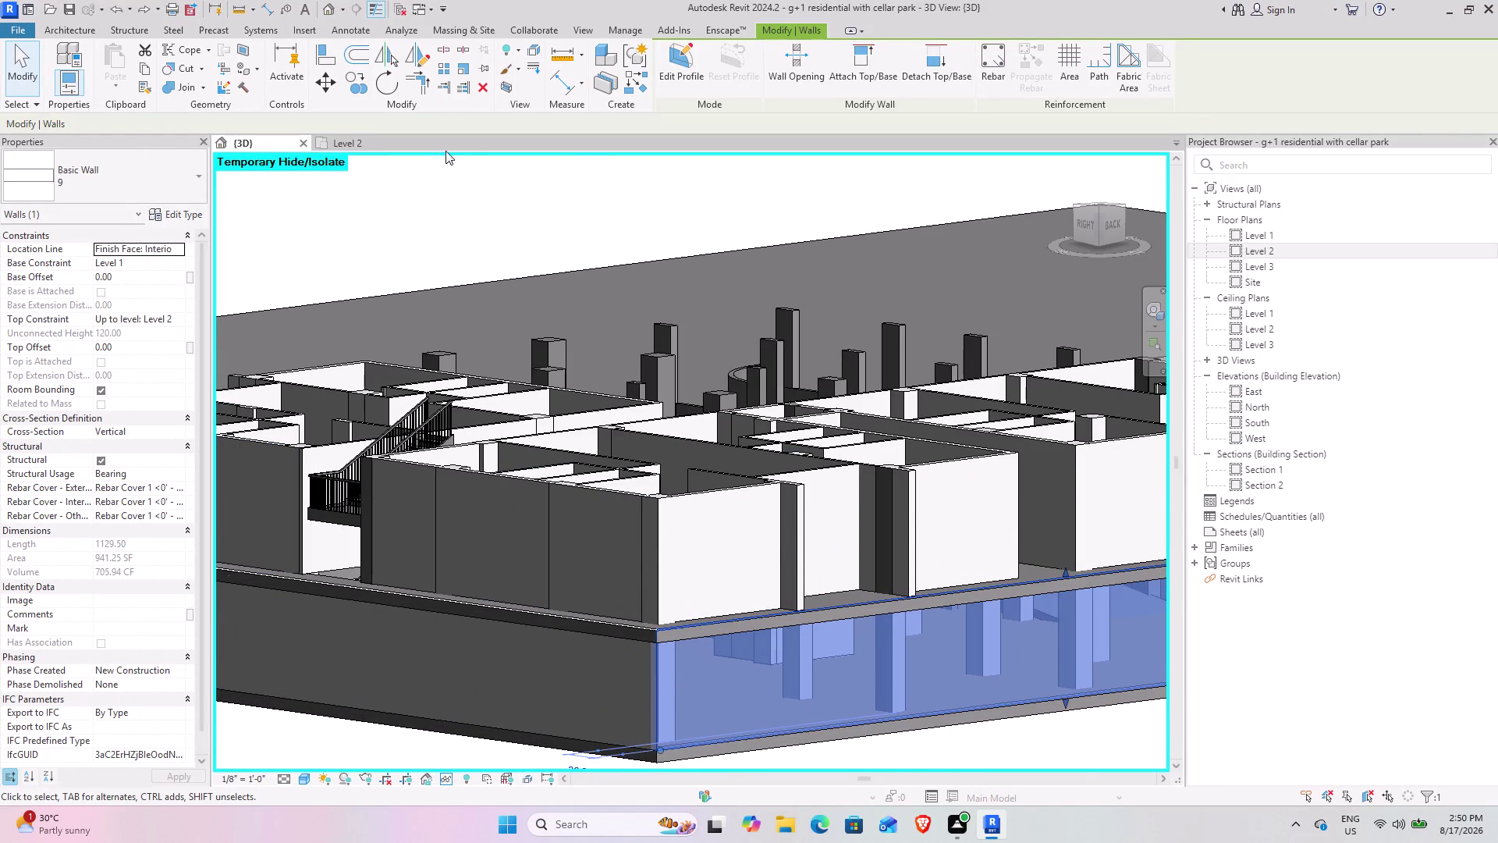
double_click(1281, 403)
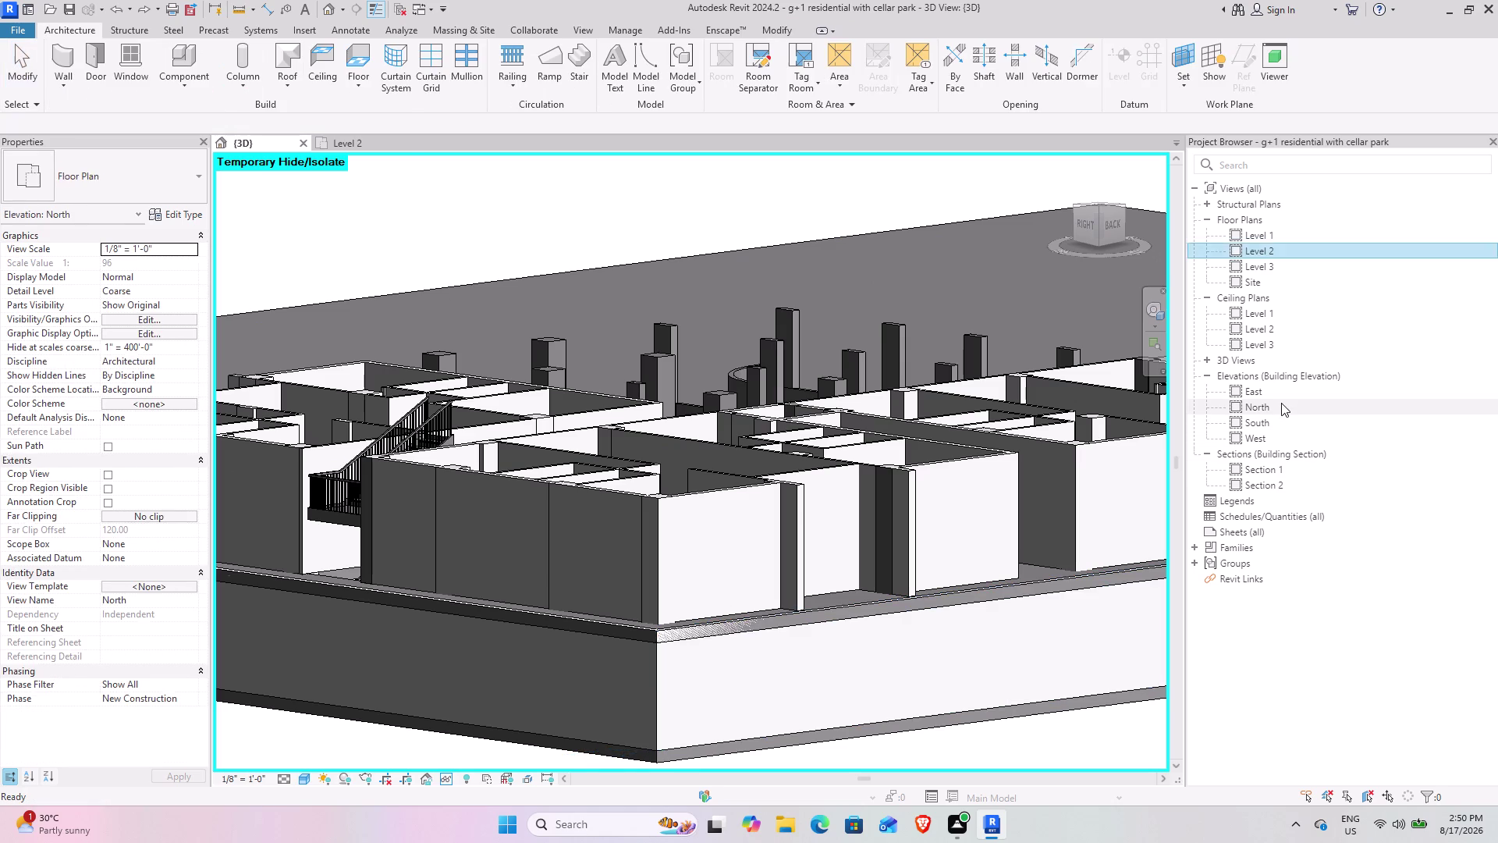
Window-select all the building elements in the North elevation.
scroll(up, 3)
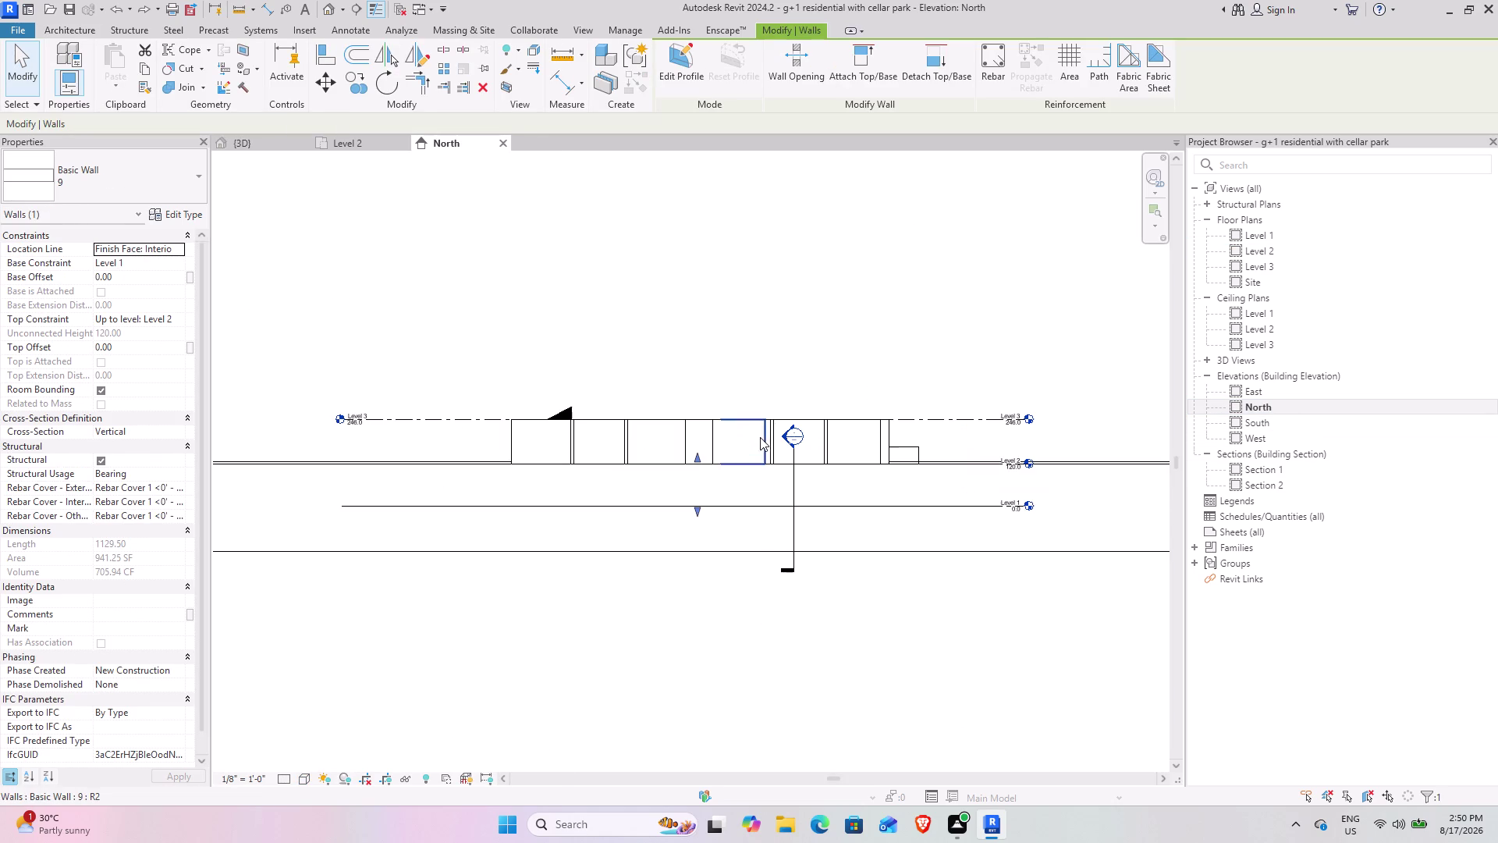
click(910, 551)
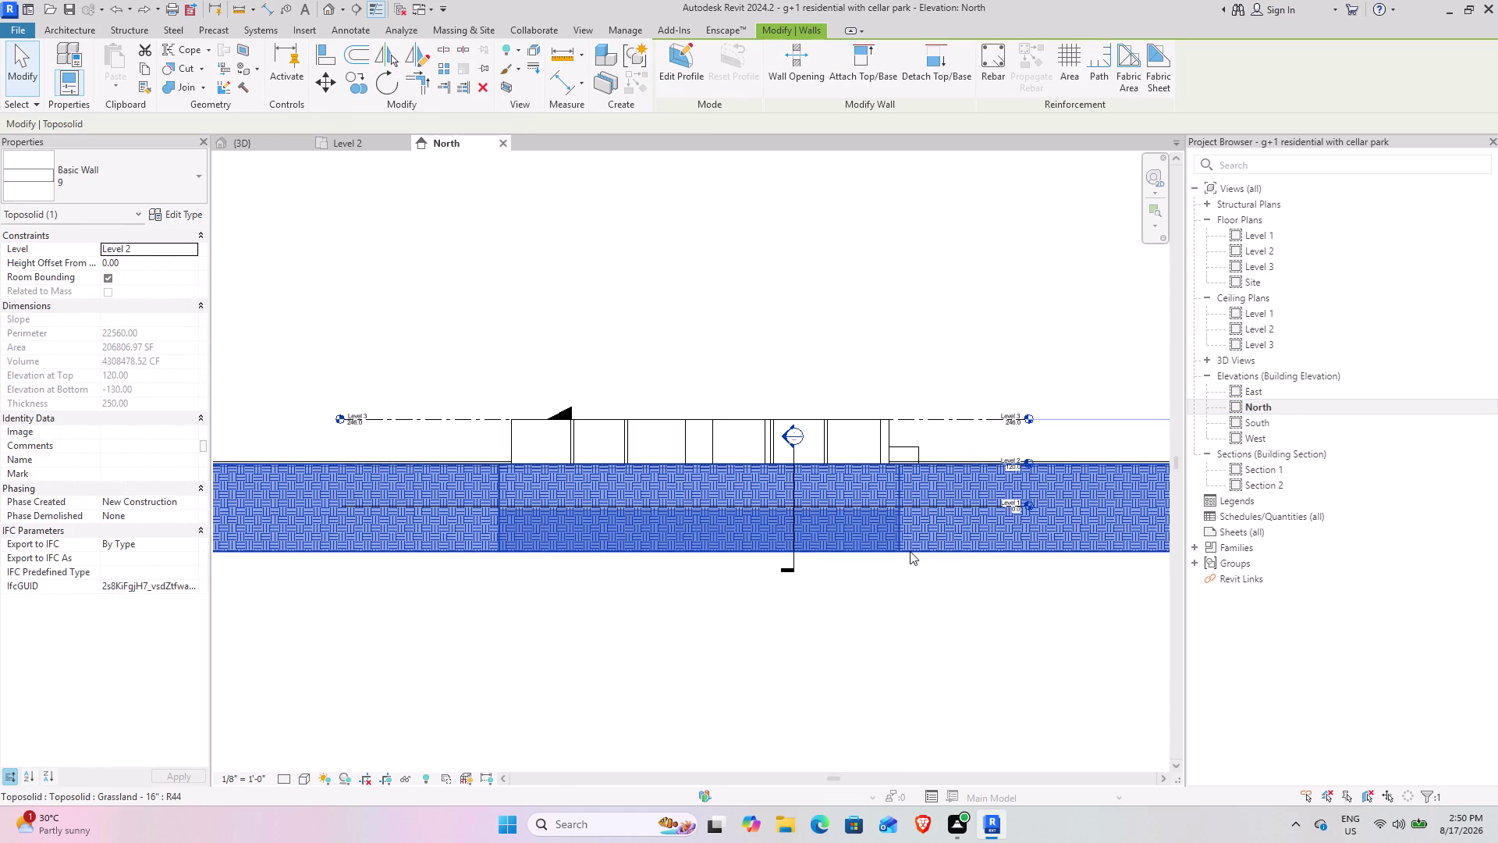
text(hh)
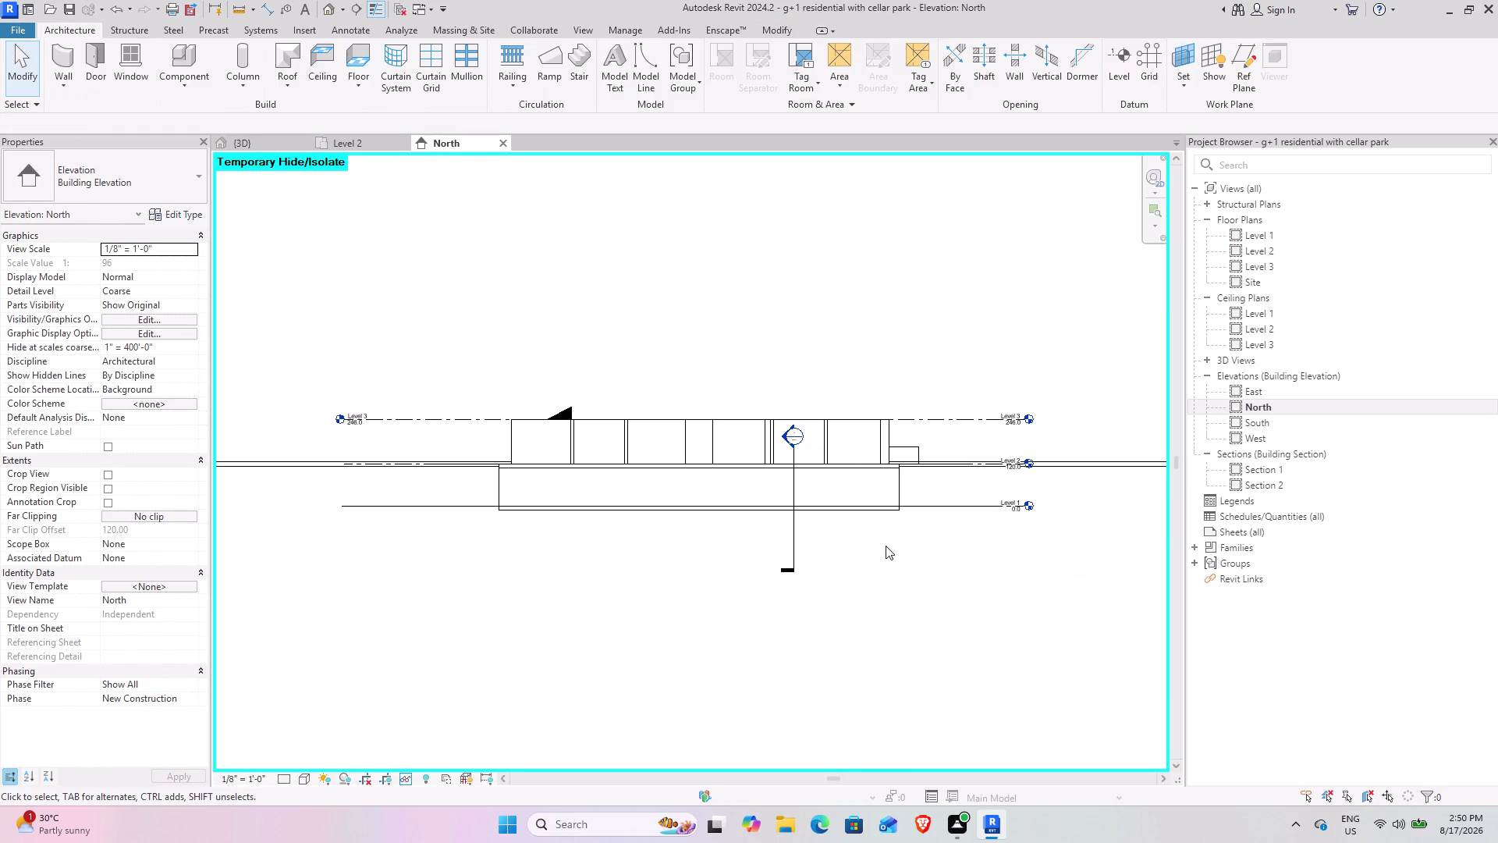
scroll(up, 3)
drag(958, 486, 610, 483)
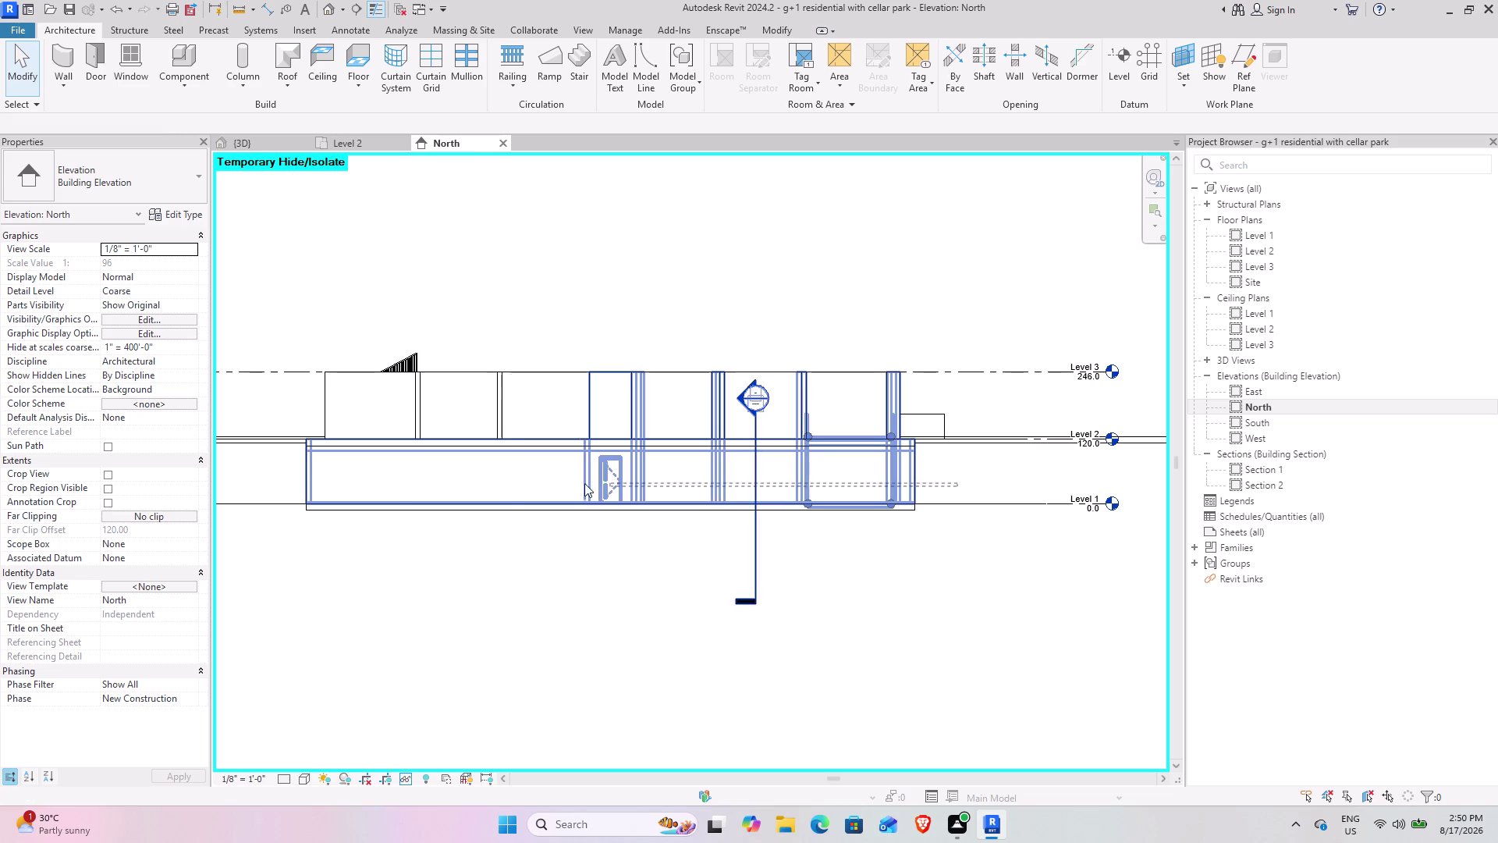
drag(611, 483, 276, 462)
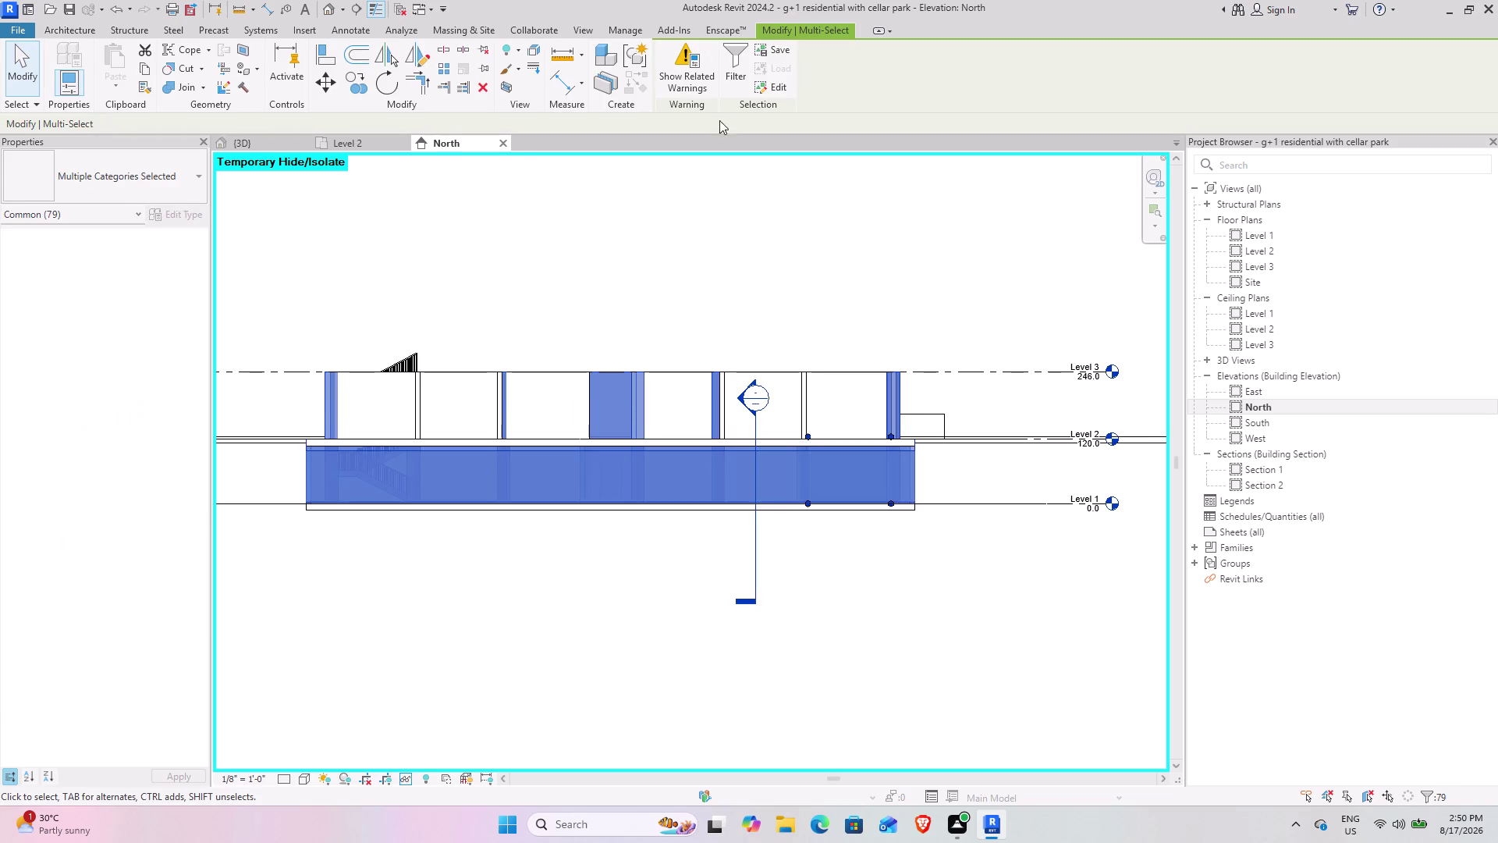
Filter the selection to only the ten walls and copy them to the clipboard.
click(736, 71)
click(855, 338)
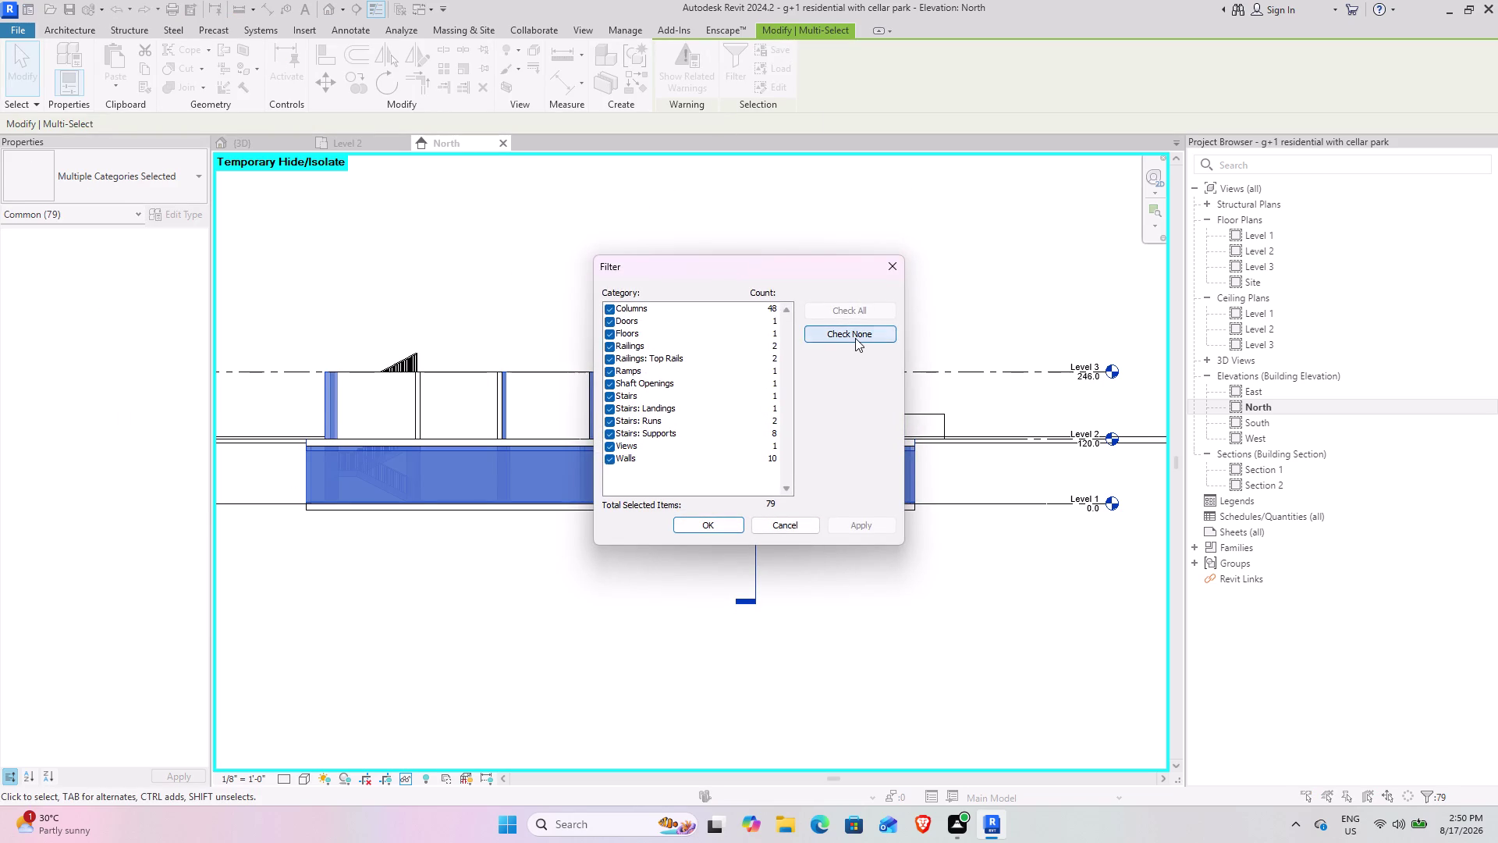
click(613, 458)
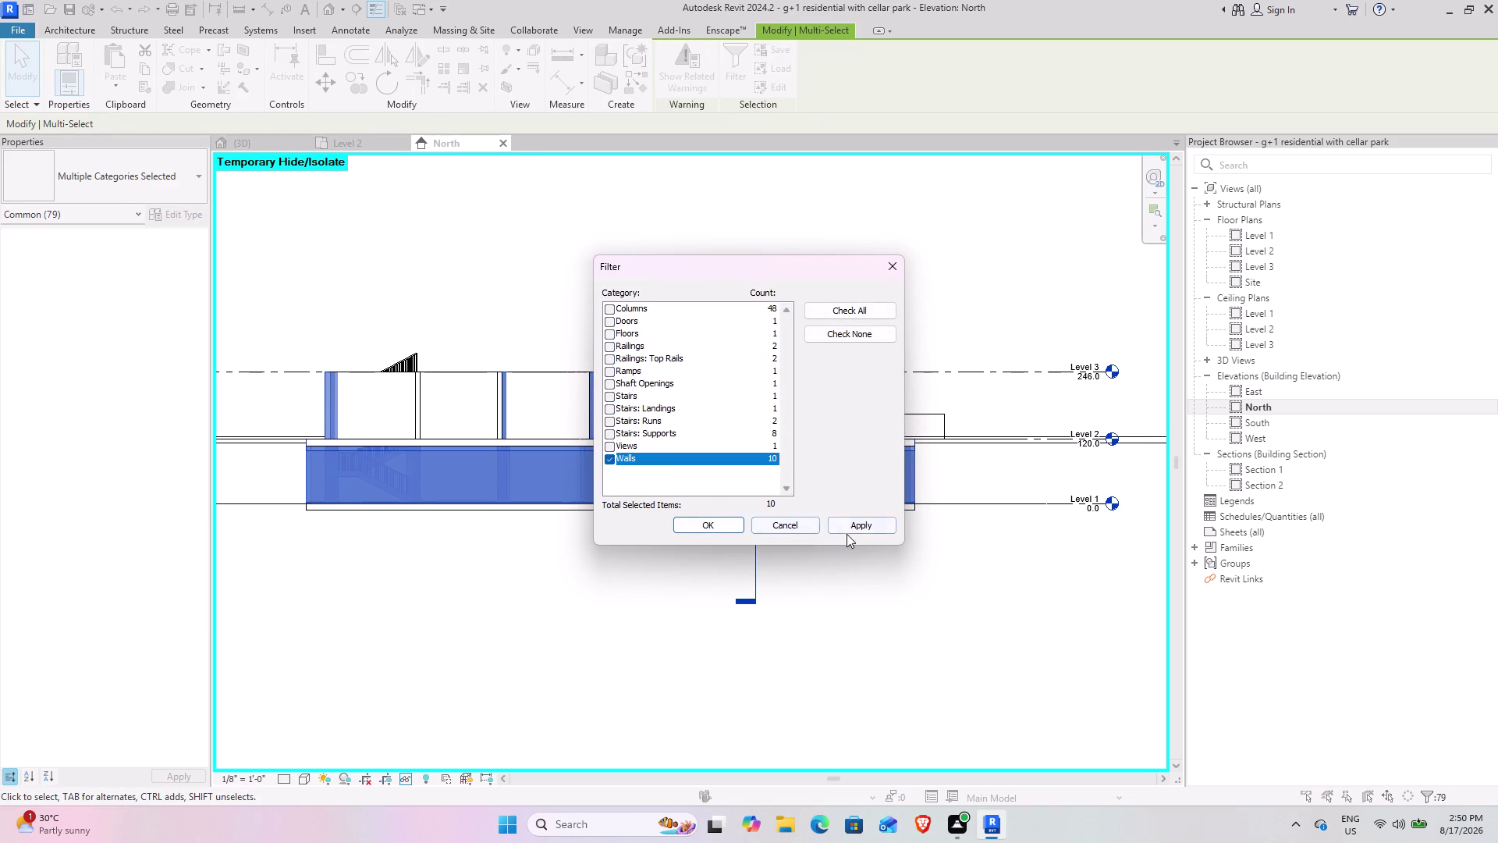
click(859, 529)
click(717, 530)
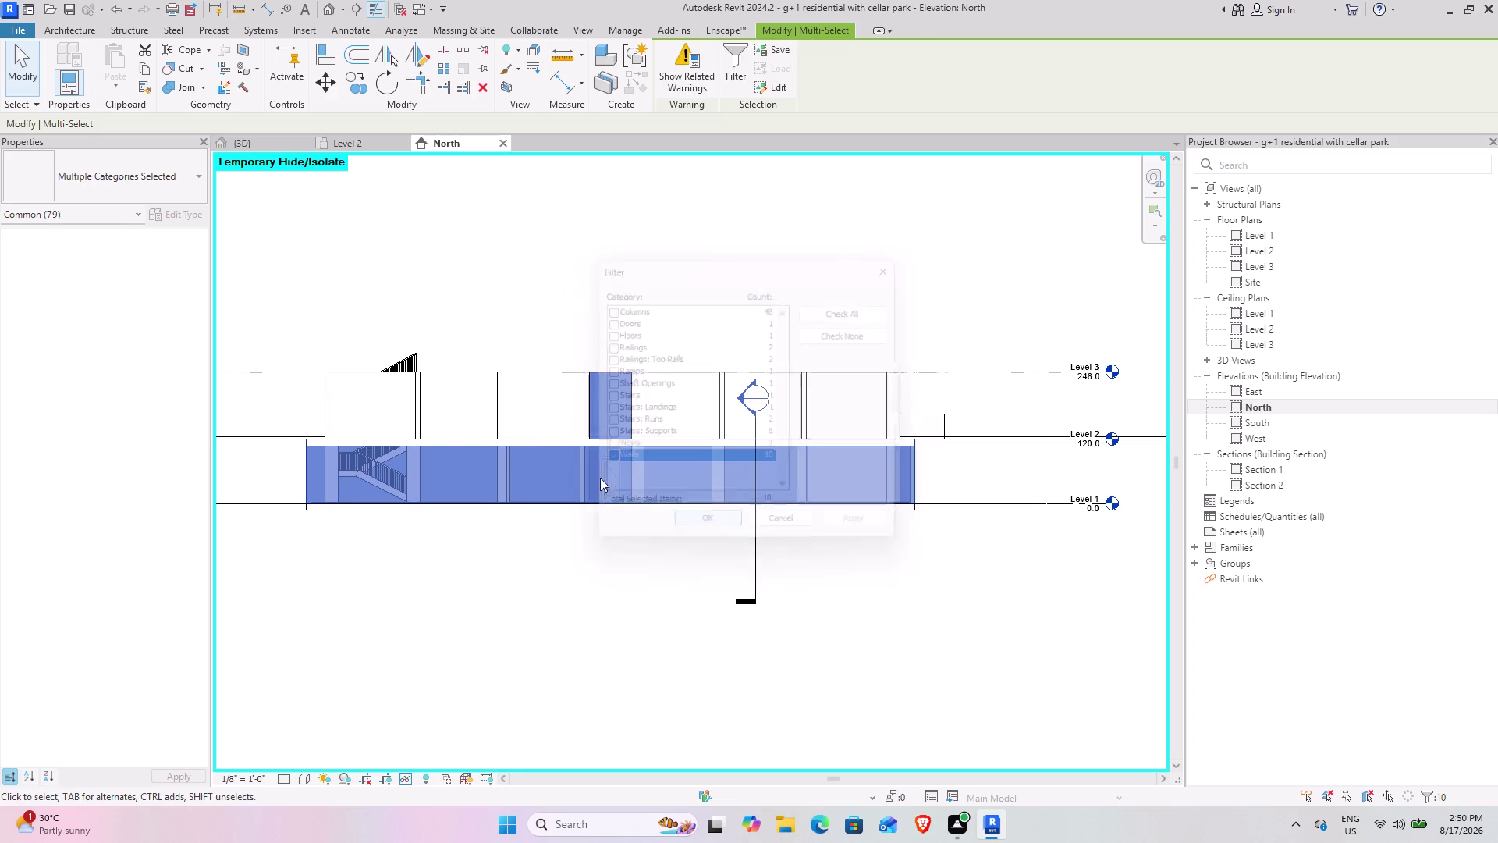
click(146, 67)
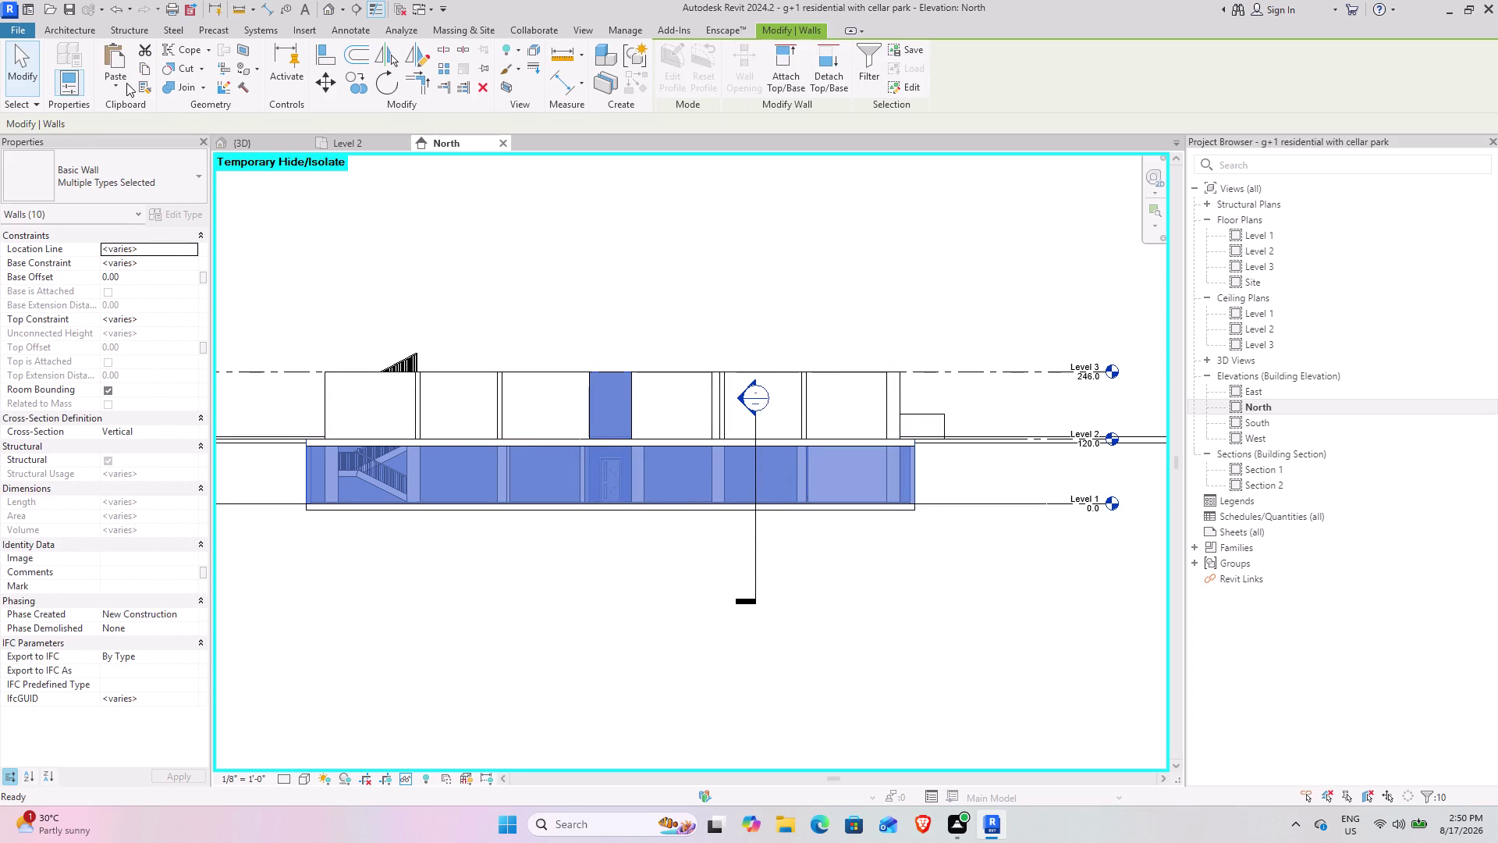
Paste the ten walls aligned to Level 2 and dismiss the can't-keep-joined error.
click(126, 83)
click(183, 145)
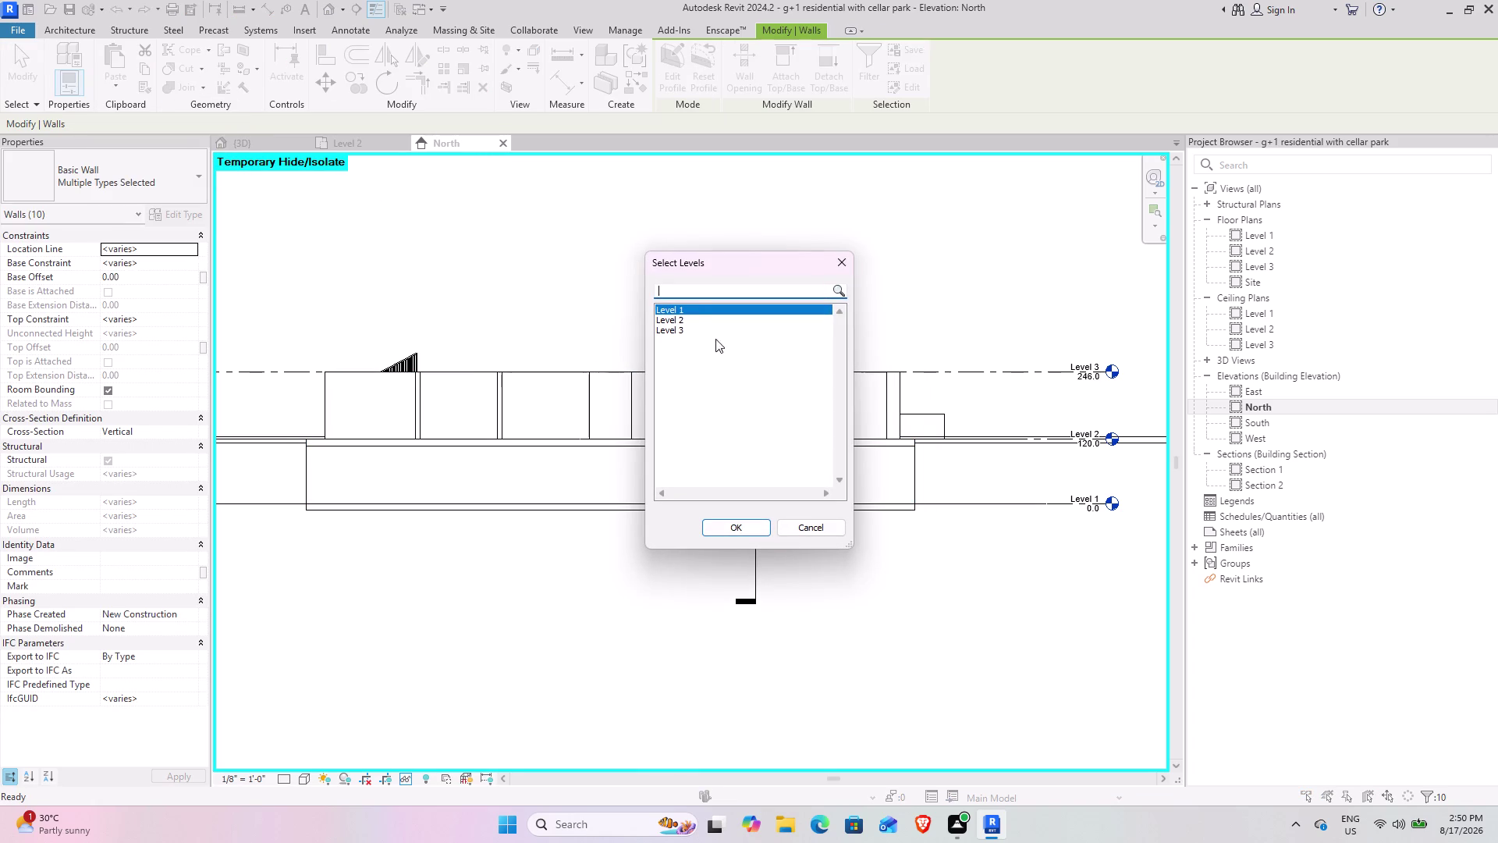
click(693, 315)
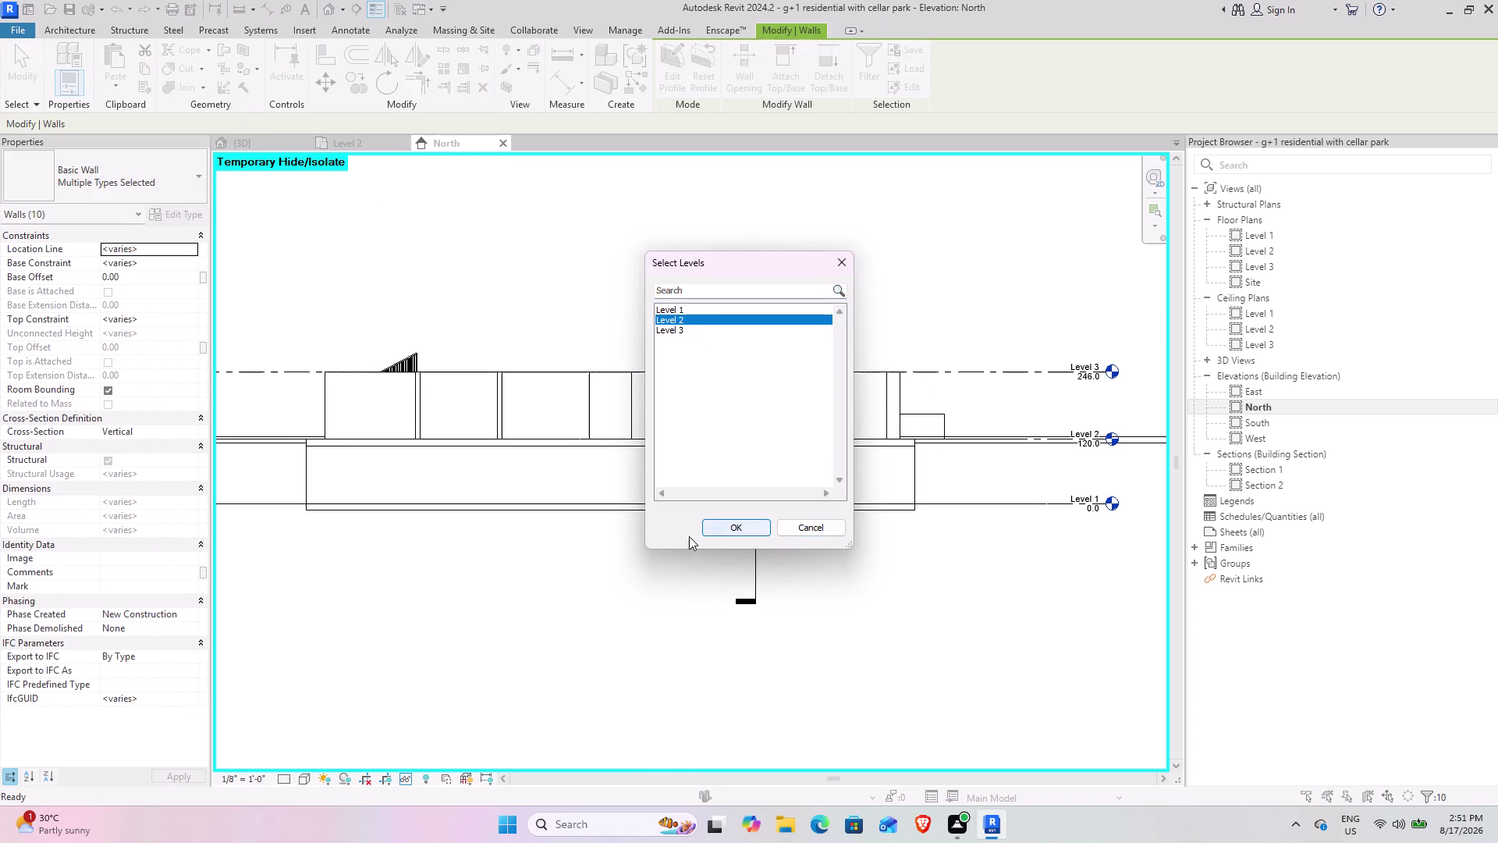
click(746, 525)
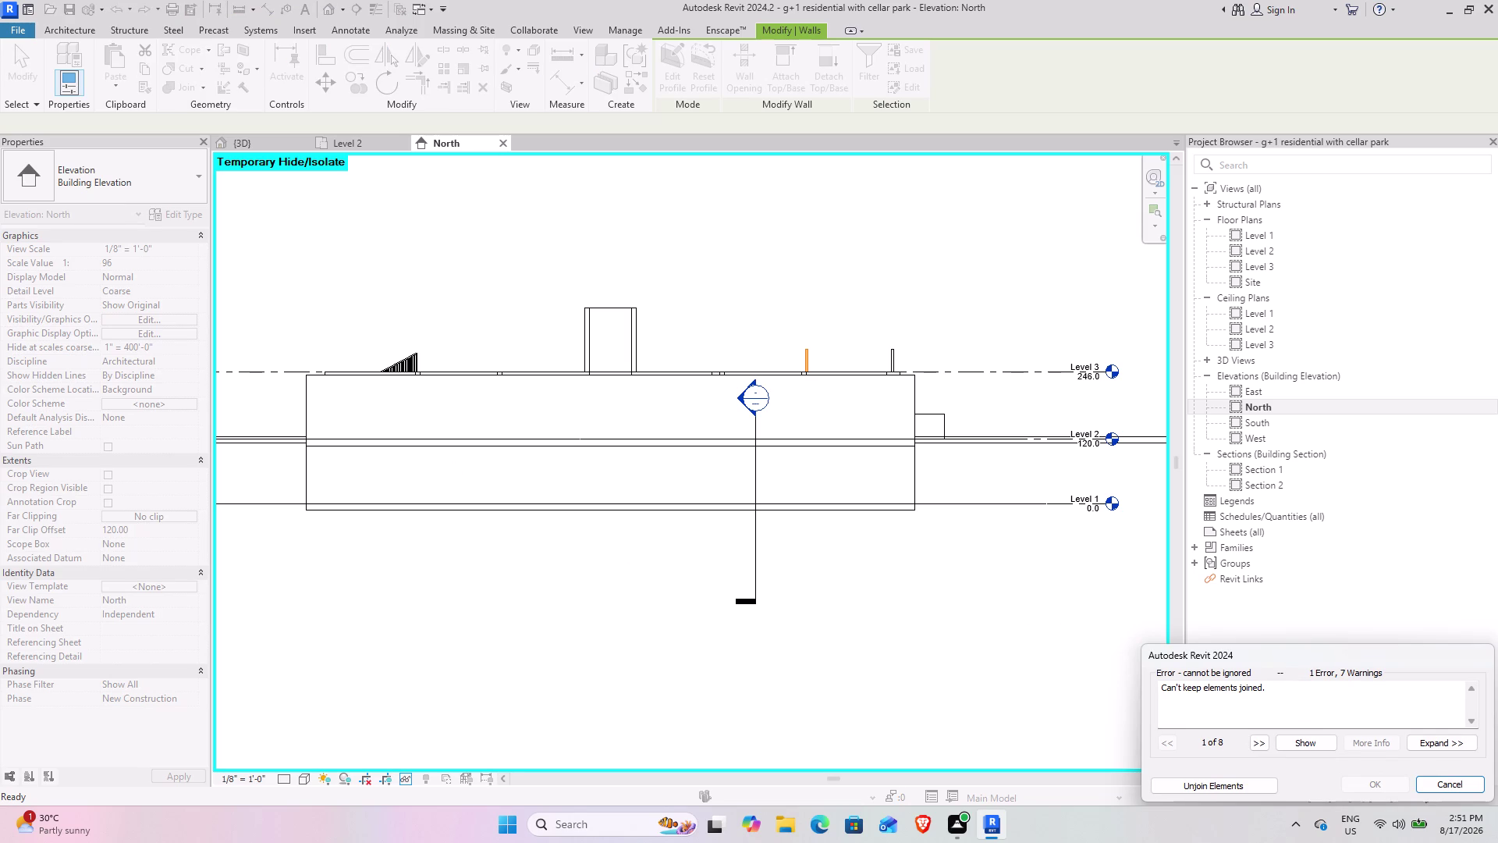
click(1451, 784)
middle_drag(821, 697, 1006, 698)
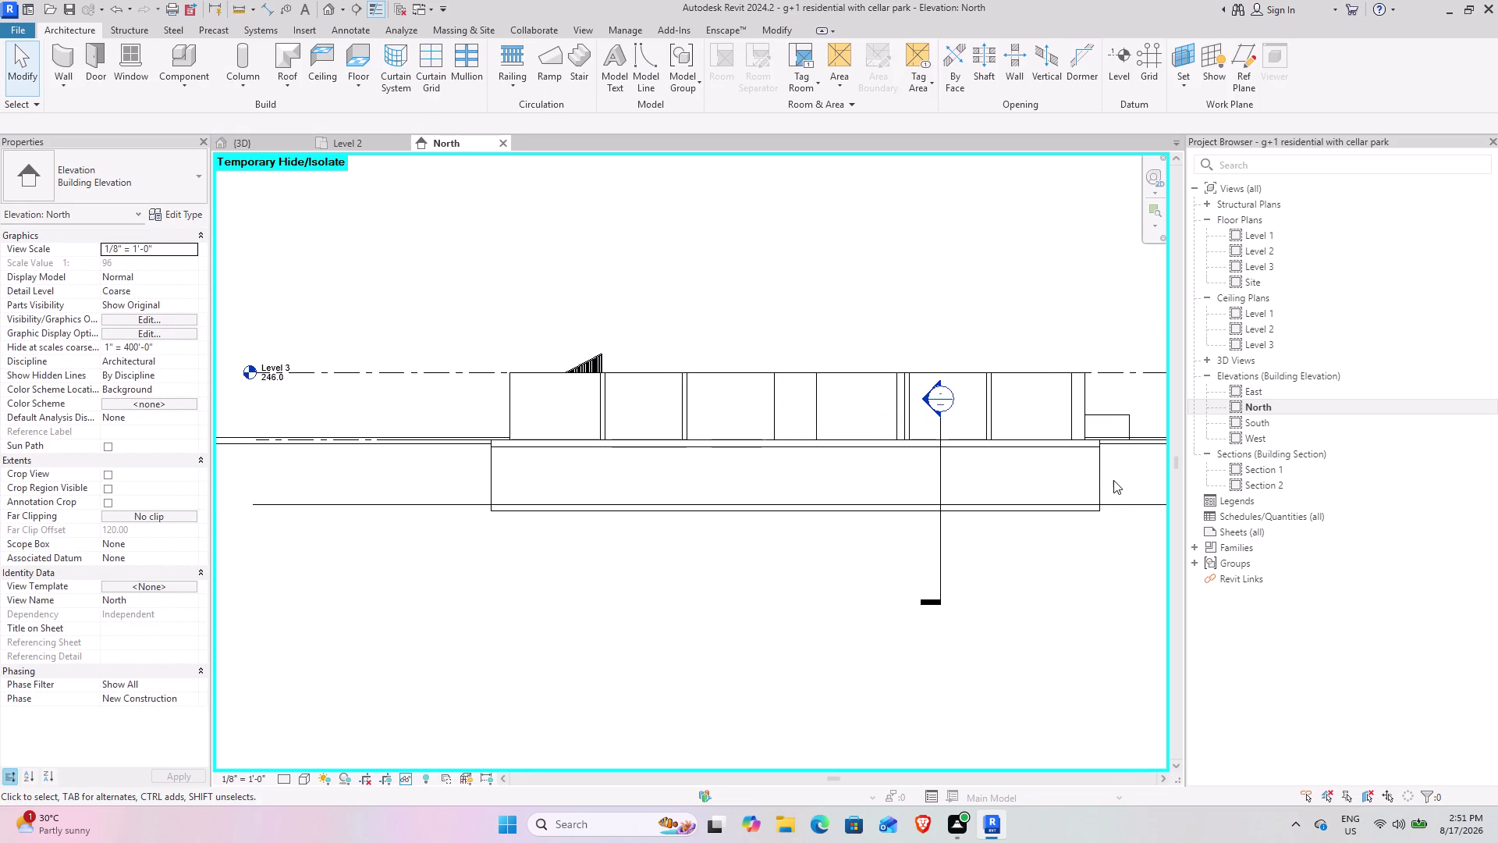
Select the shaft opening and orbit around the cellar in the 3D view.
click(1100, 472)
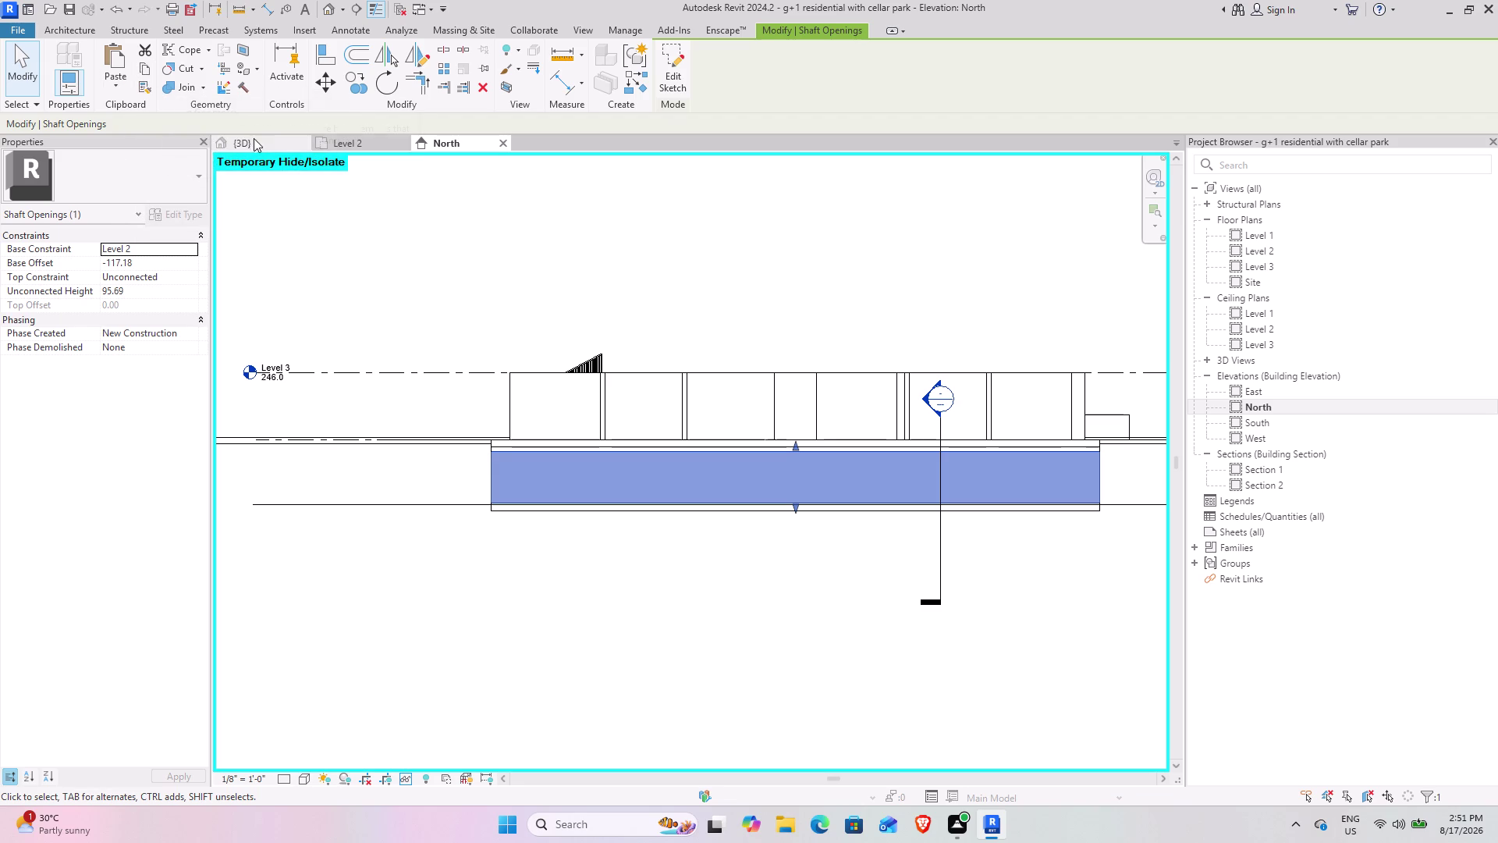
click(261, 142)
scroll(down, 3)
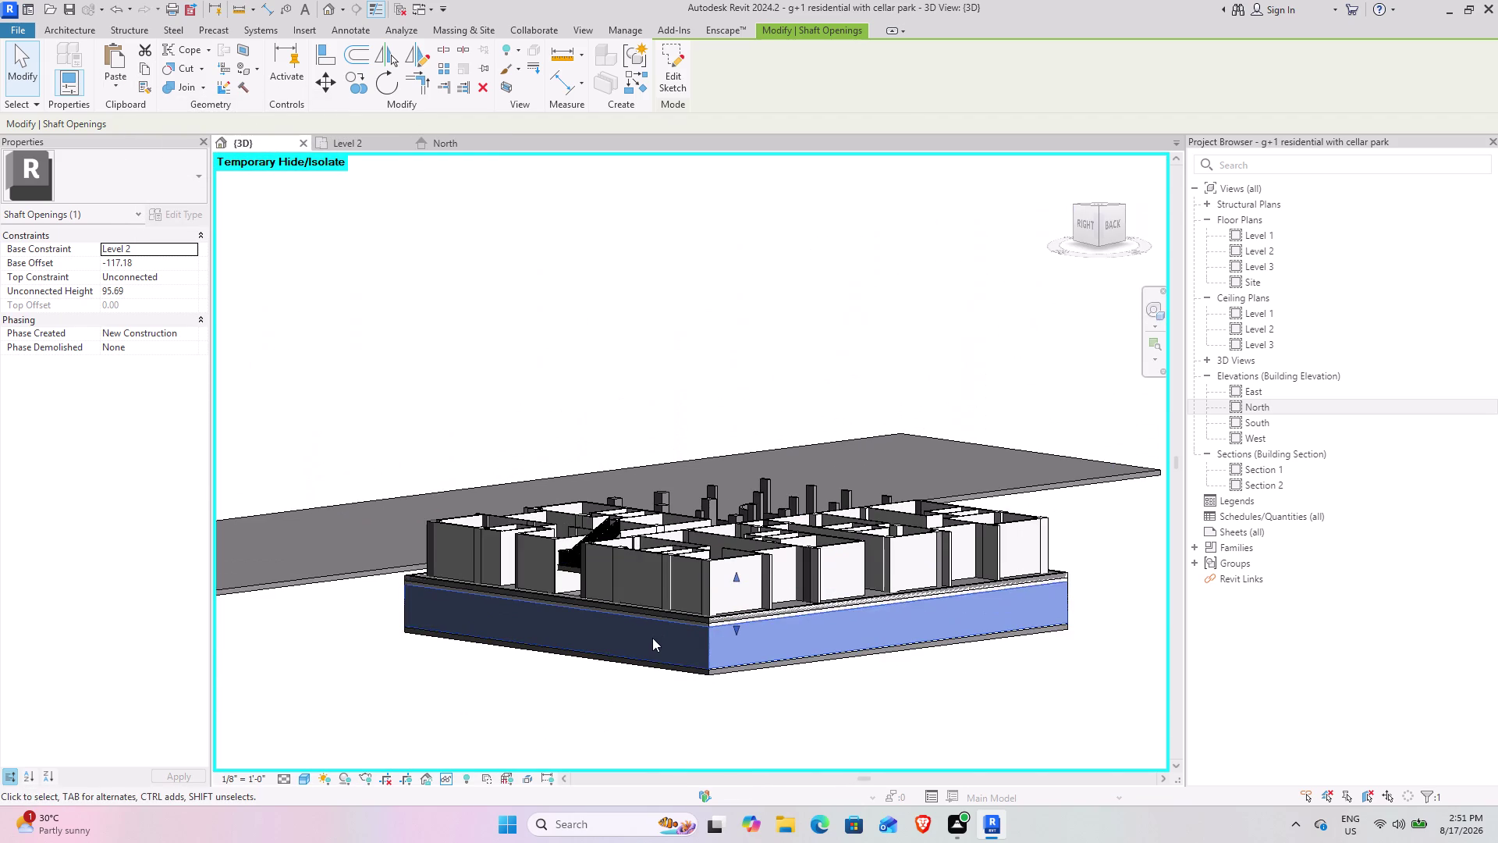
middle_drag(653, 637, 1012, 595)
middle_drag(593, 663, 880, 706)
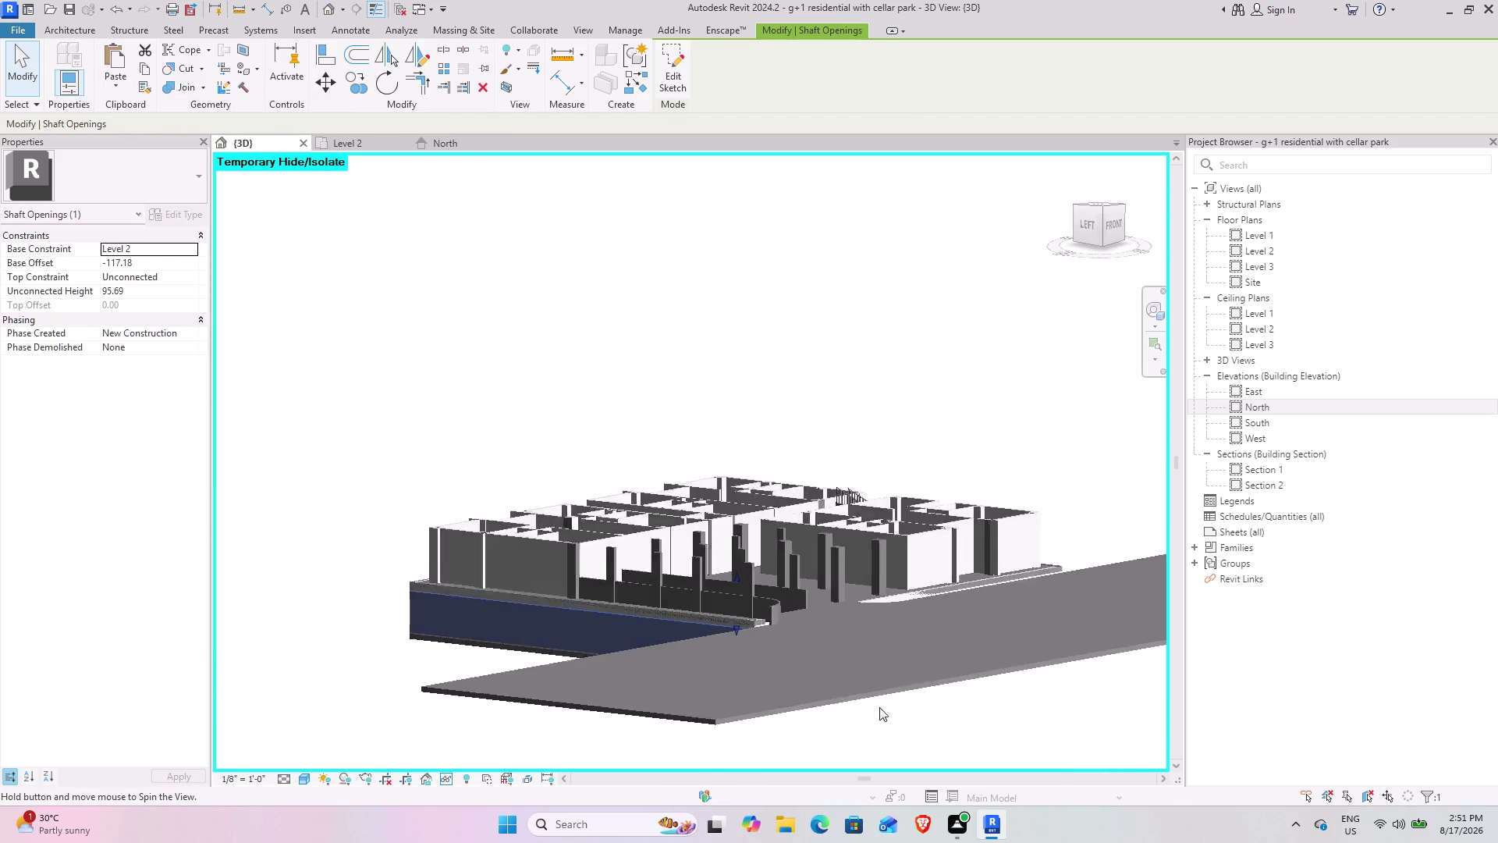
middle_drag(879, 706, 880, 707)
middle_drag(673, 690, 904, 643)
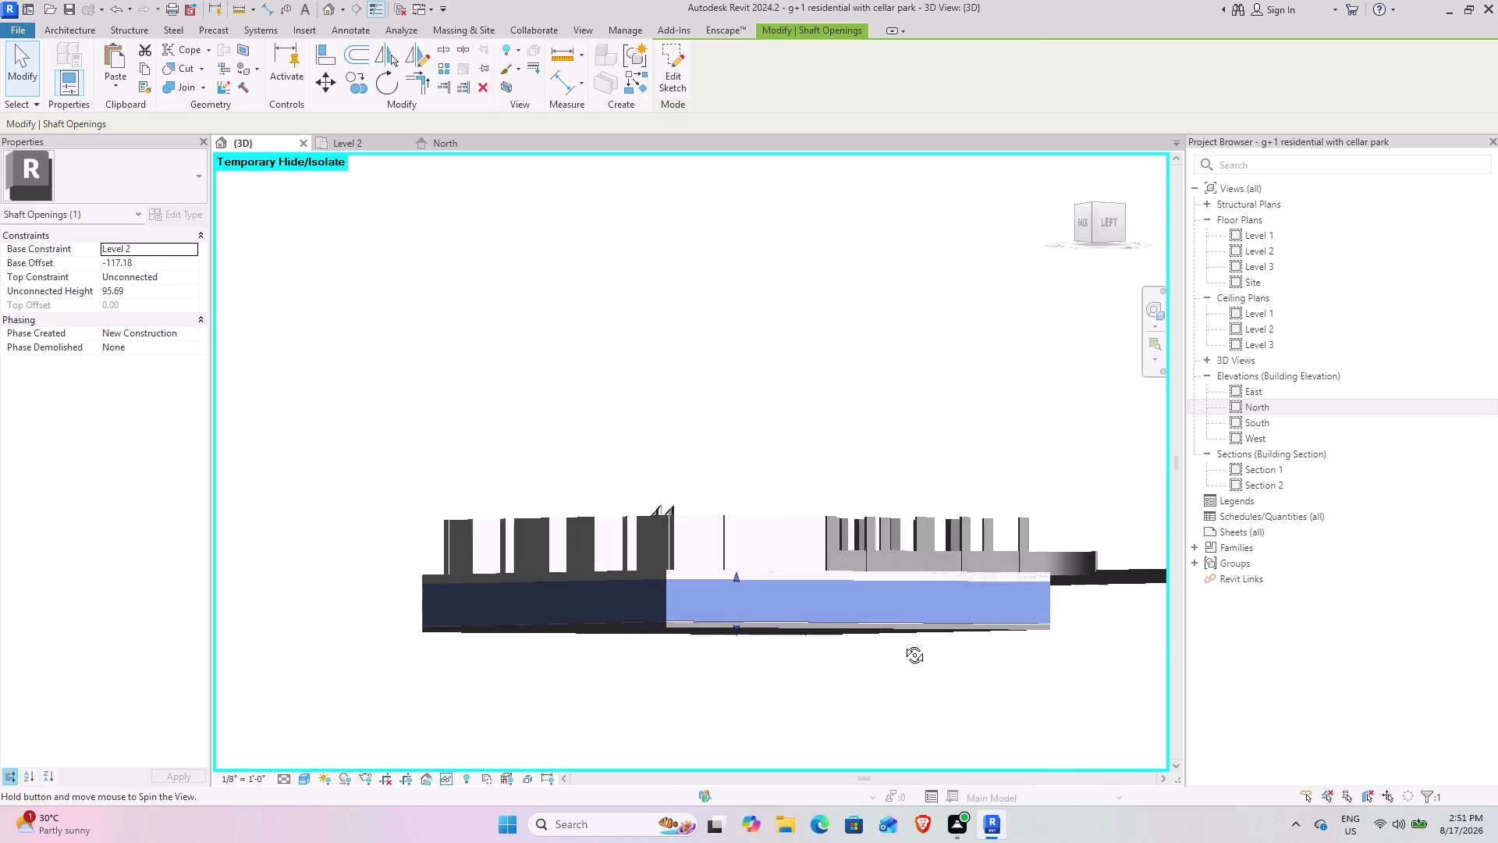
Orbit to view the cellar walls from below and clear the shaft opening selection.
middle_drag(903, 643, 801, 697)
scroll(up, 3)
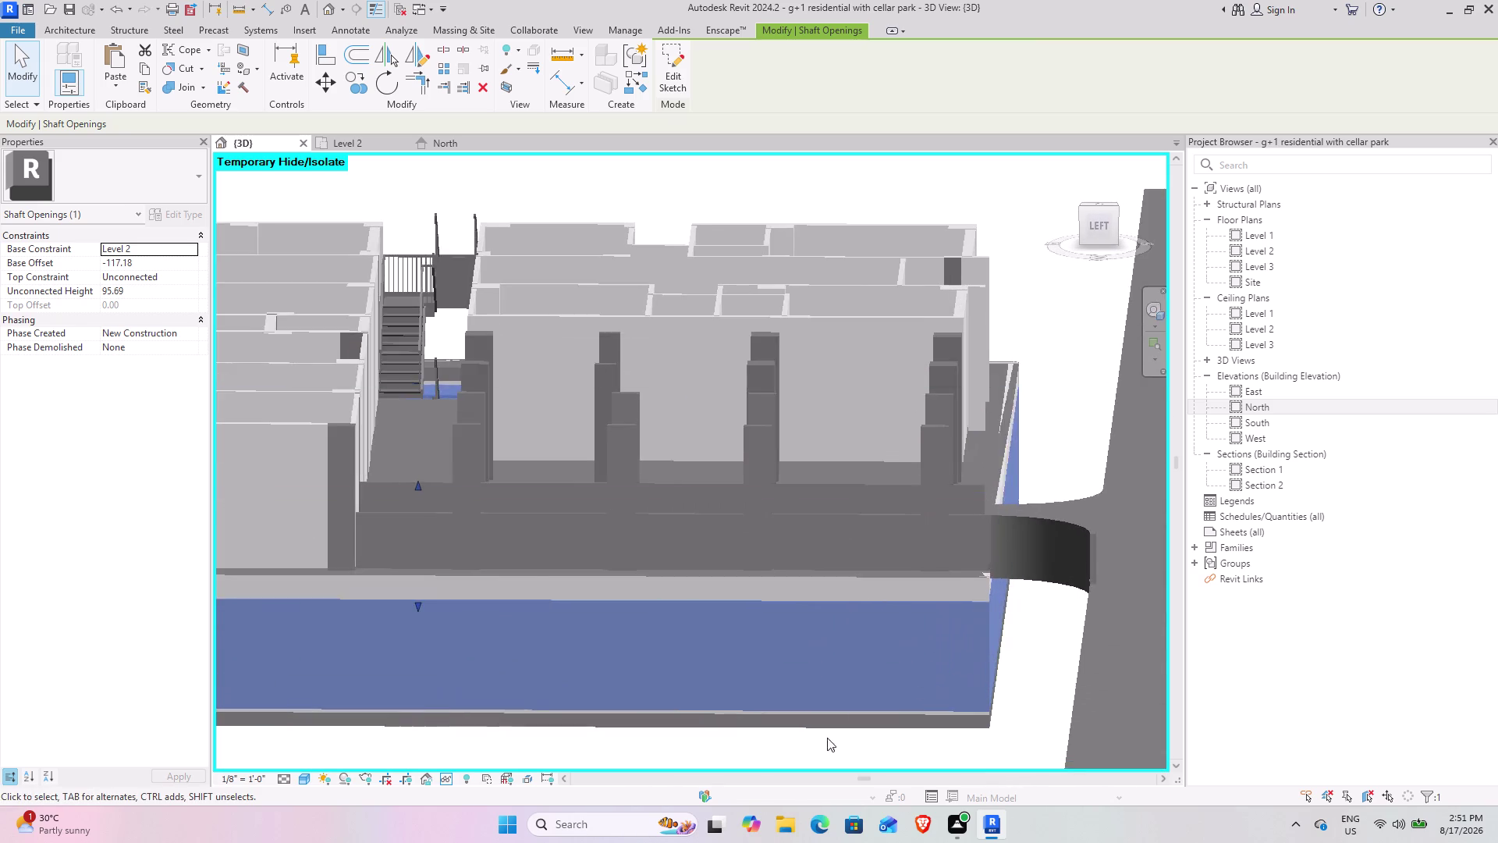
middle_drag(819, 736, 729, 664)
click(687, 685)
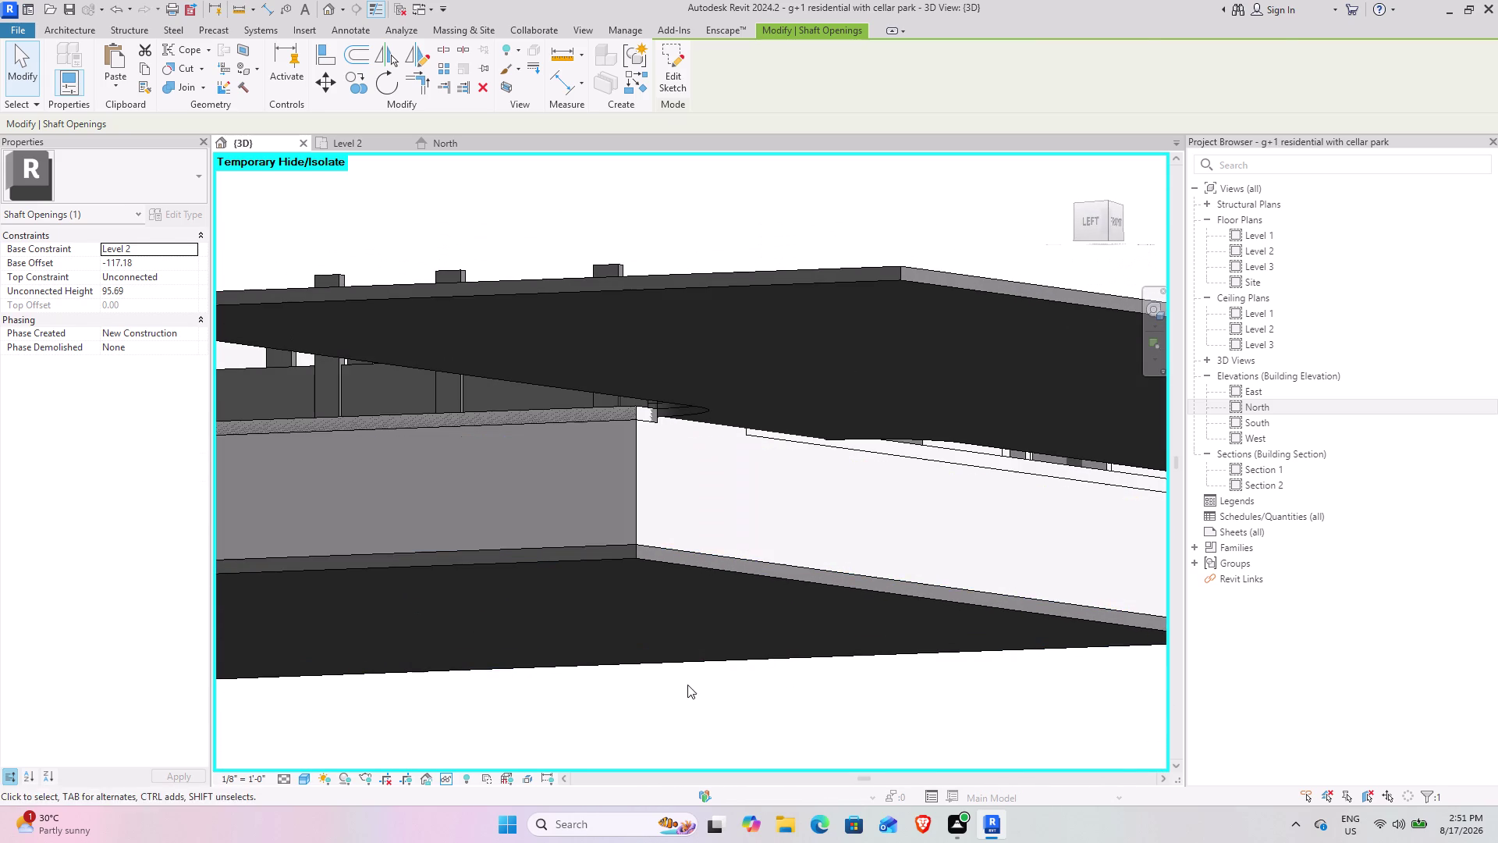
click(632, 499)
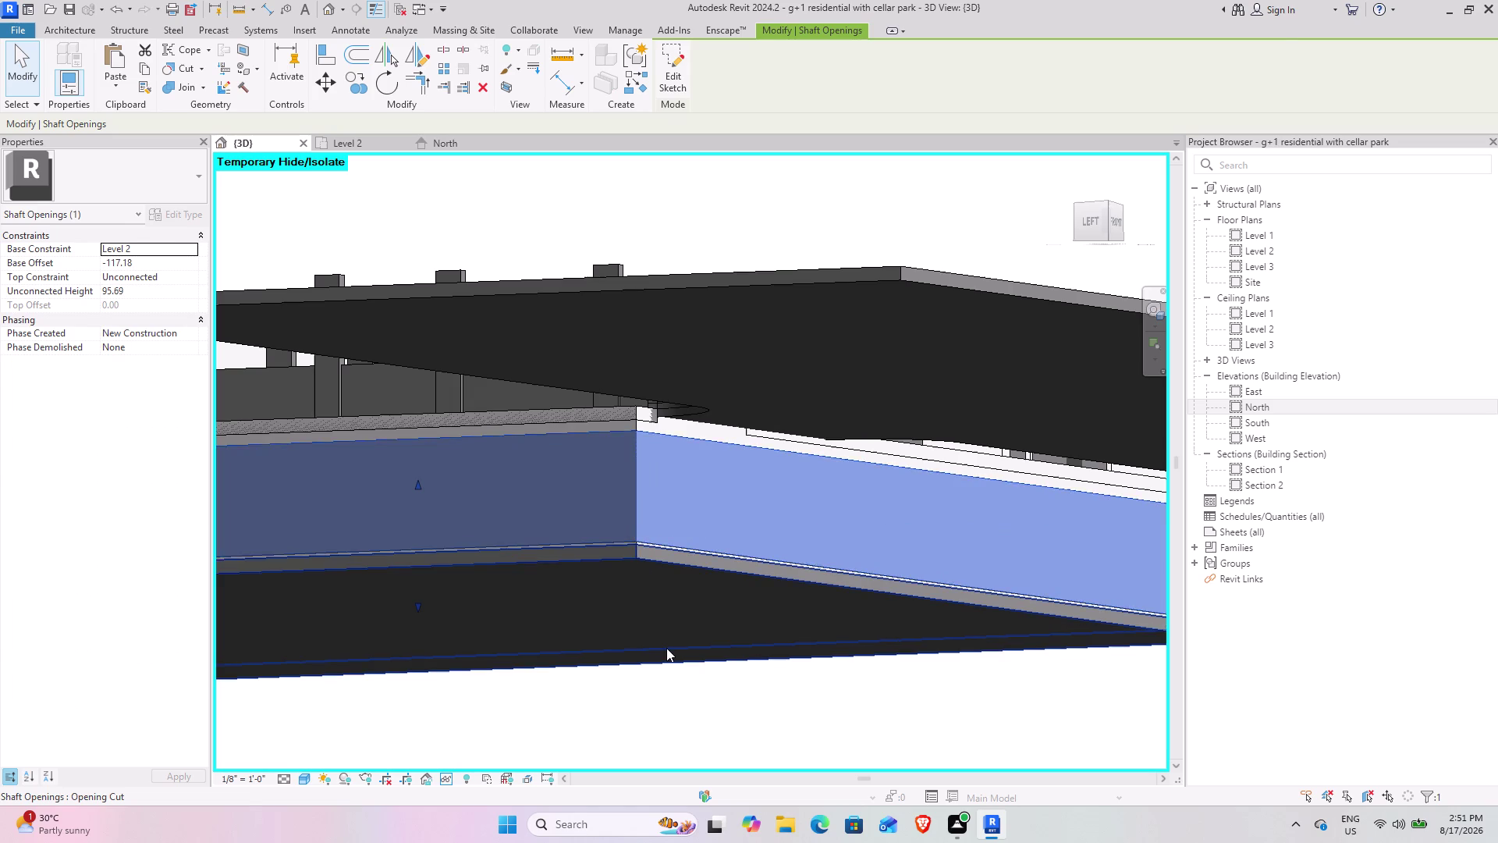
click(667, 647)
middle_drag(662, 646, 768, 686)
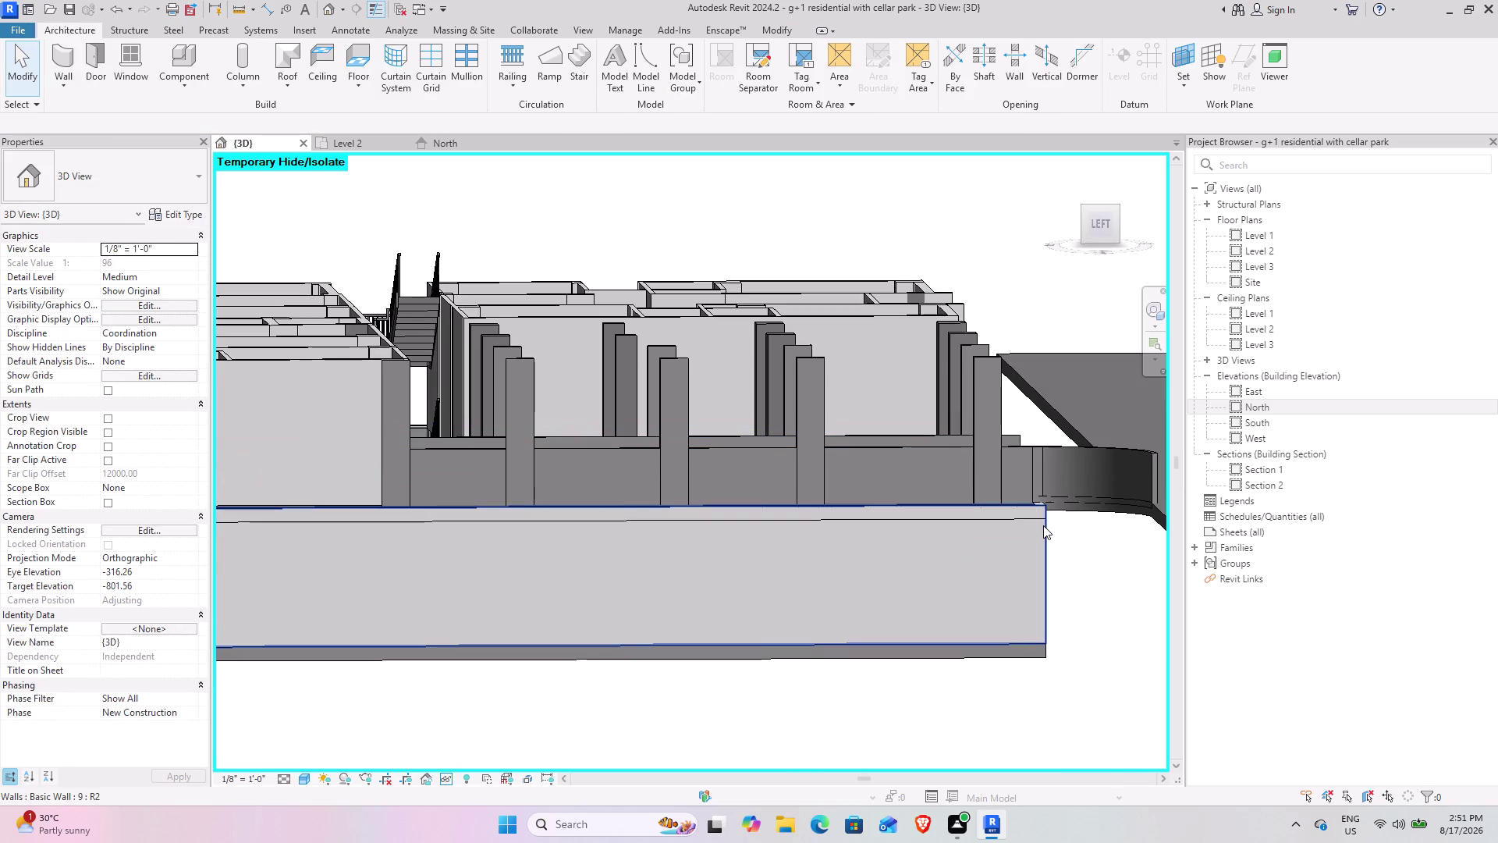
Select one cellar perimeter wall, orbiting to see the cellar corner.
click(1044, 525)
scroll(down, 3)
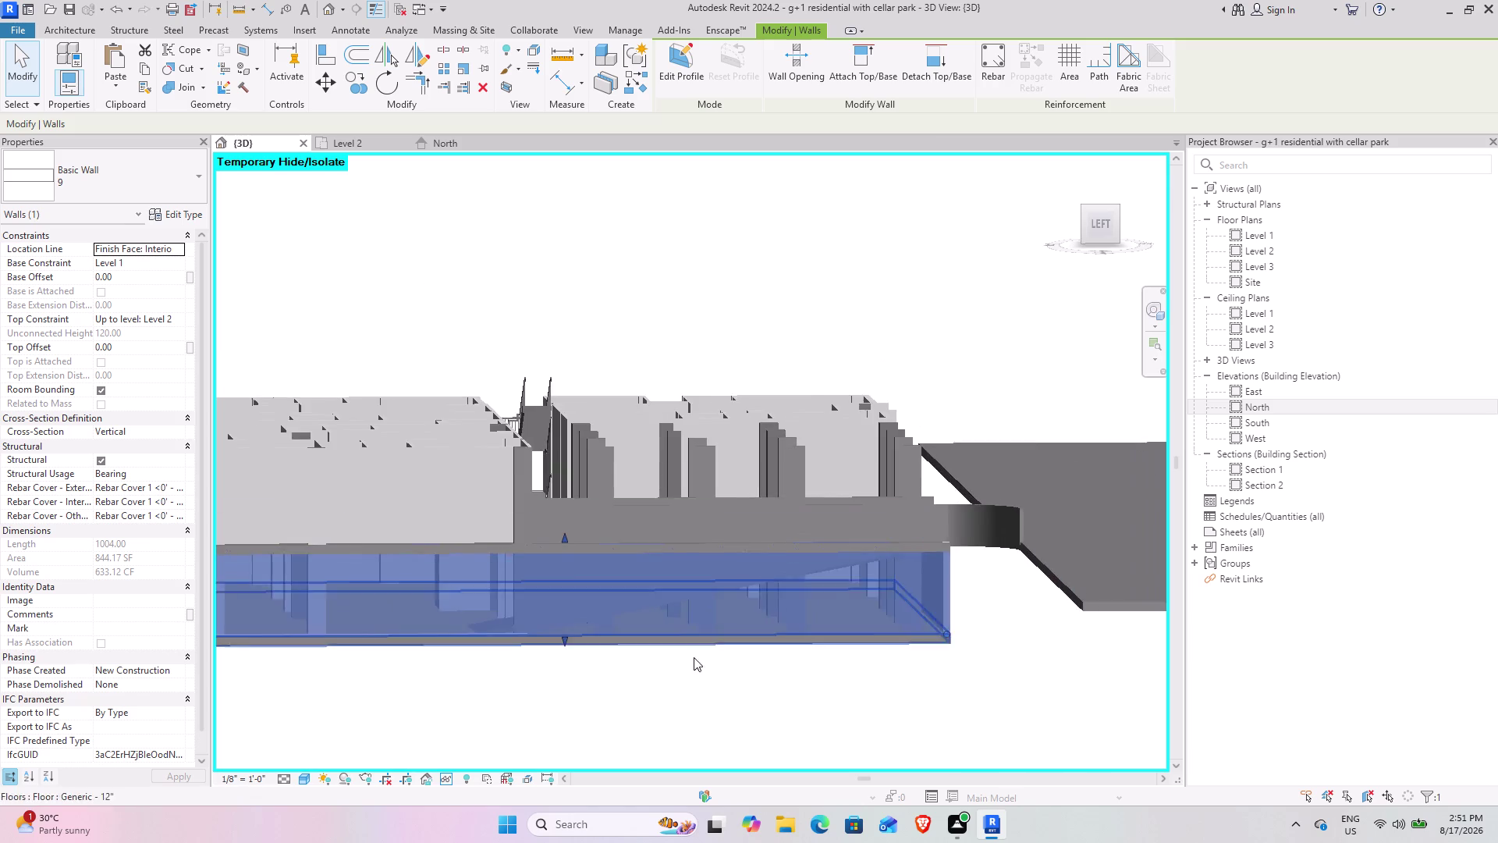
middle_drag(439, 729, 737, 672)
middle_drag(550, 692, 519, 703)
middle_drag(577, 651, 555, 722)
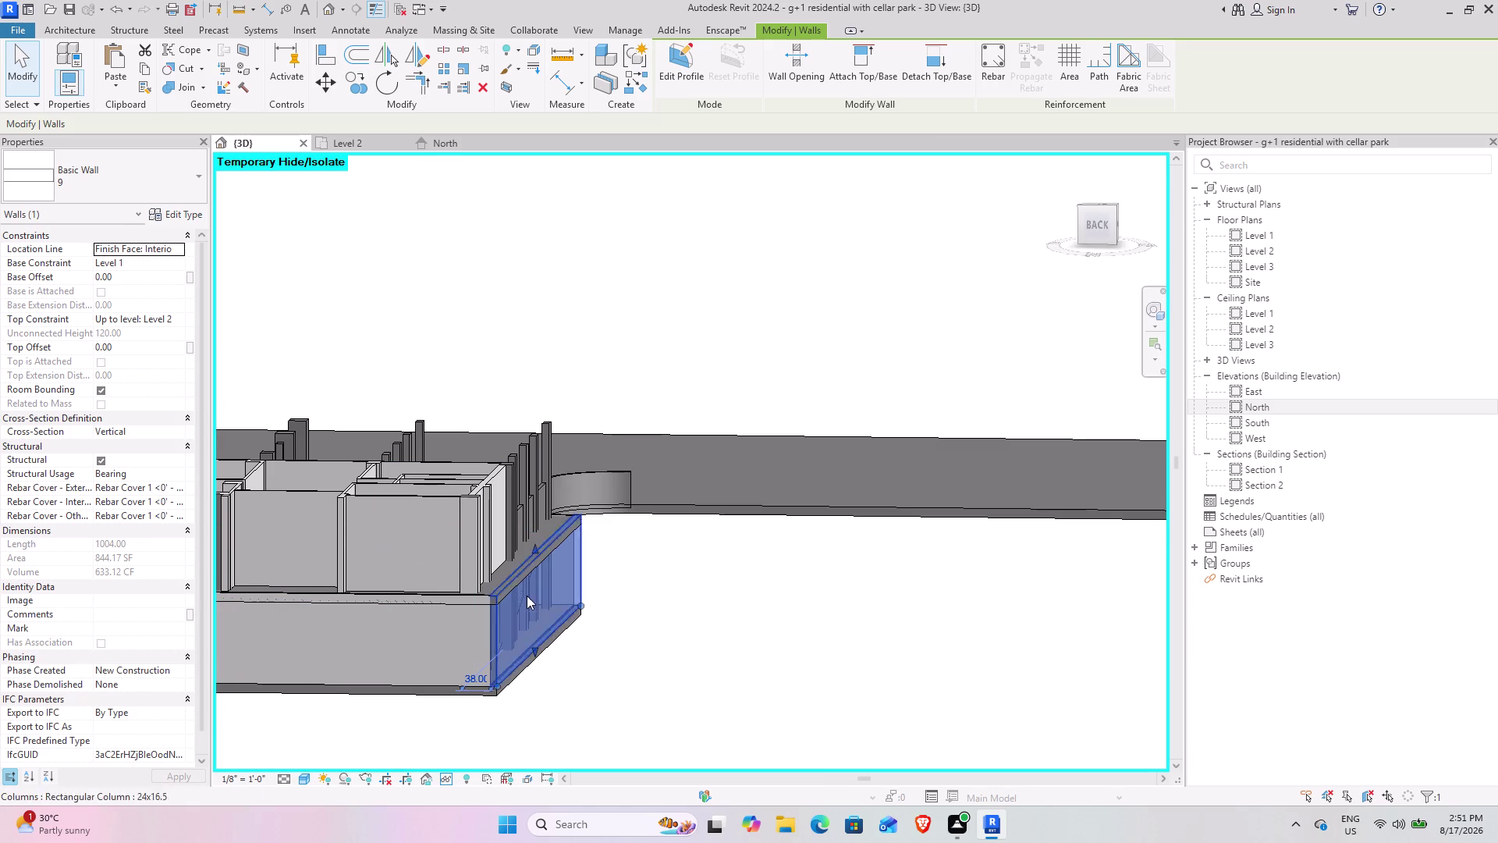
scroll(up, 3)
scroll(up, 3)
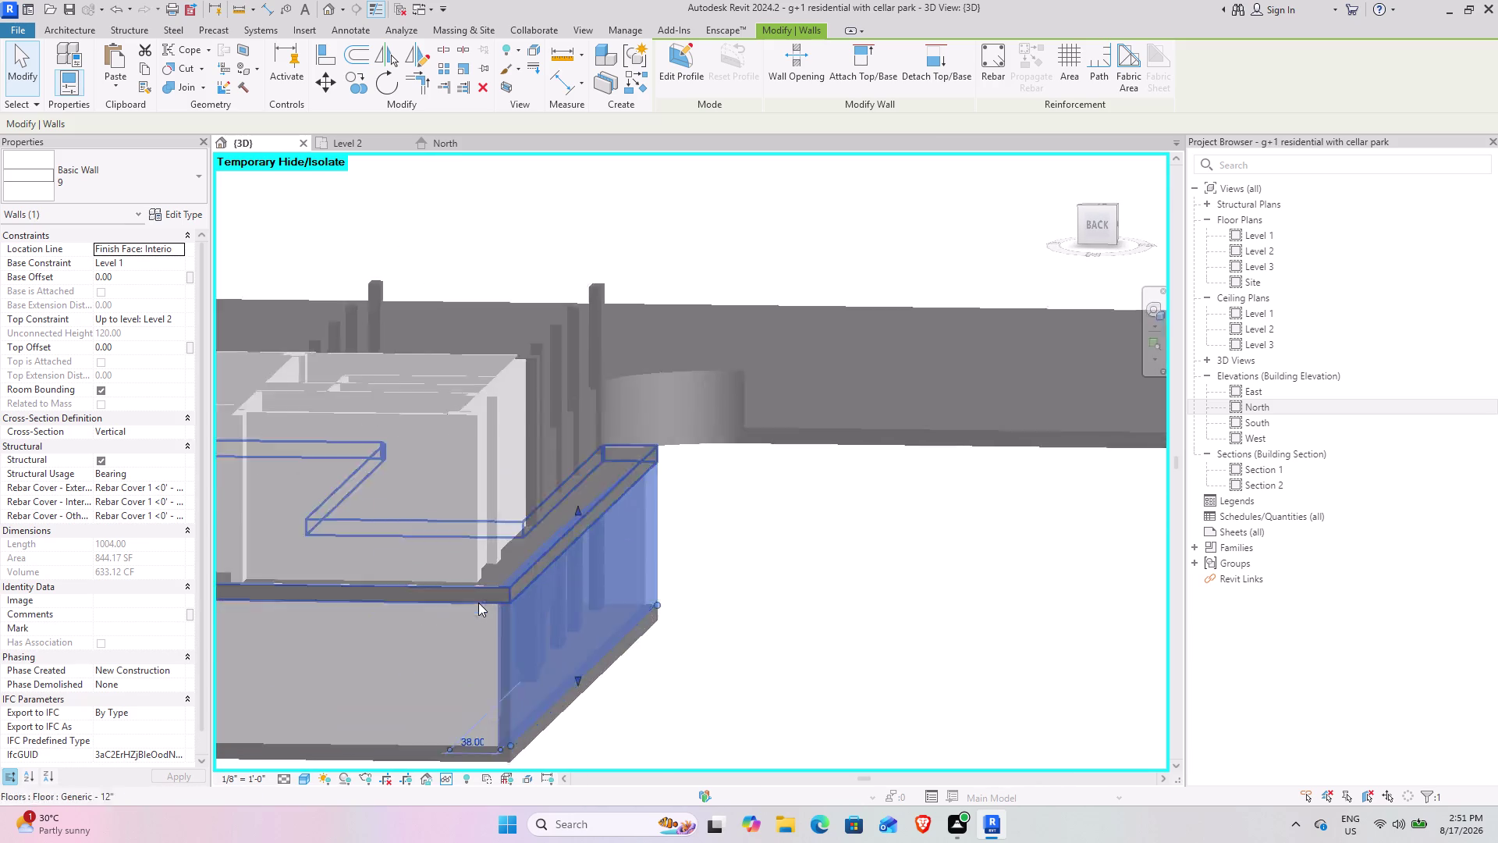
scroll(up, 3)
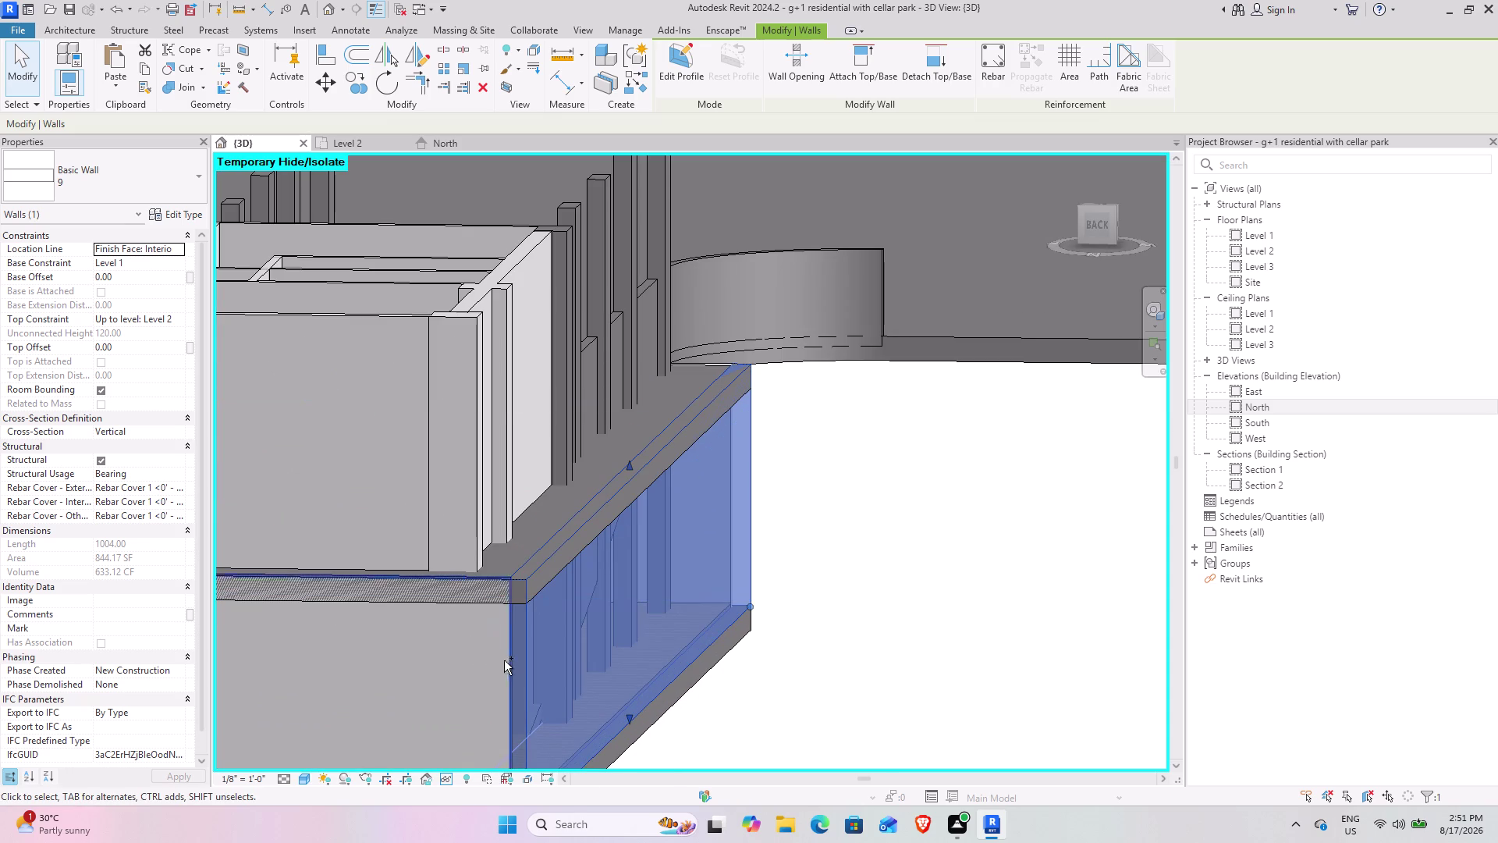
Add the adjoining cellar wall to the selection and orbit to another side.
click(505, 664)
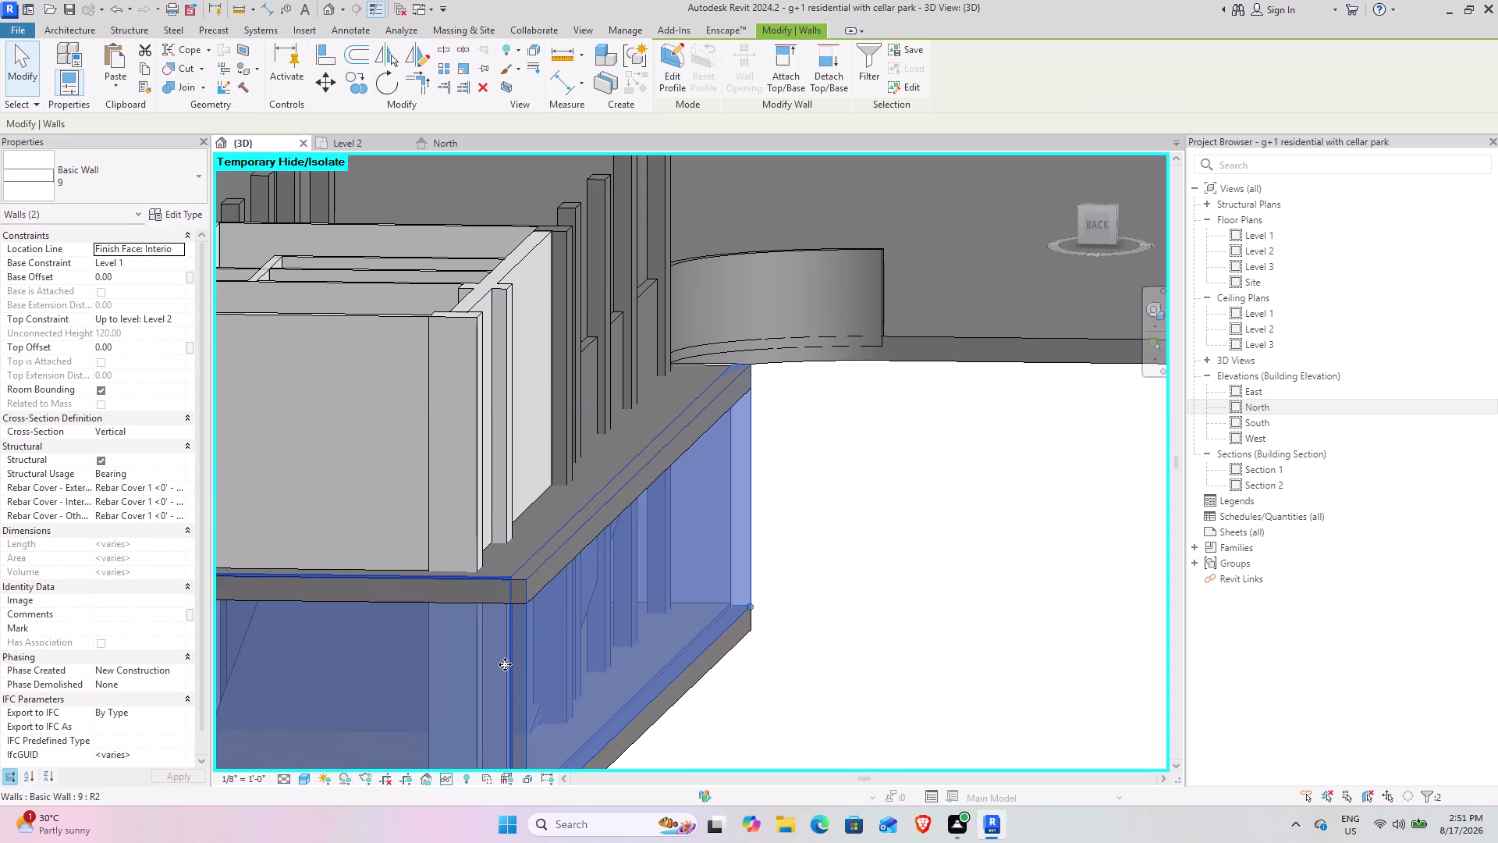
scroll(down, 3)
middle_drag(487, 677, 891, 666)
middle_drag(679, 643, 977, 538)
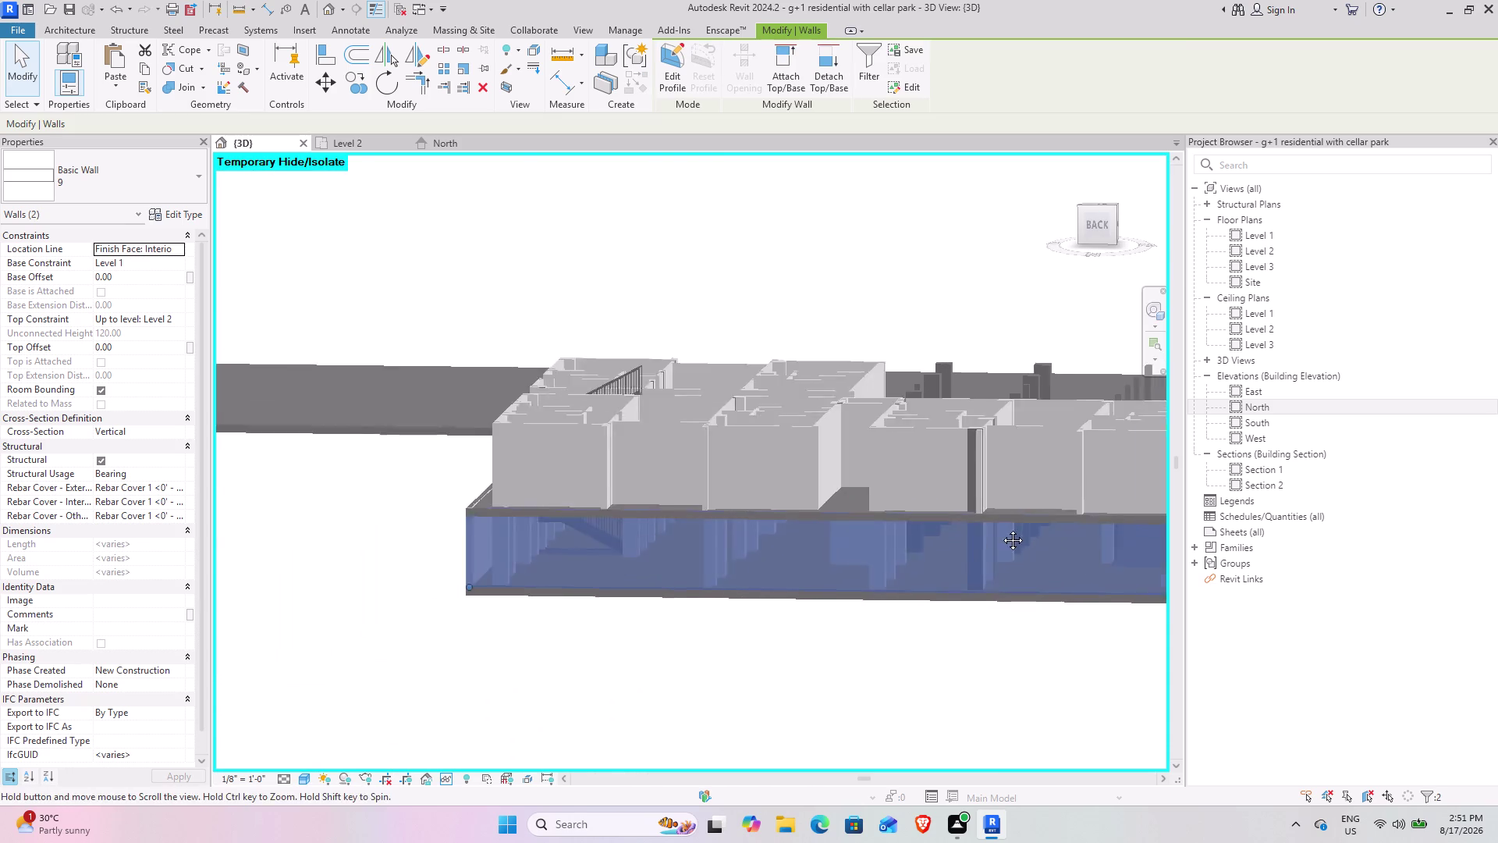
middle_drag(978, 537, 1002, 526)
middle_drag(702, 626, 957, 645)
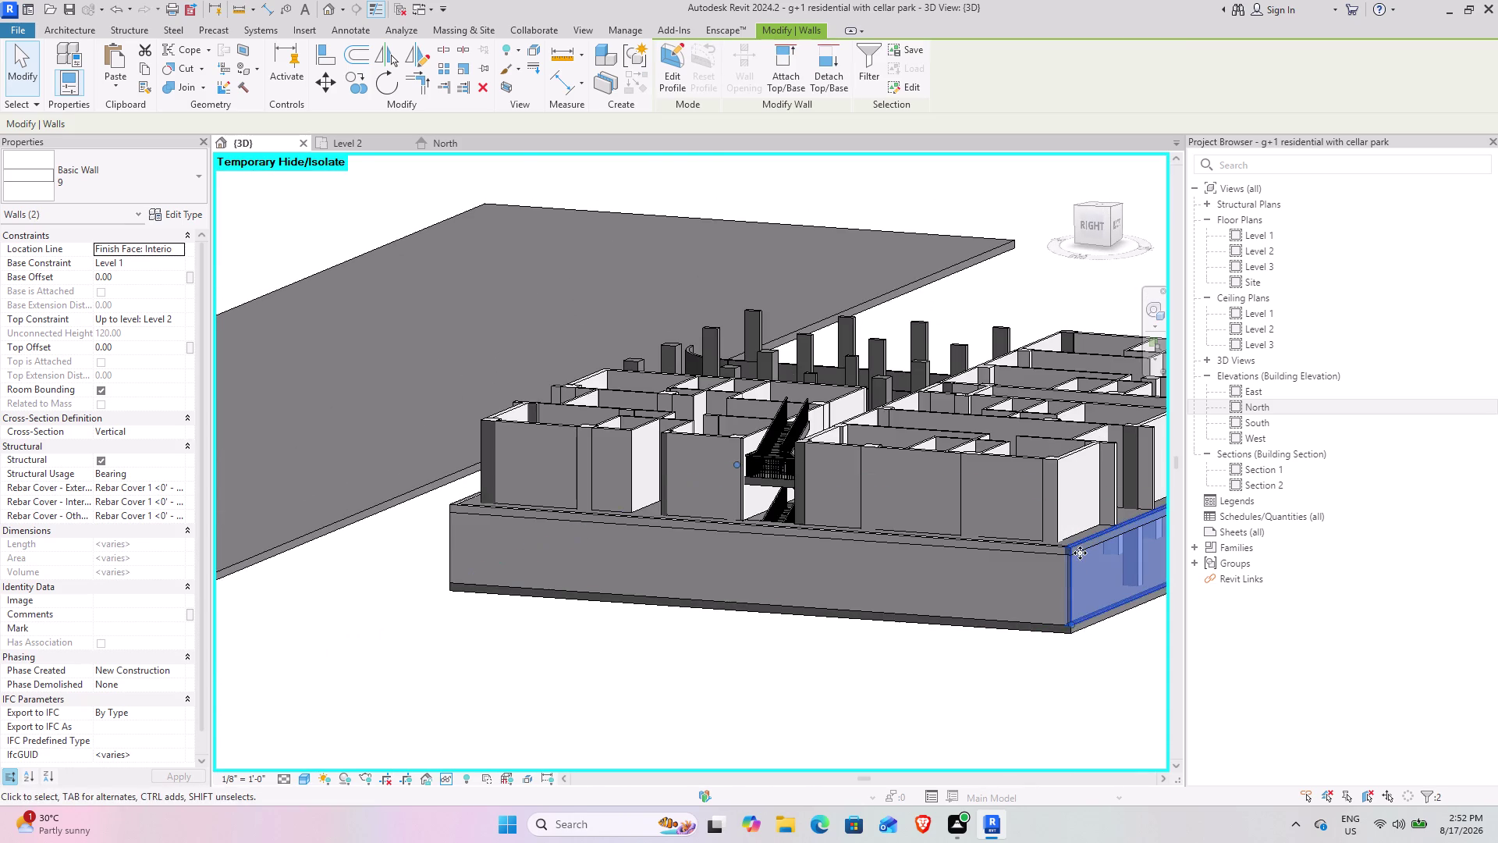
scroll(up, 3)
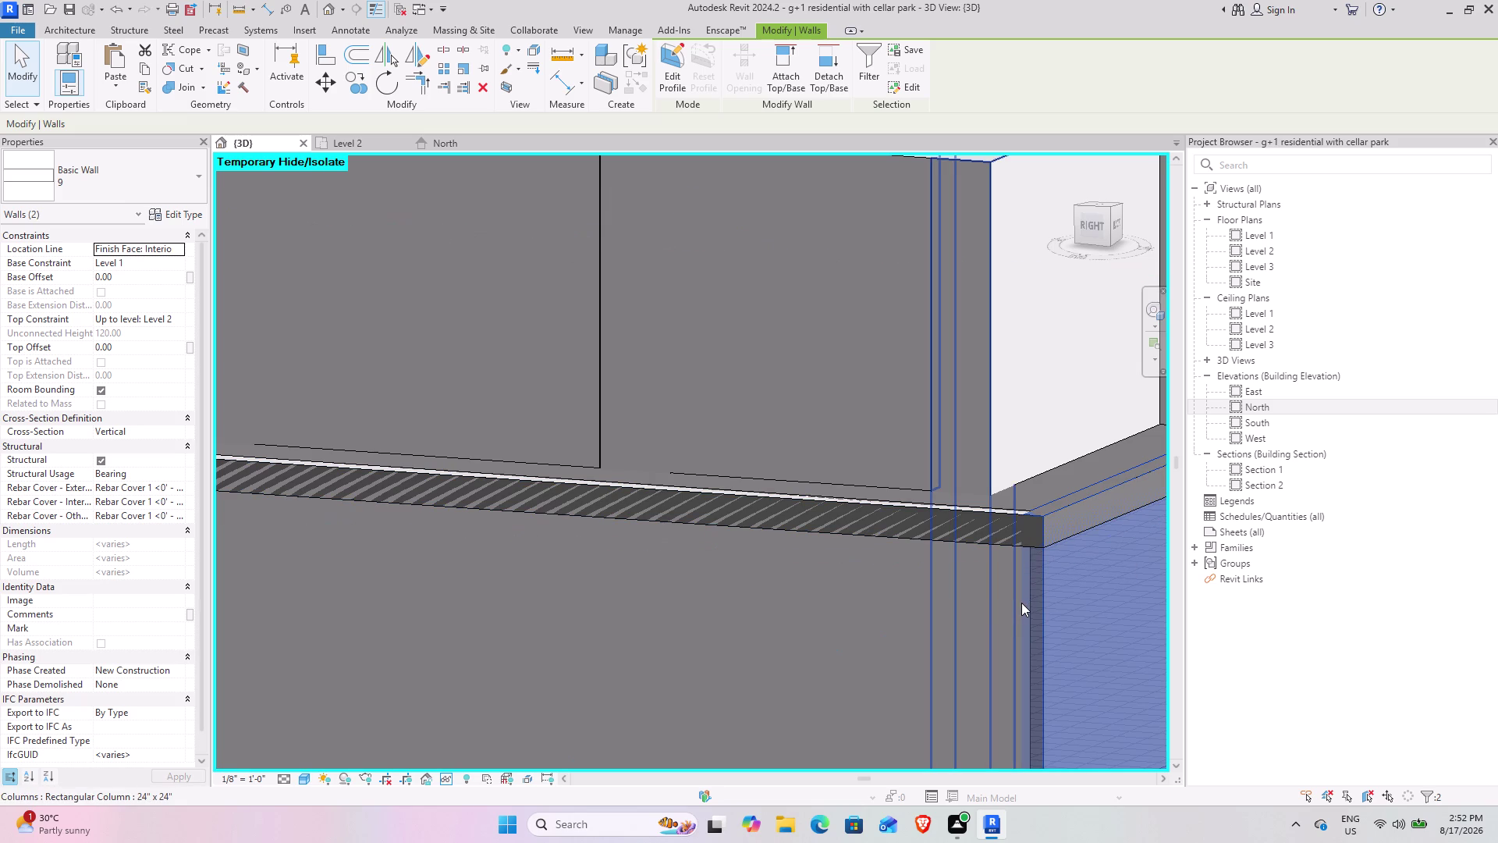
Tab-cycle through overlapping elements to settle on the Level 1 to Level 2 walls.
key(Tab)
key(Tab)
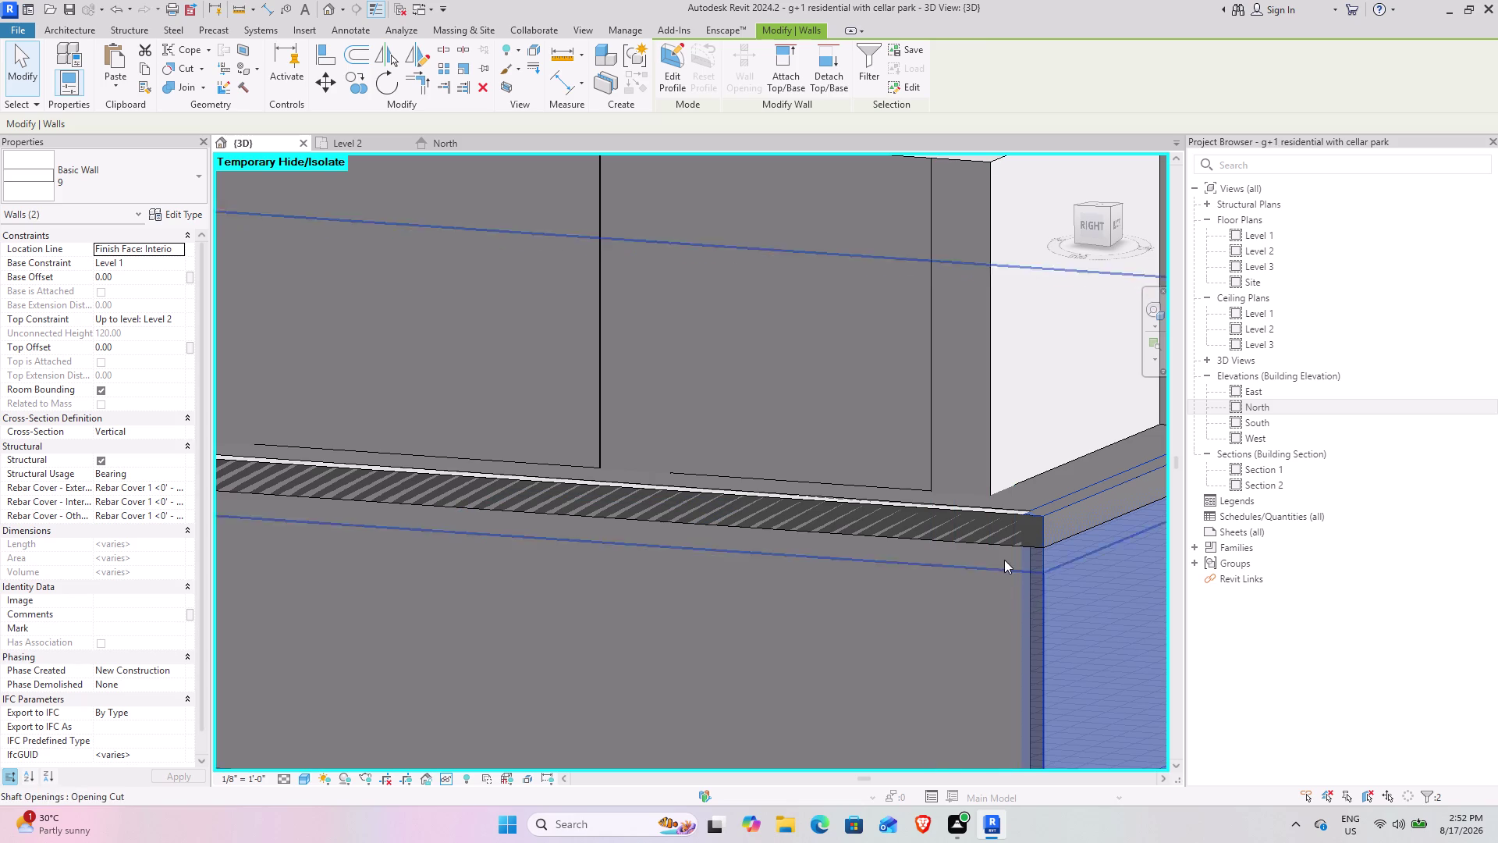
key(Tab)
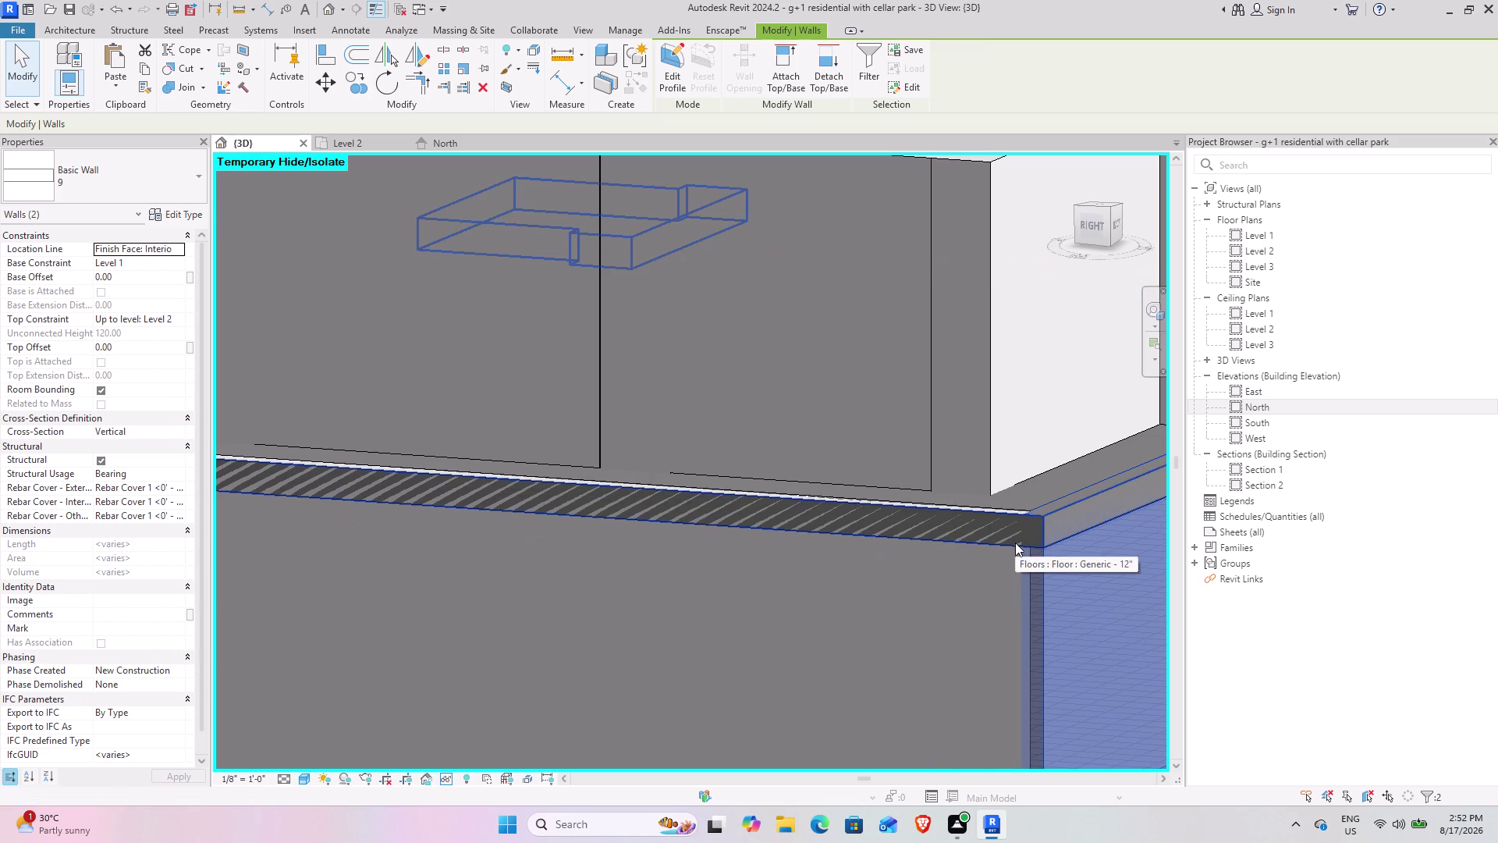
scroll(down, 3)
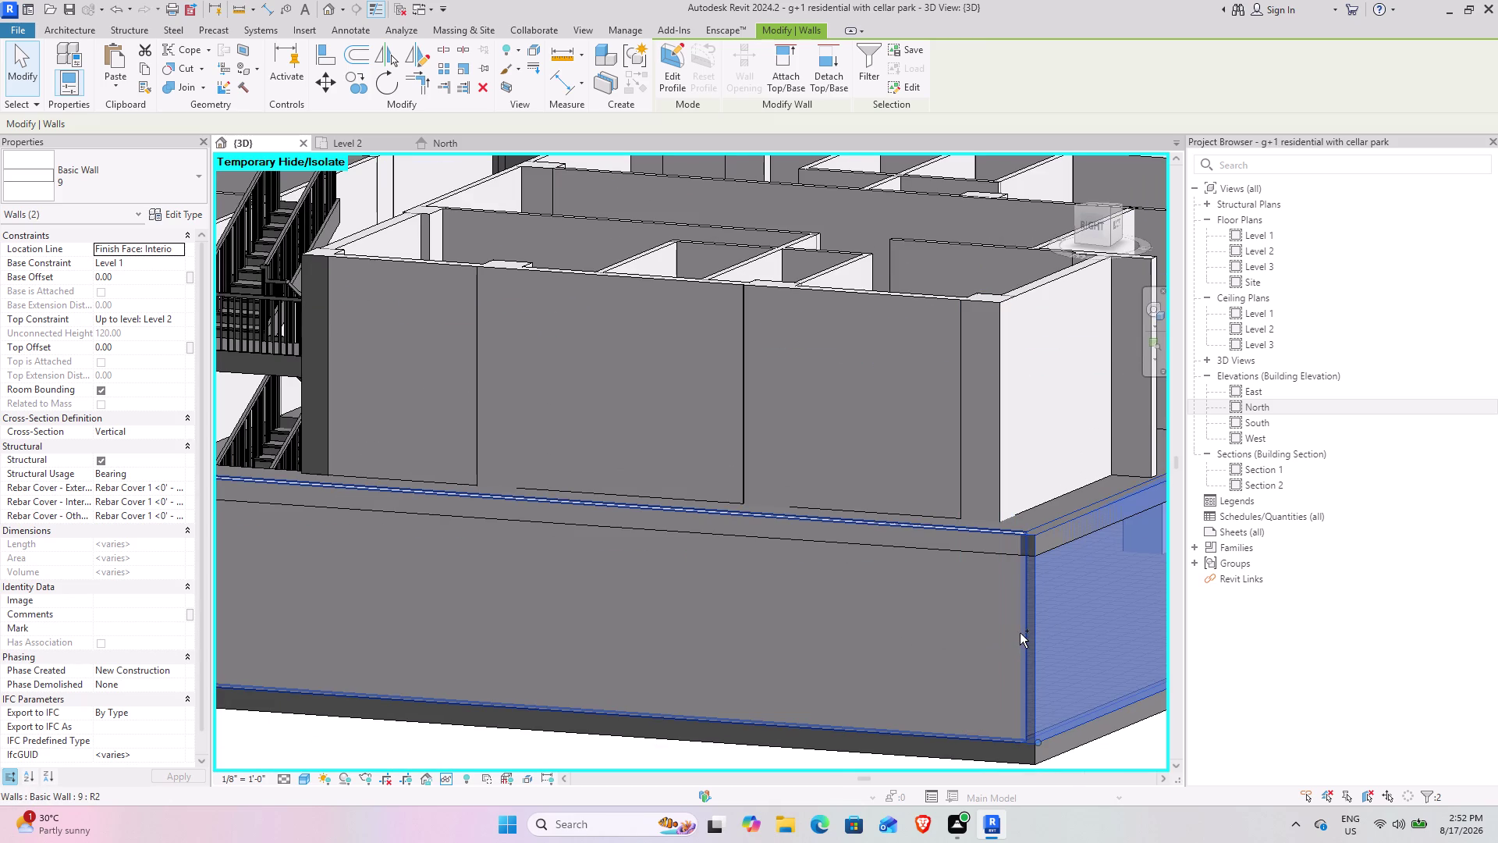
click(1020, 633)
scroll(down, 3)
scroll(up, 3)
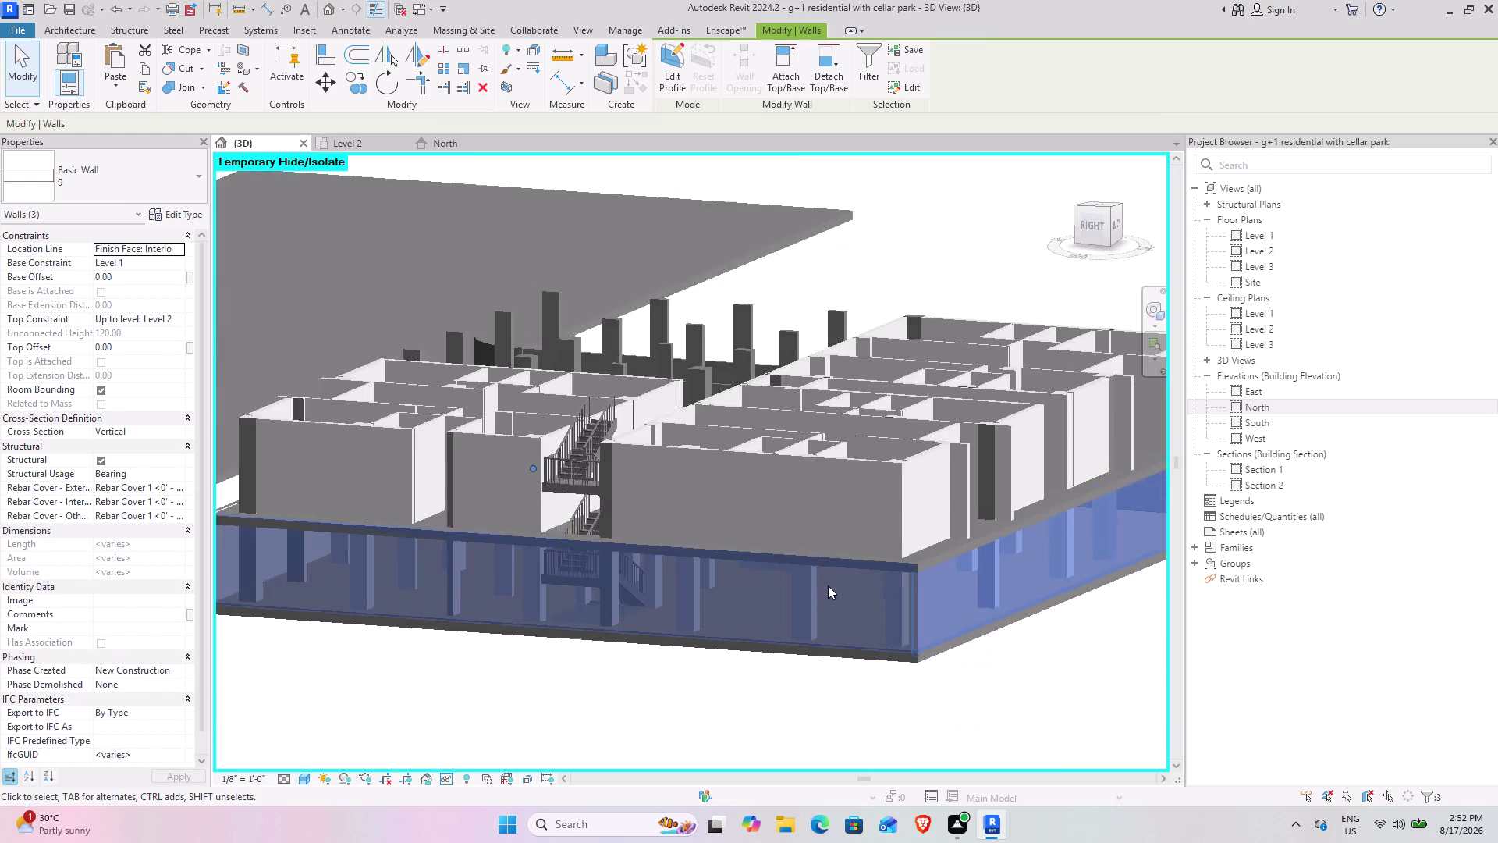
scroll(down, 3)
middle_drag(624, 663, 847, 657)
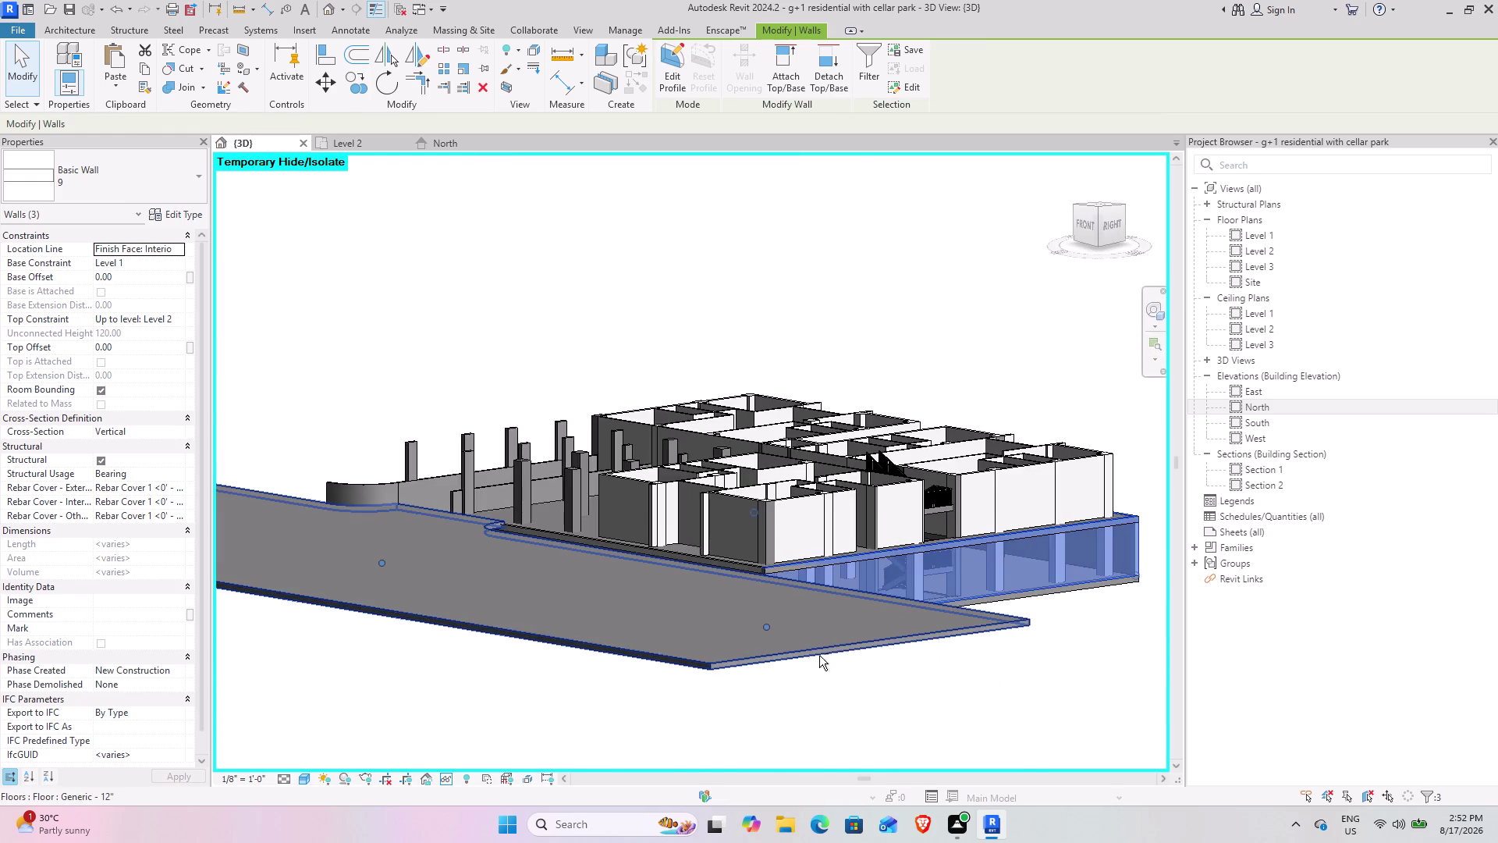
middle_drag(820, 655, 835, 588)
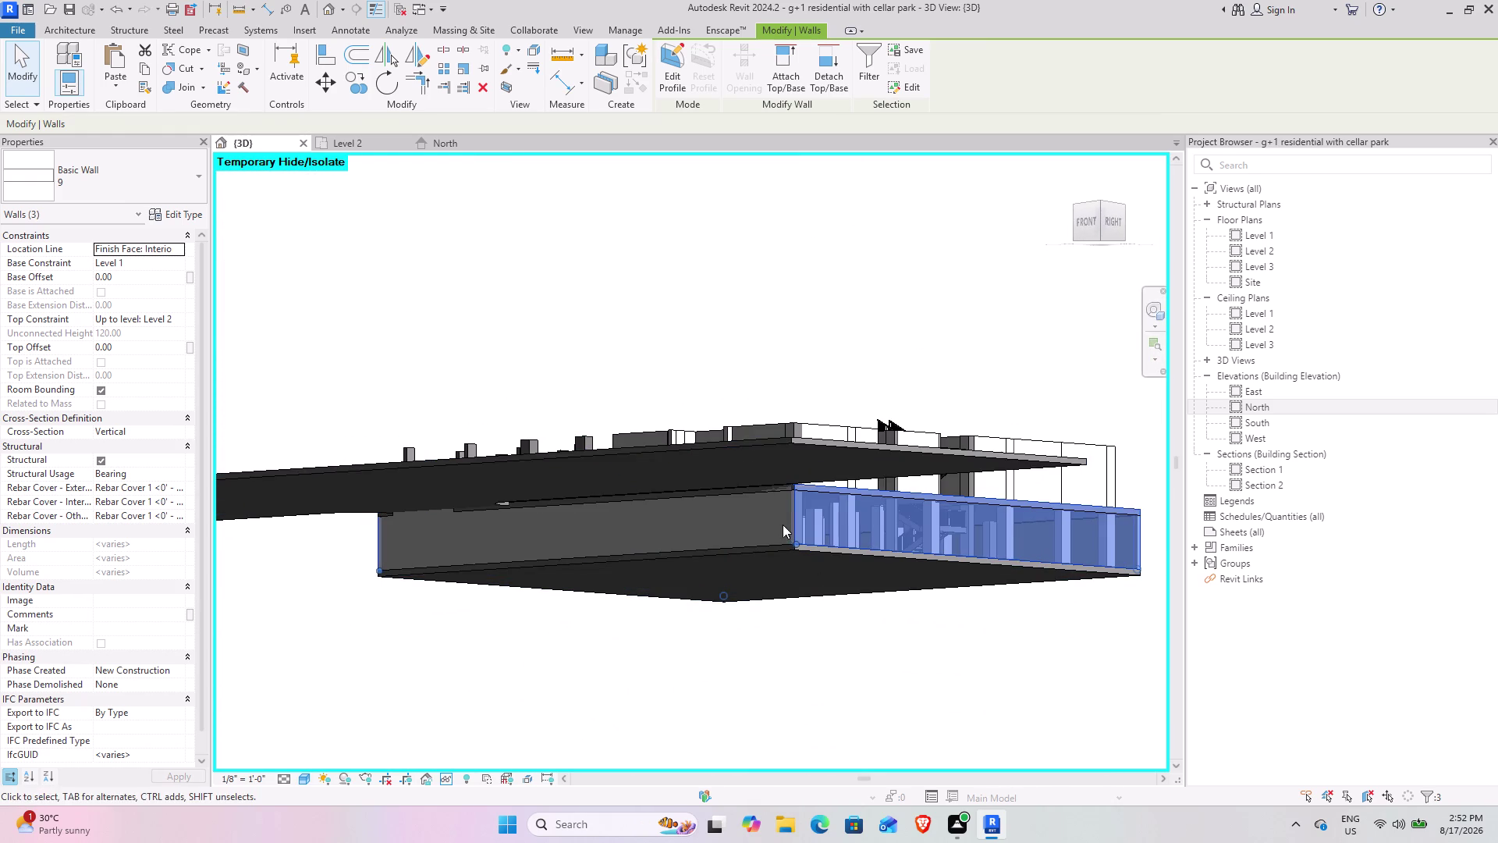
scroll(up, 3)
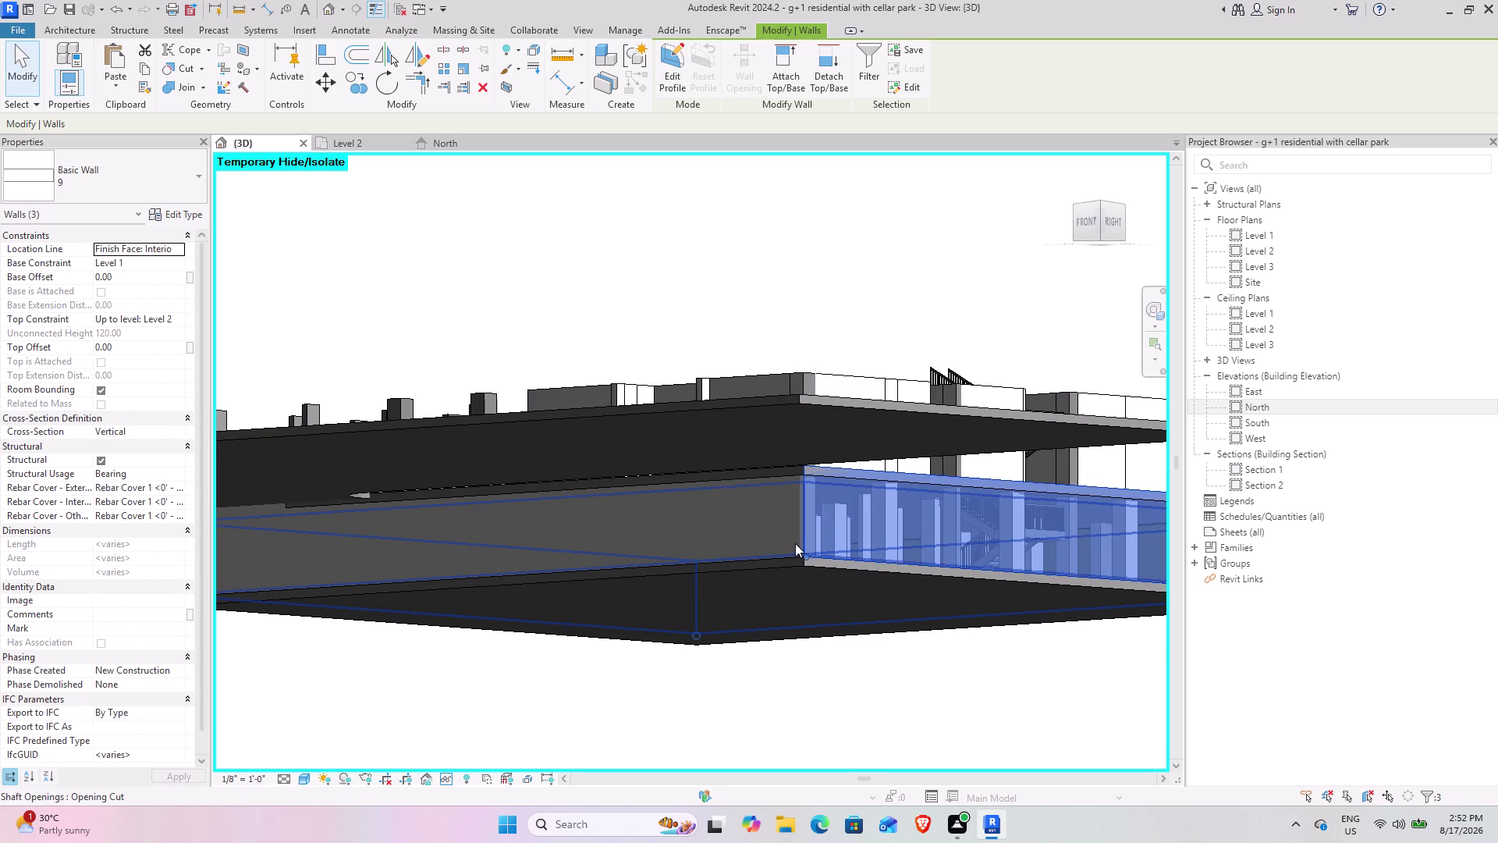
scroll(up, 3)
middle_drag(731, 595, 759, 600)
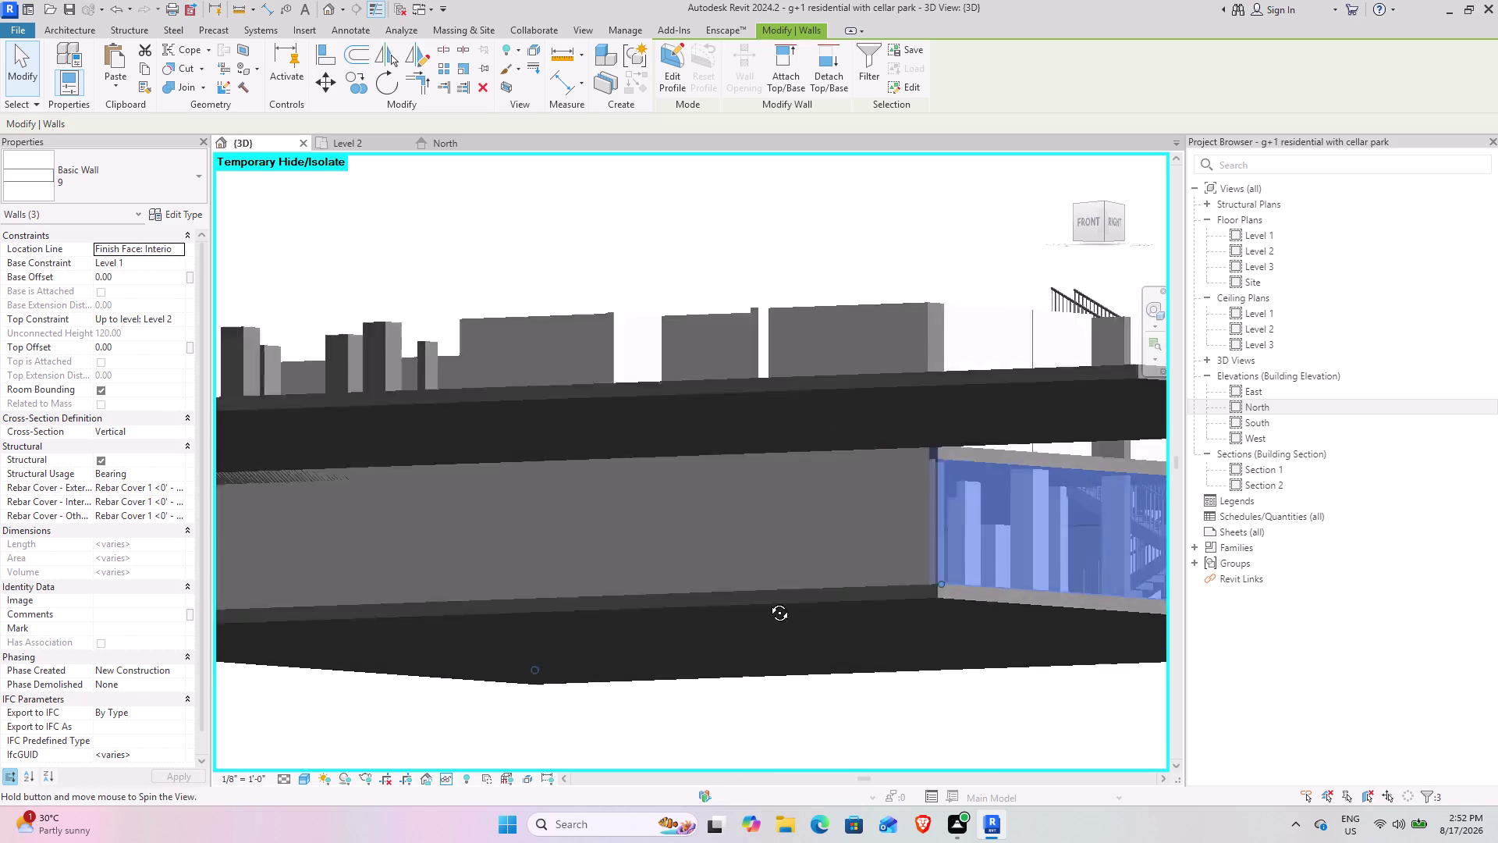
middle_drag(760, 600, 792, 608)
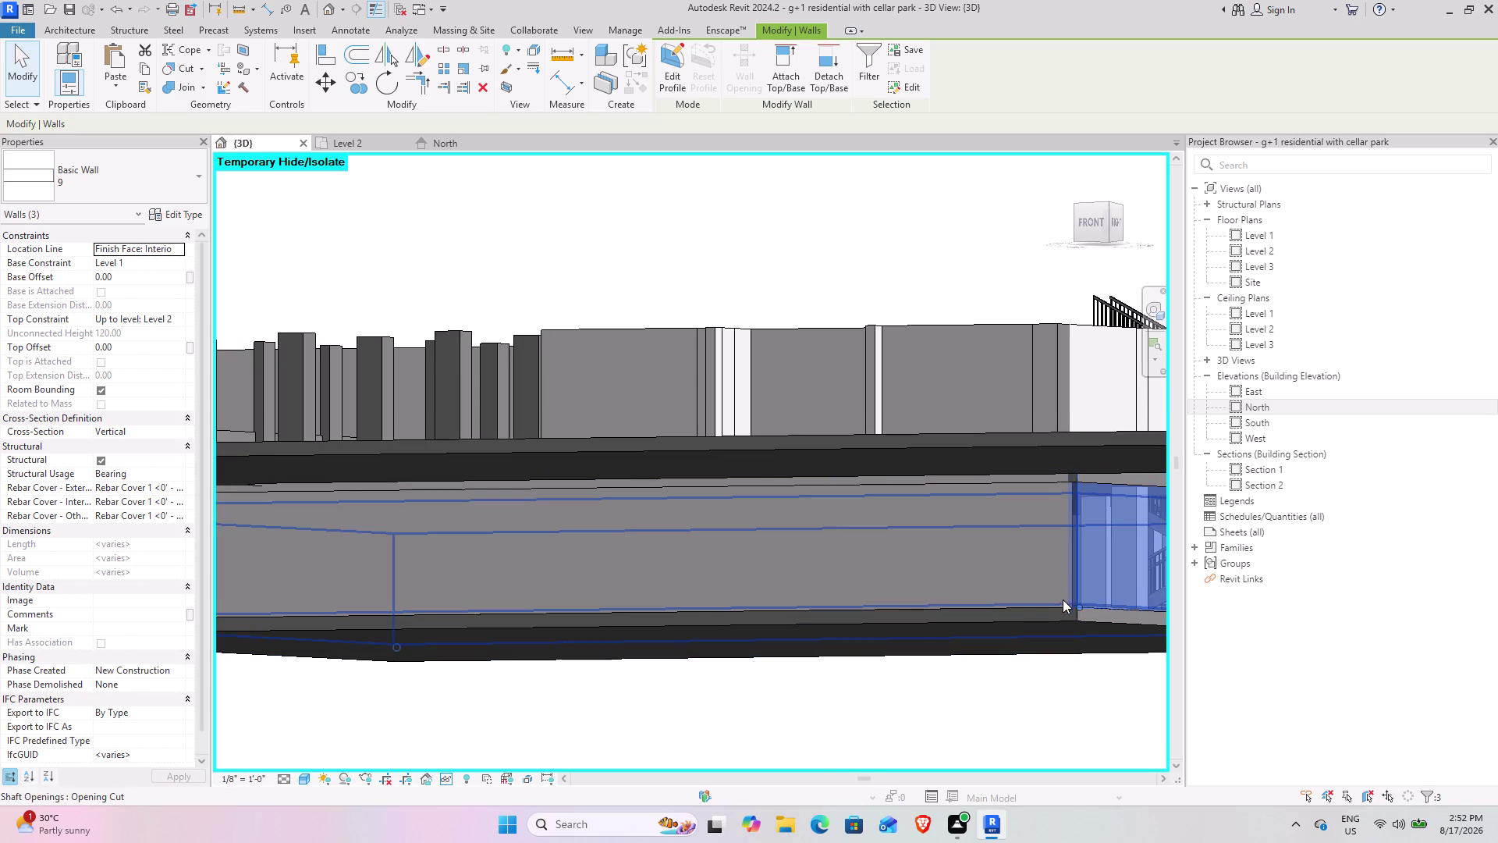
key(Tab)
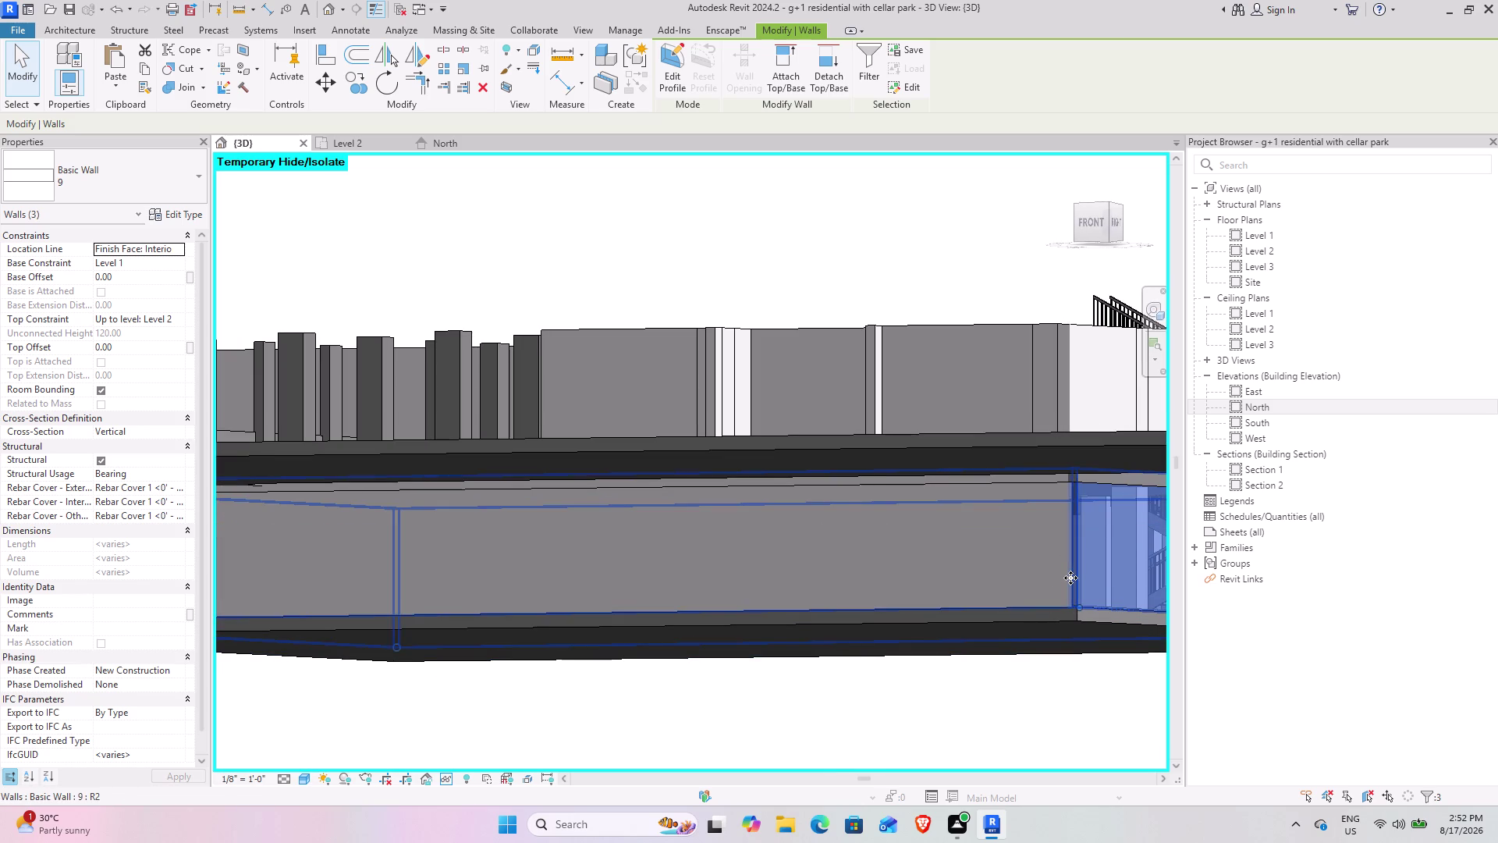
key(Tab)
key(Tab)
key(Tab)
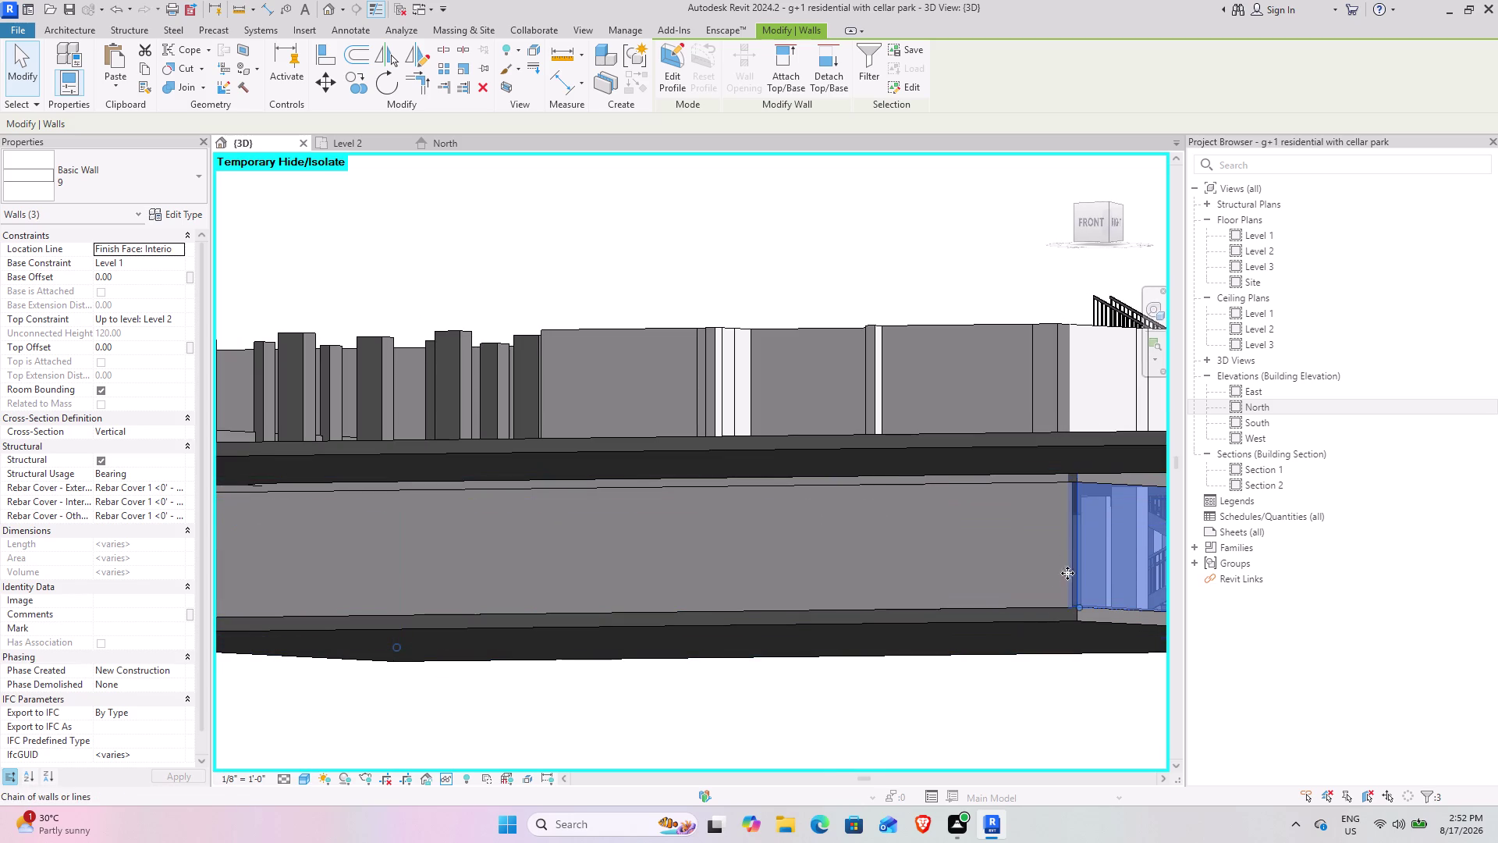
key(Tab)
key(Tab)
key(Tab)
key(Tab)
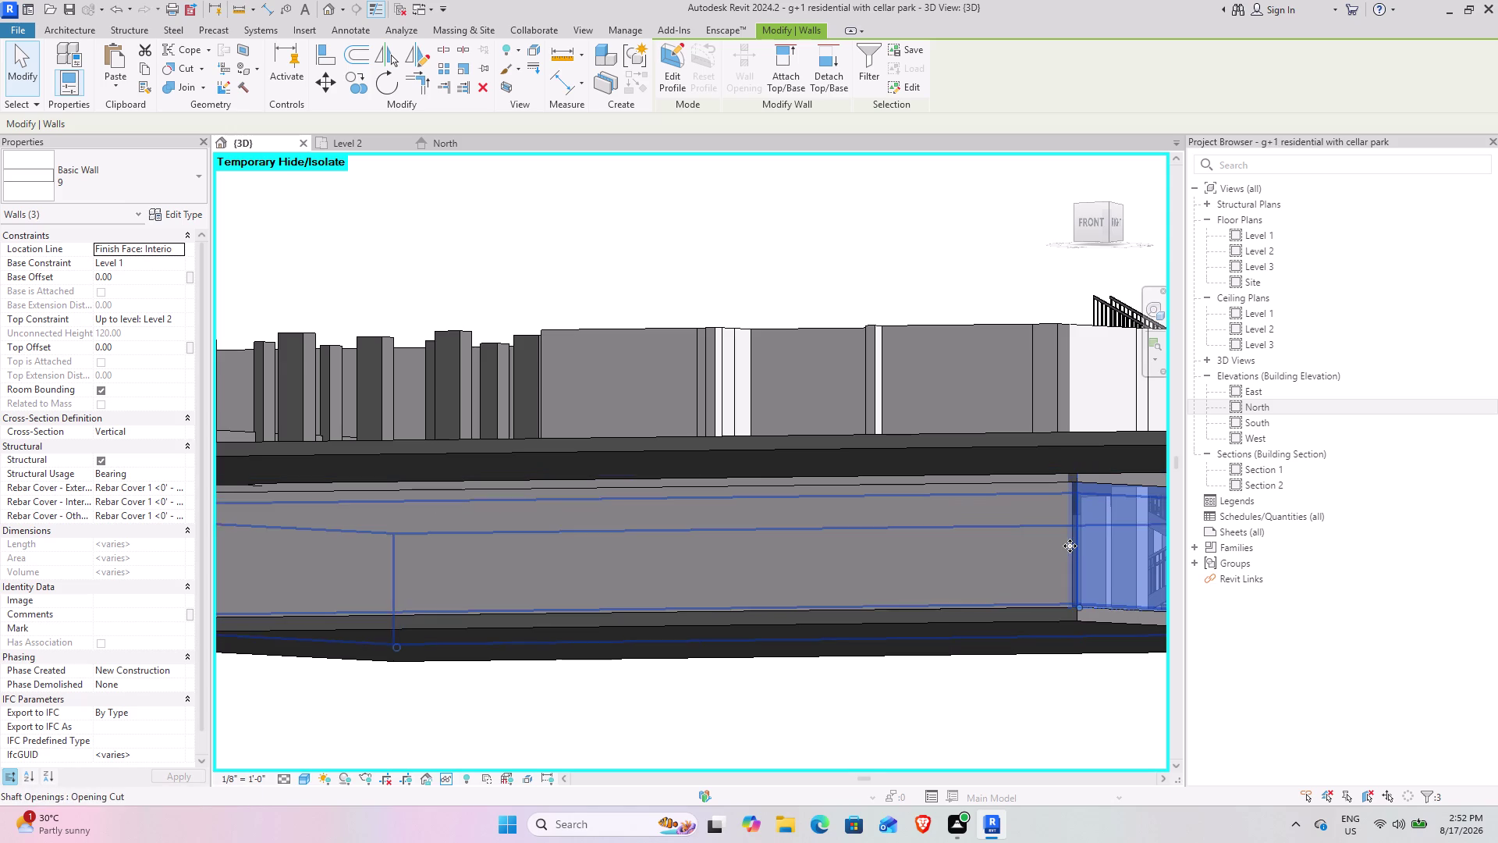
key(Tab)
key(Tab)
key(Tab)
key(Tab)
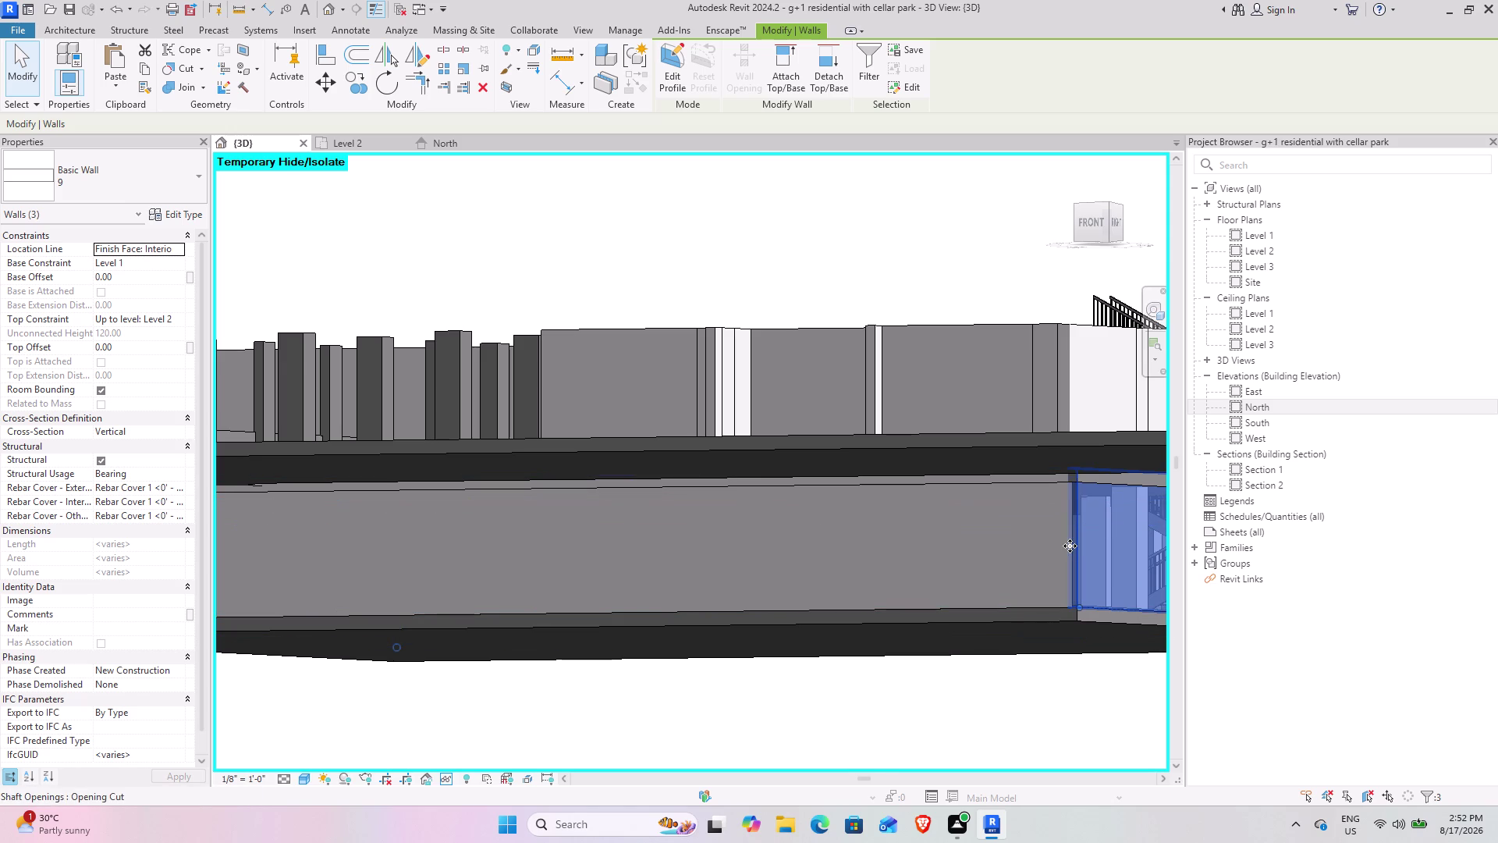
key(Tab)
key(Tab)
key(Tab)
scroll(down, 3)
scroll(down, 3)
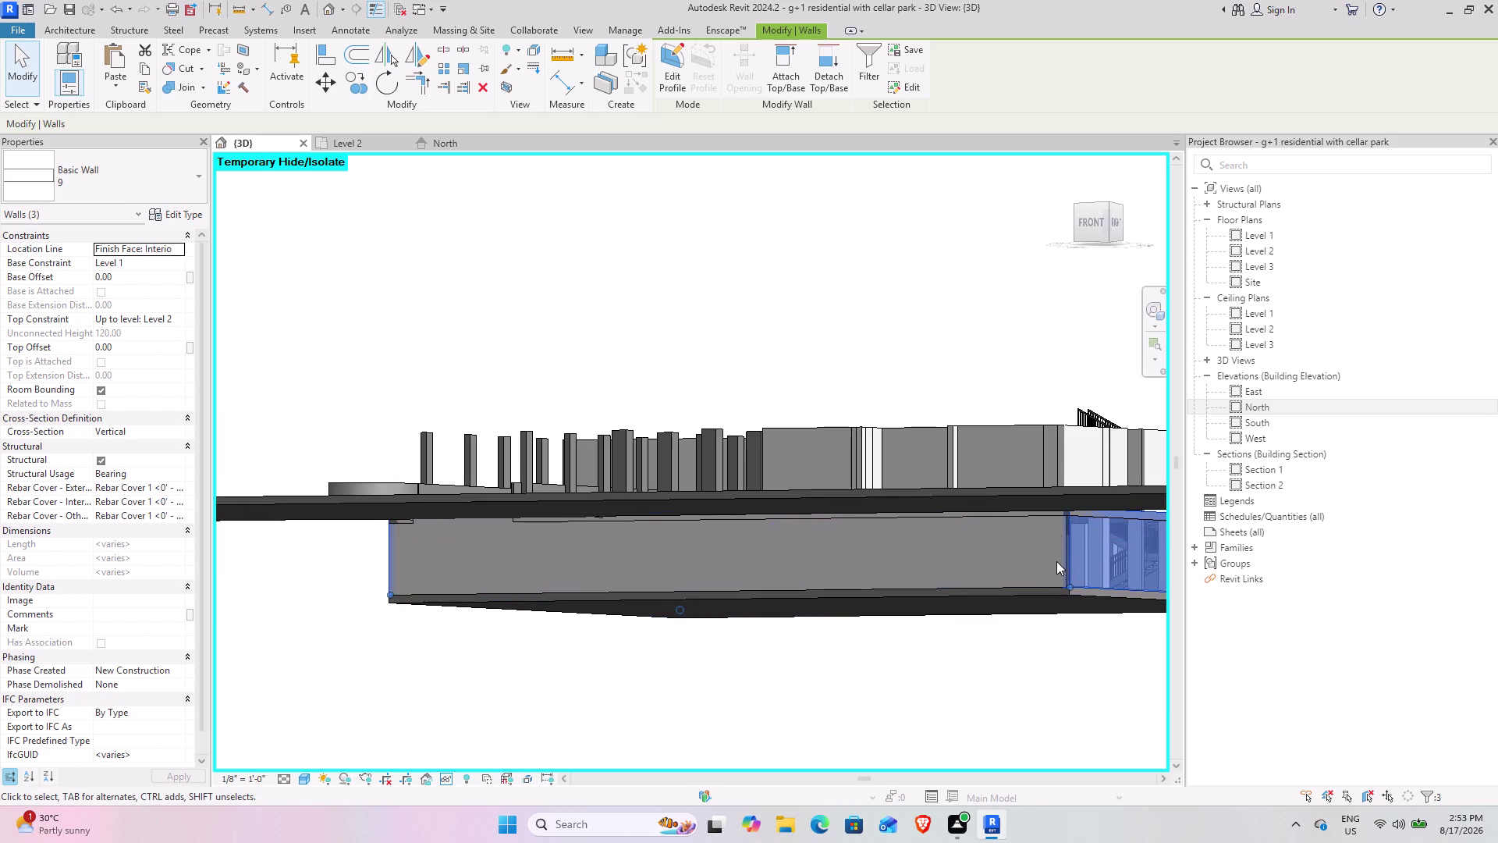
click(1094, 222)
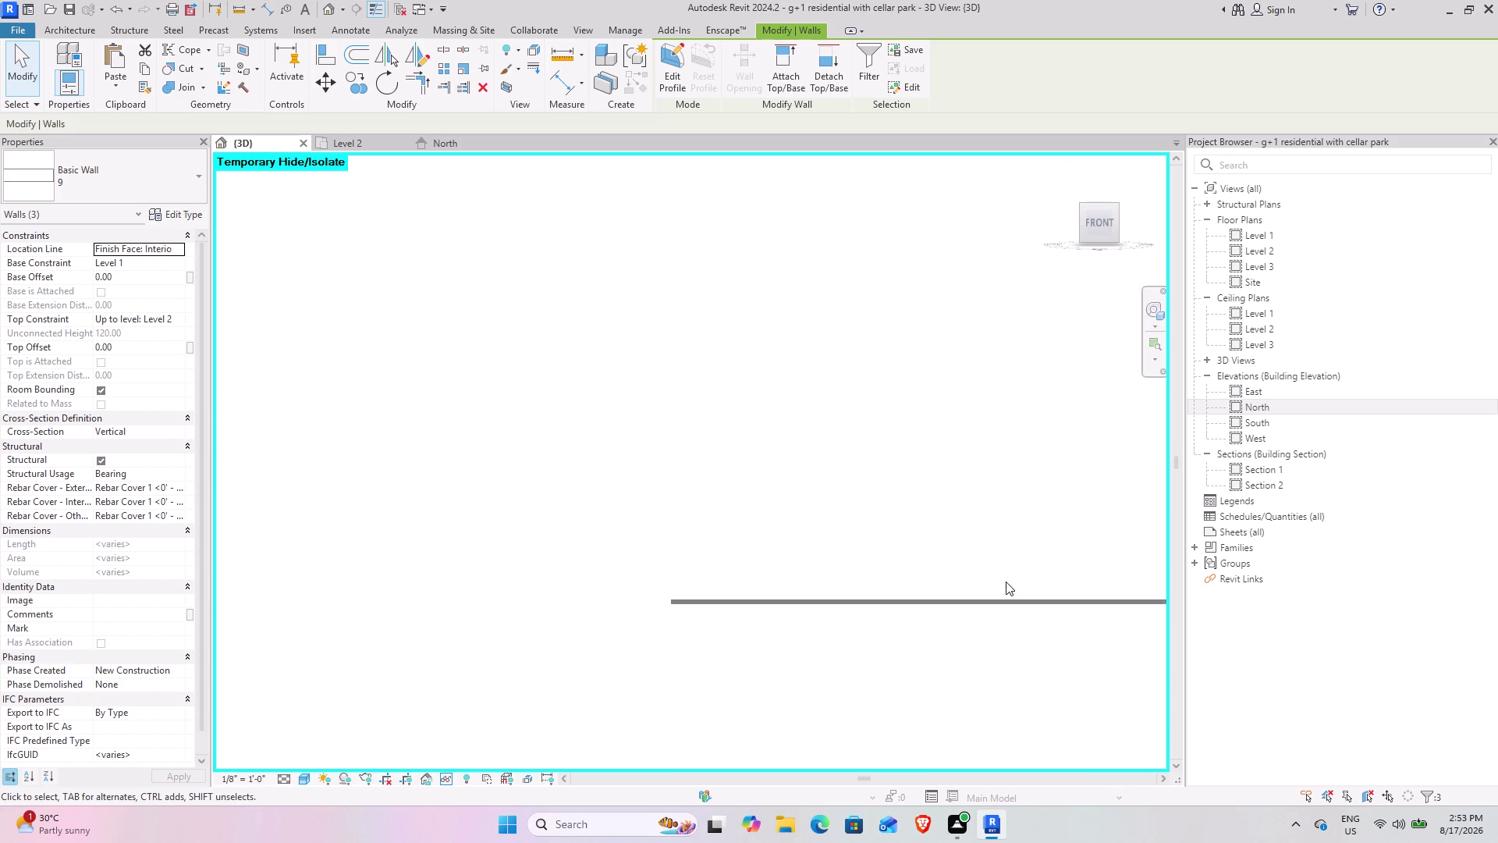
Add the last cellar wall so Walls (4) are selected, then copy them to the clipboard.
scroll(up, 3)
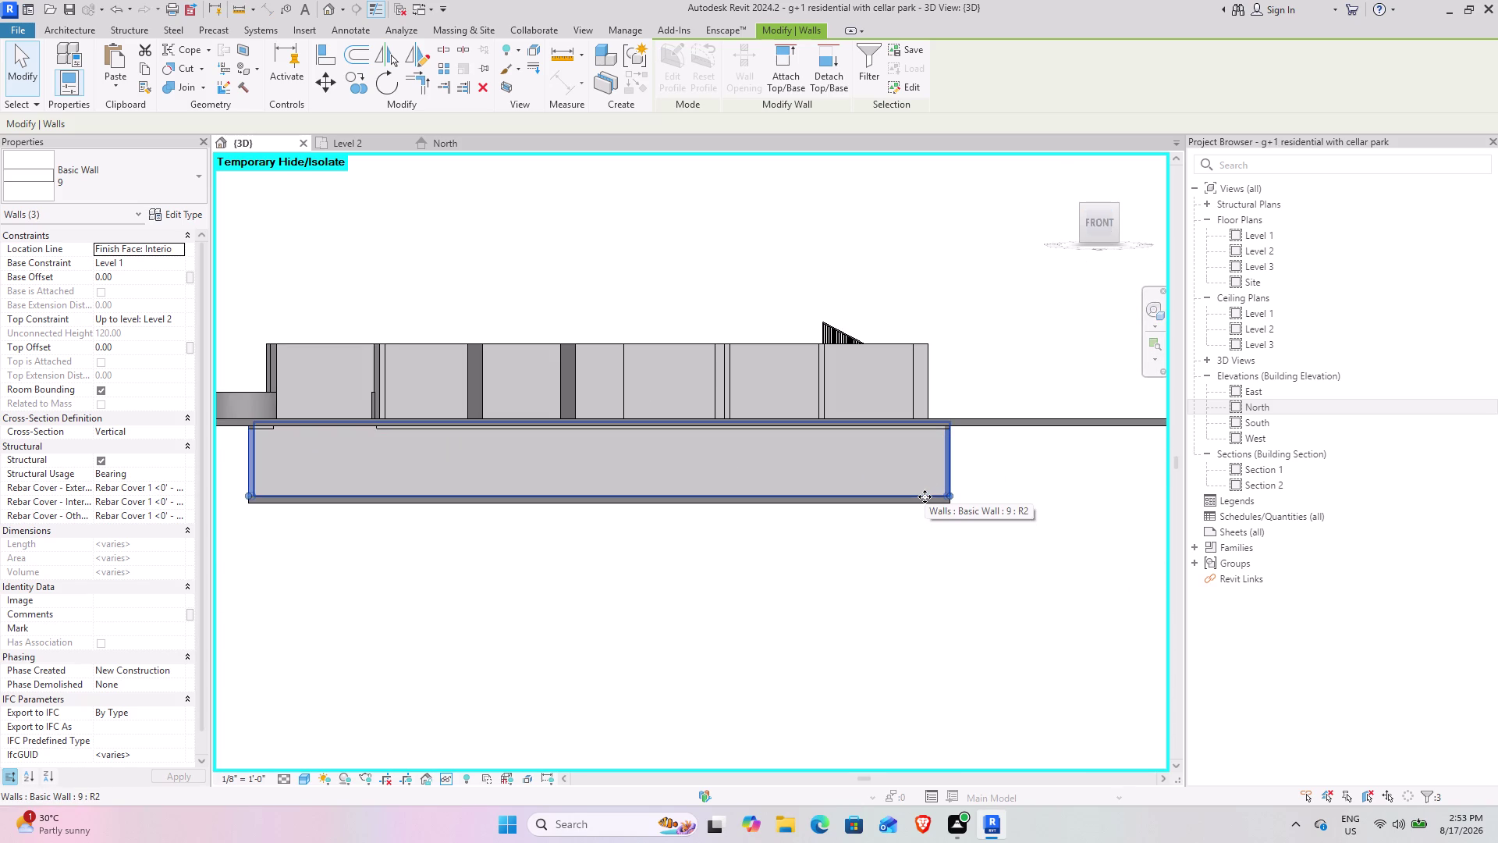
click(925, 496)
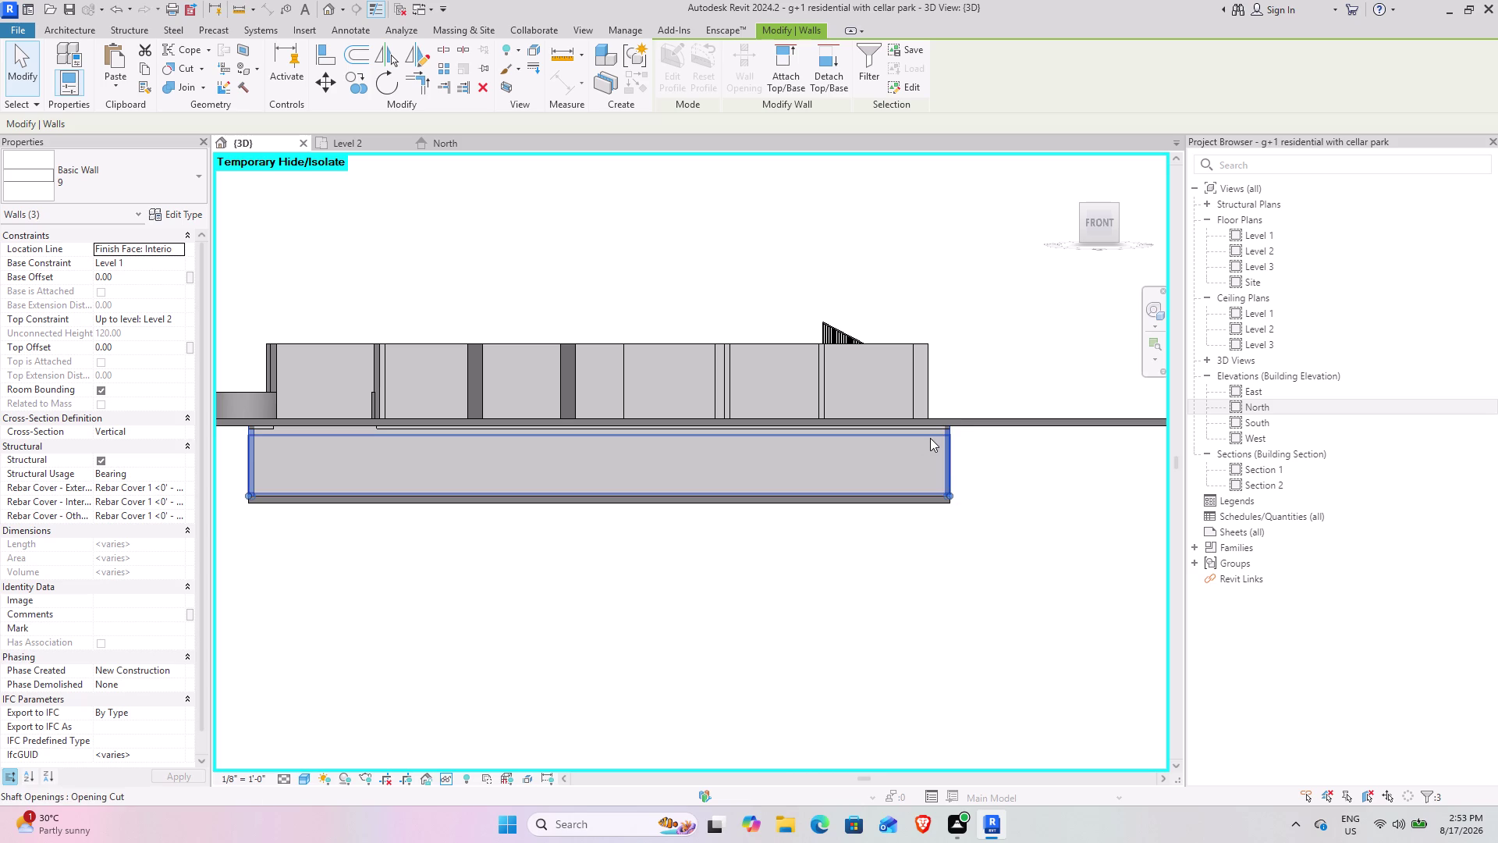
click(899, 495)
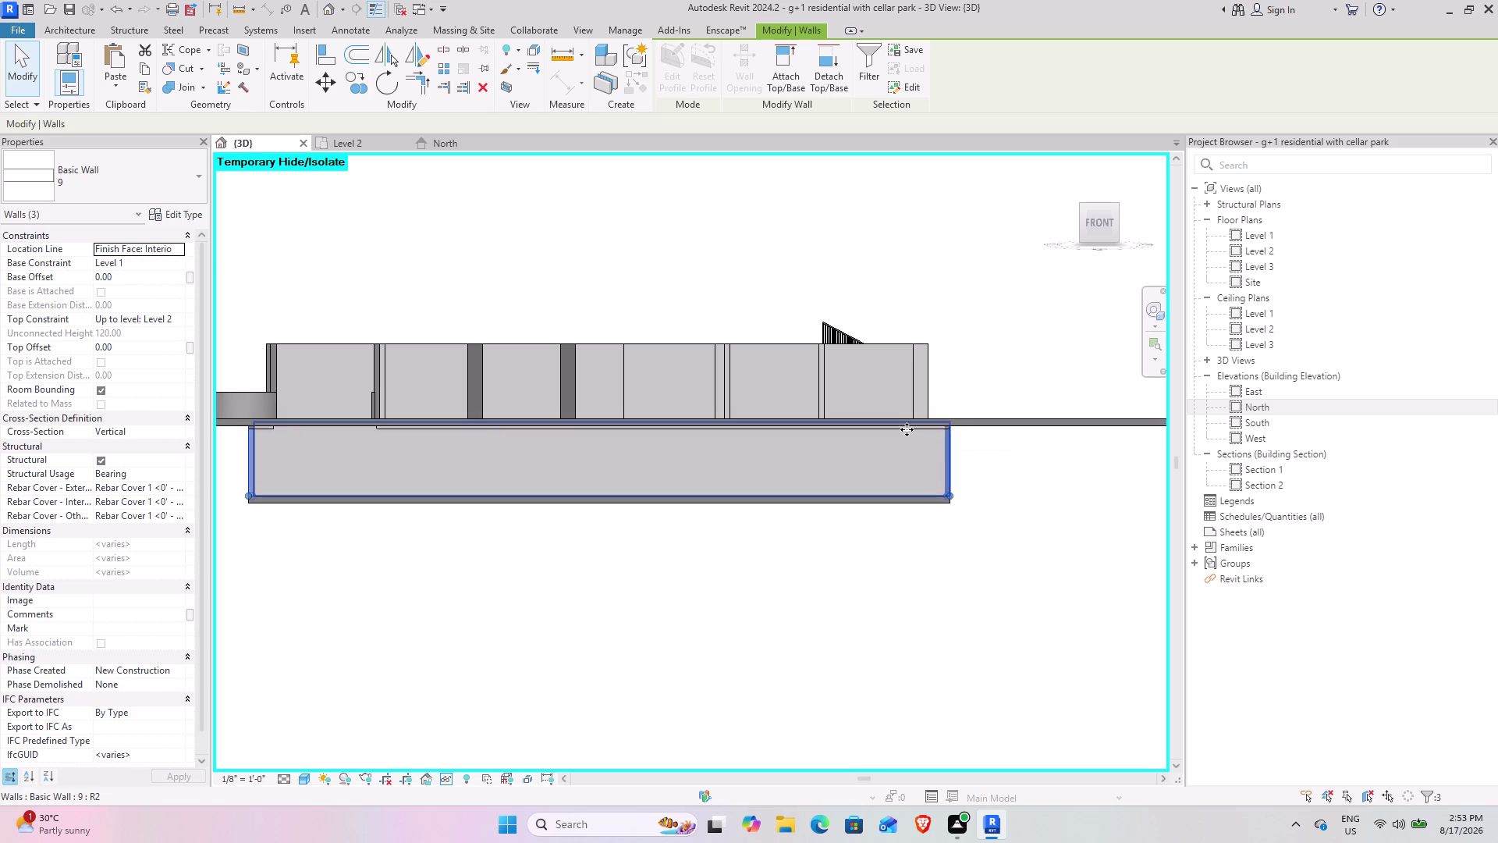
middle_drag(905, 438, 892, 444)
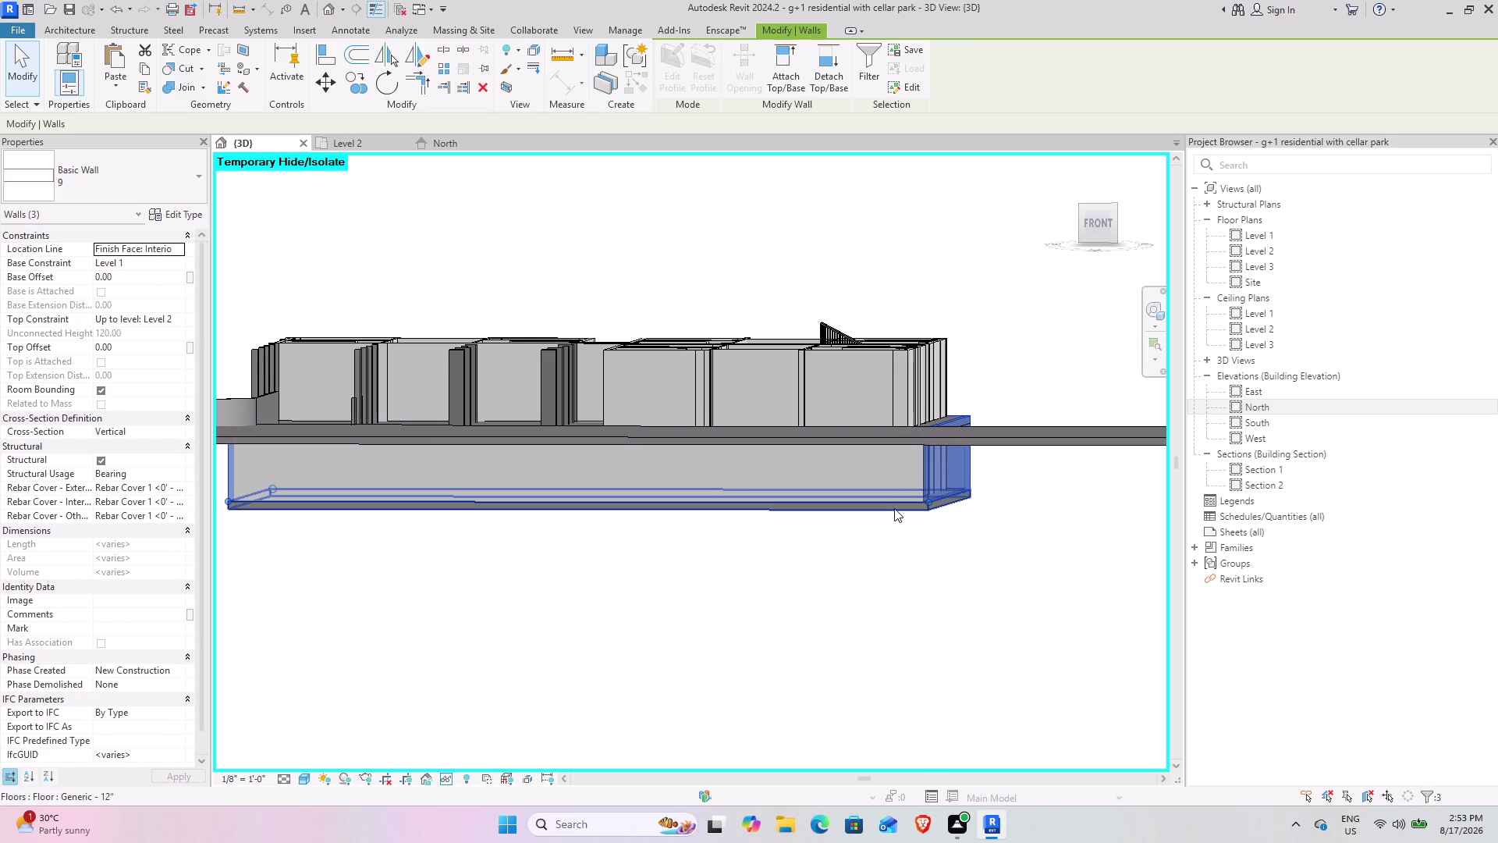
click(917, 468)
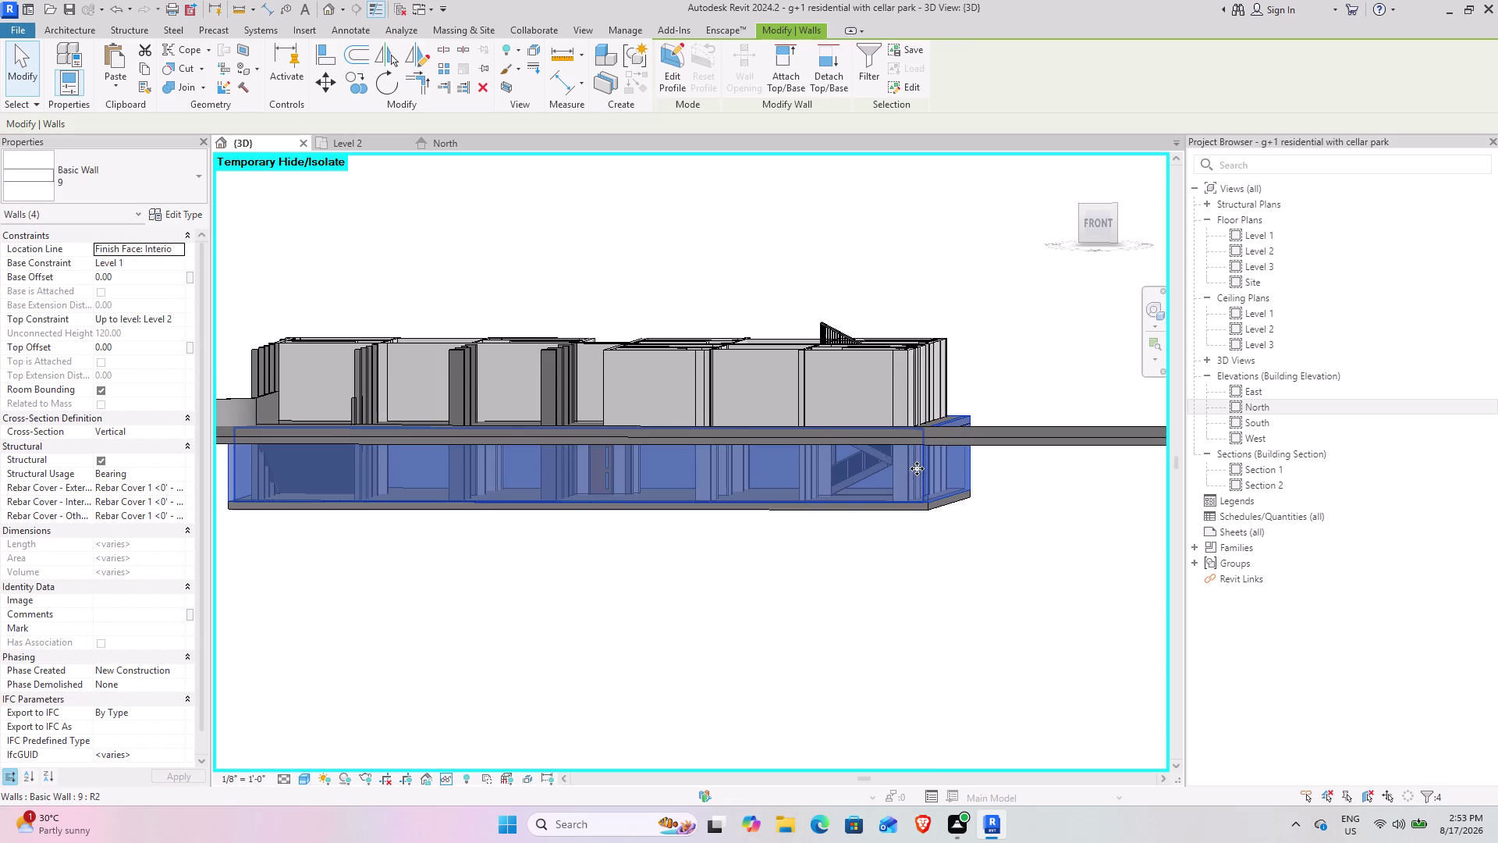
click(146, 71)
Paste the four walls aligned to Level 2 and orbit to view from above.
click(117, 79)
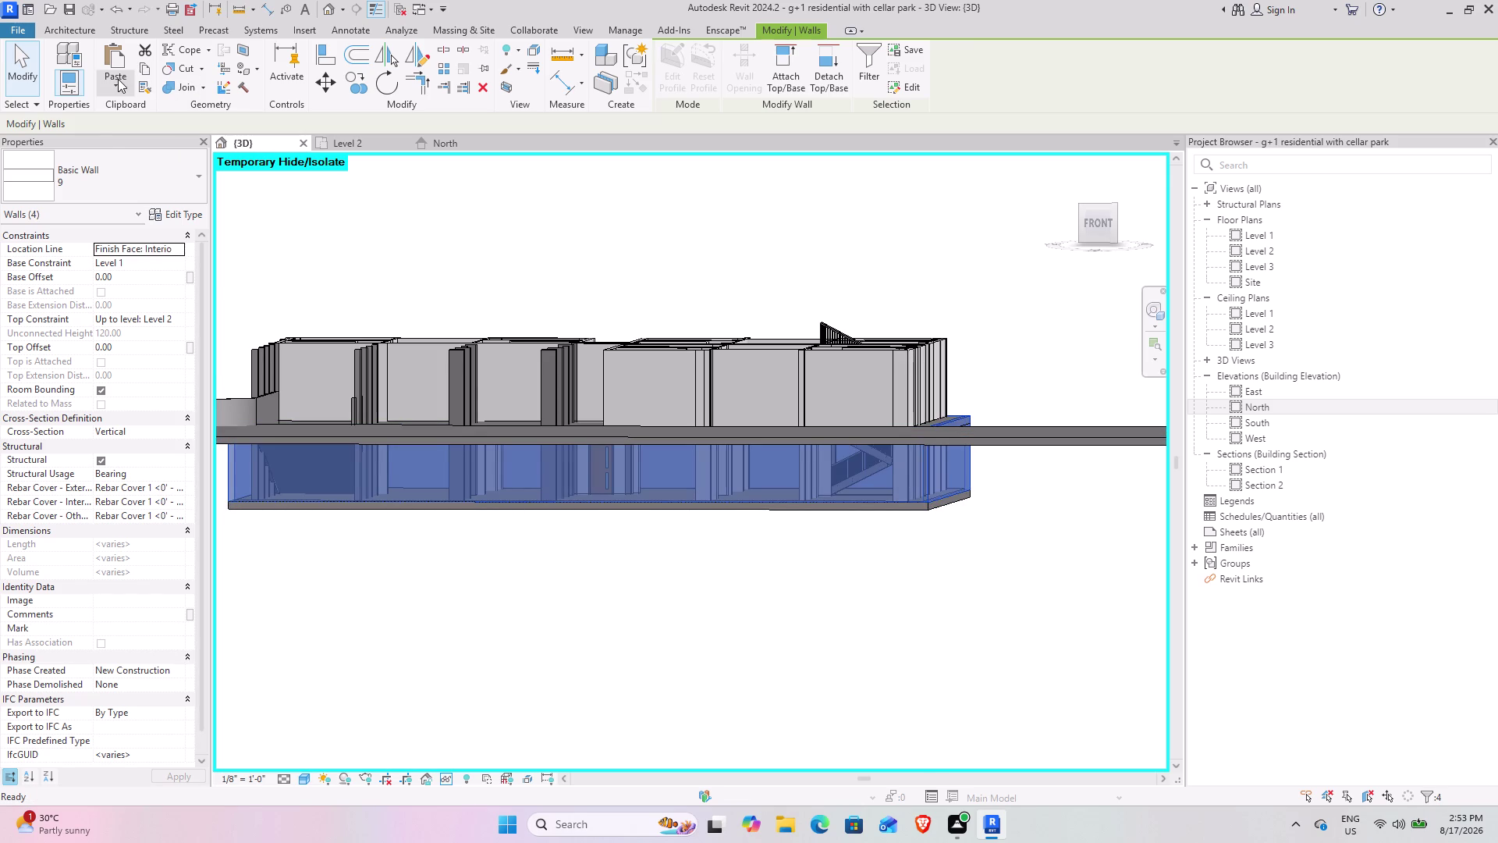
click(188, 136)
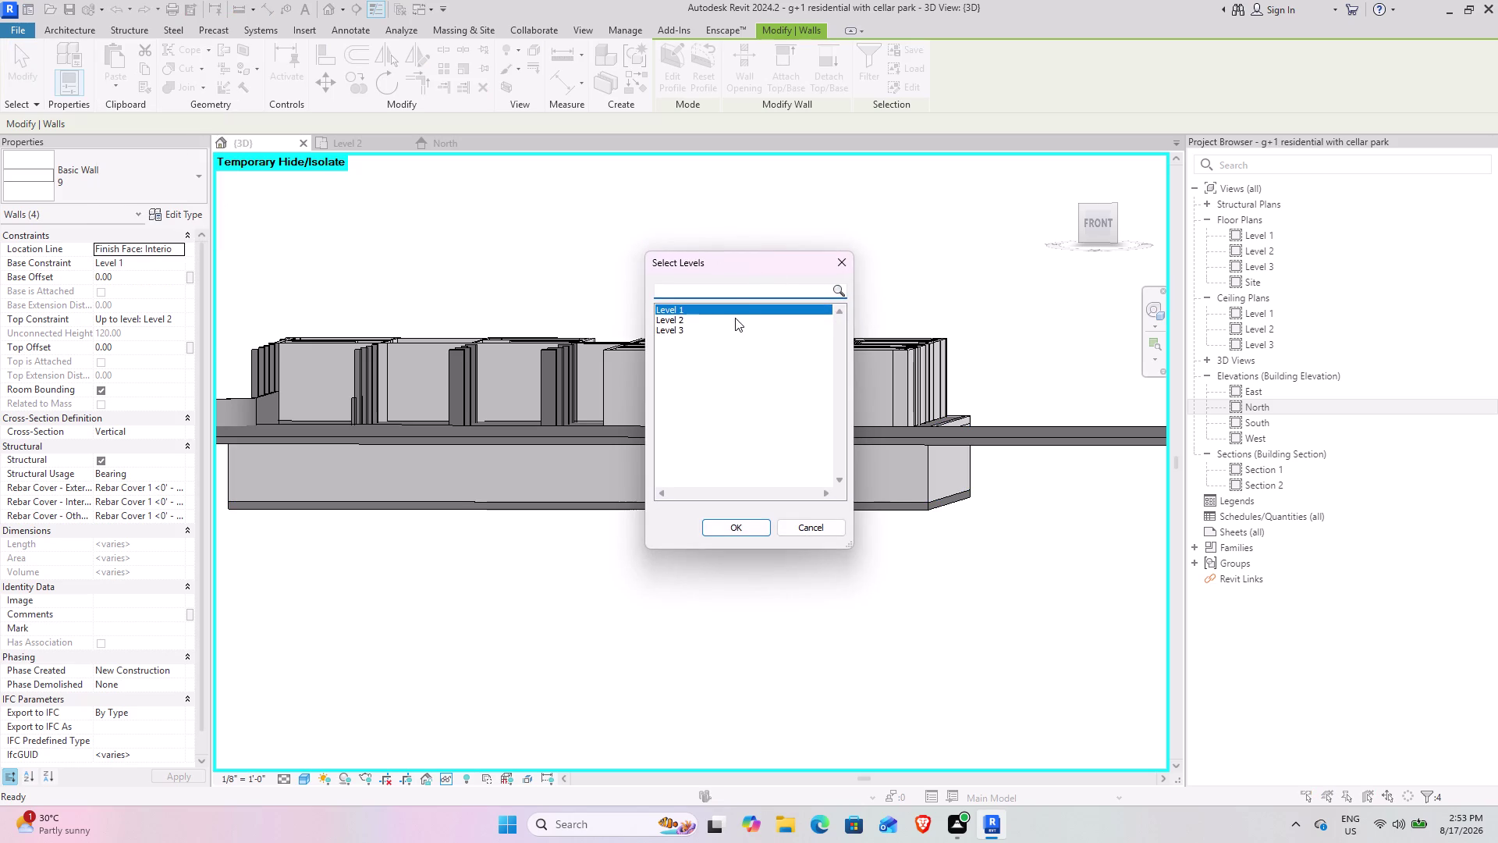
click(719, 318)
click(739, 526)
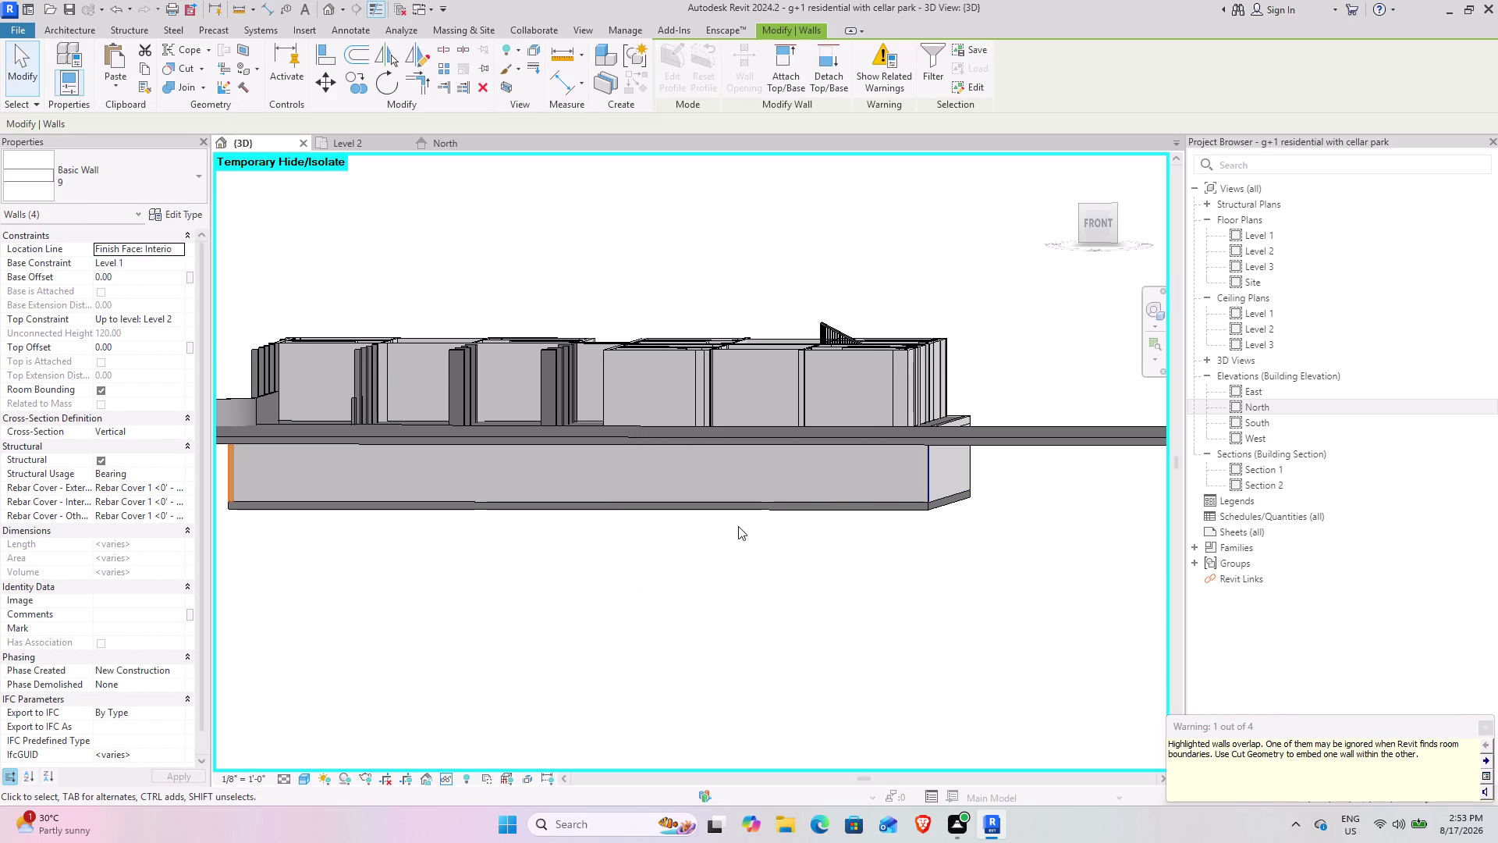
scroll(down, 3)
middle_drag(566, 583, 712, 660)
middle_drag(629, 640, 623, 585)
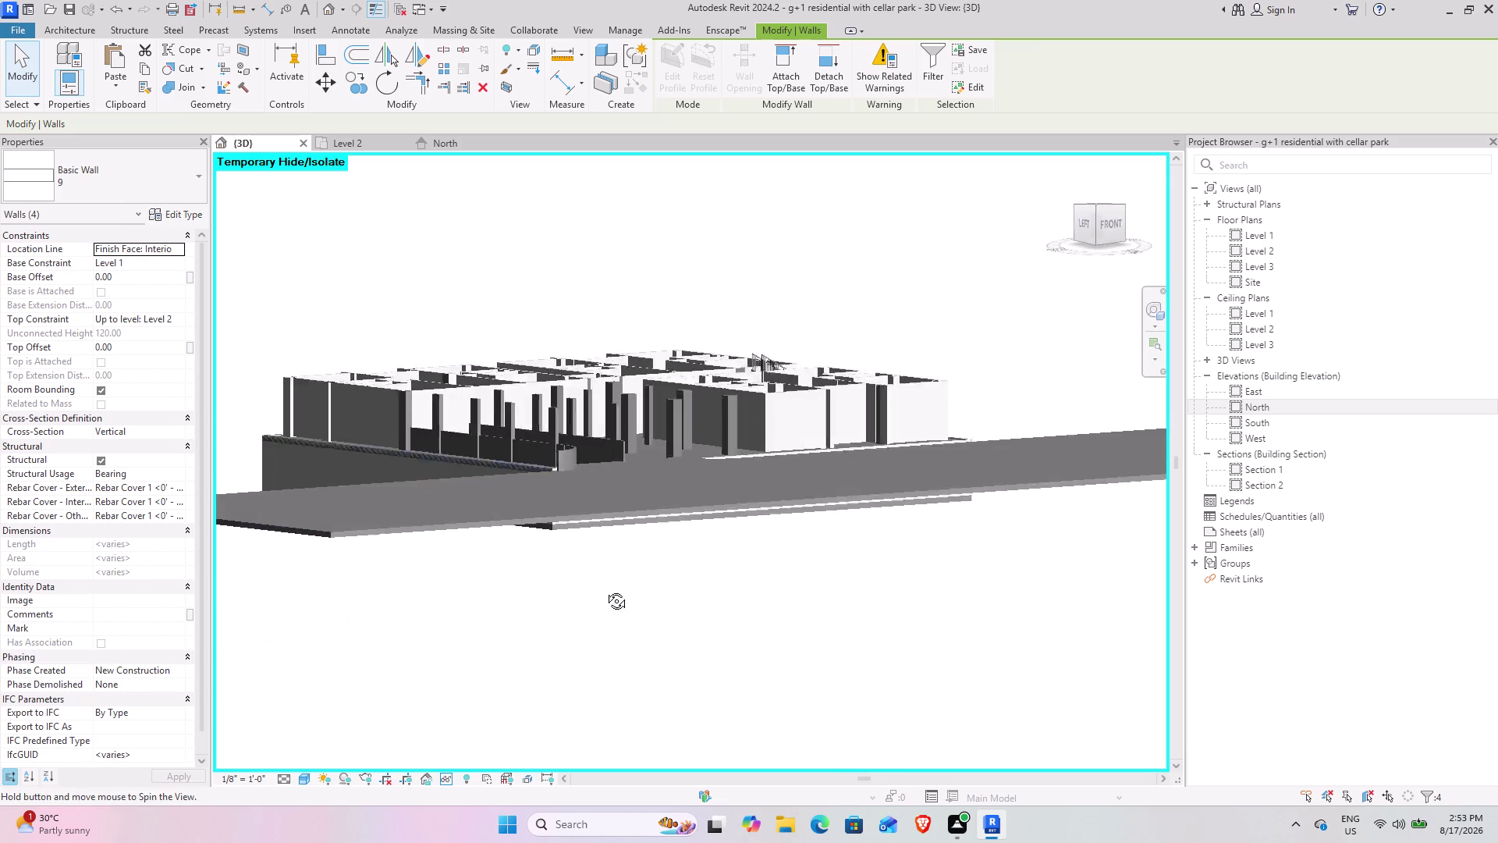
middle_drag(624, 585, 512, 607)
Undo and redo, then paste the four walls aligned to Level 2 again.
key(ctrl+z)
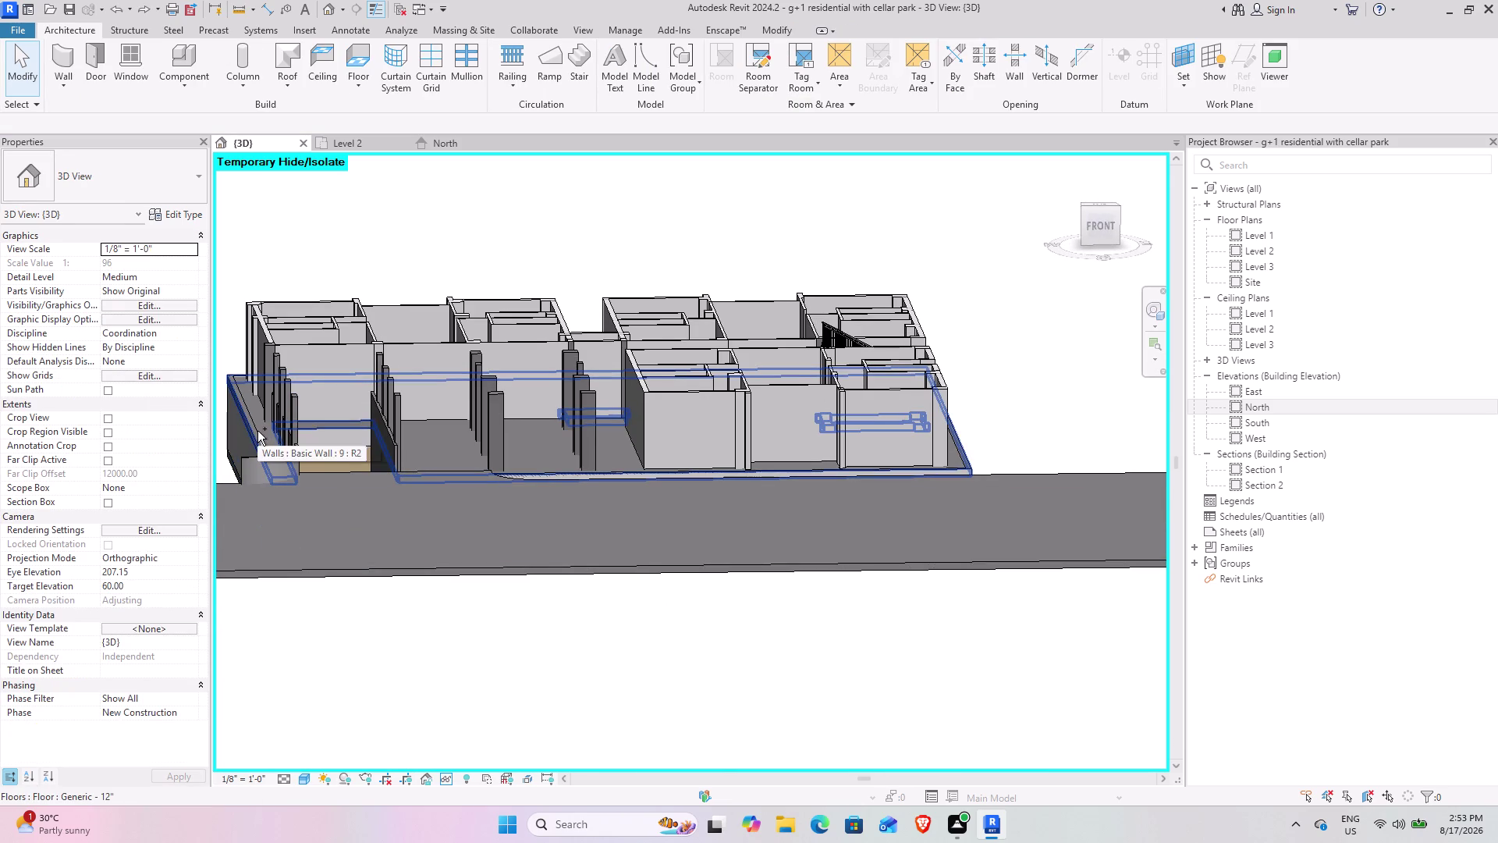
key(ctrl+y)
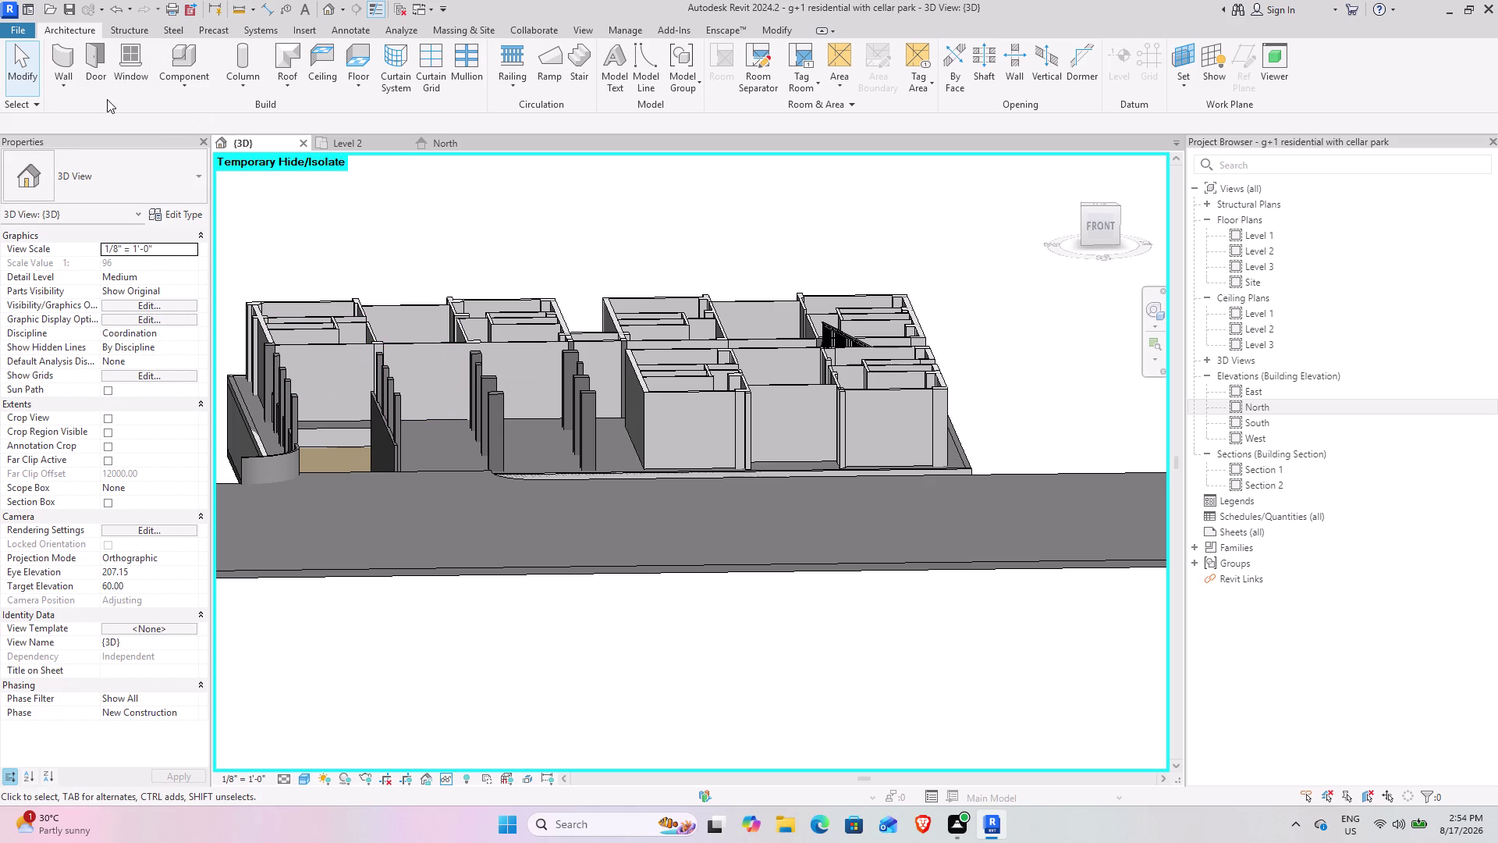
click(773, 28)
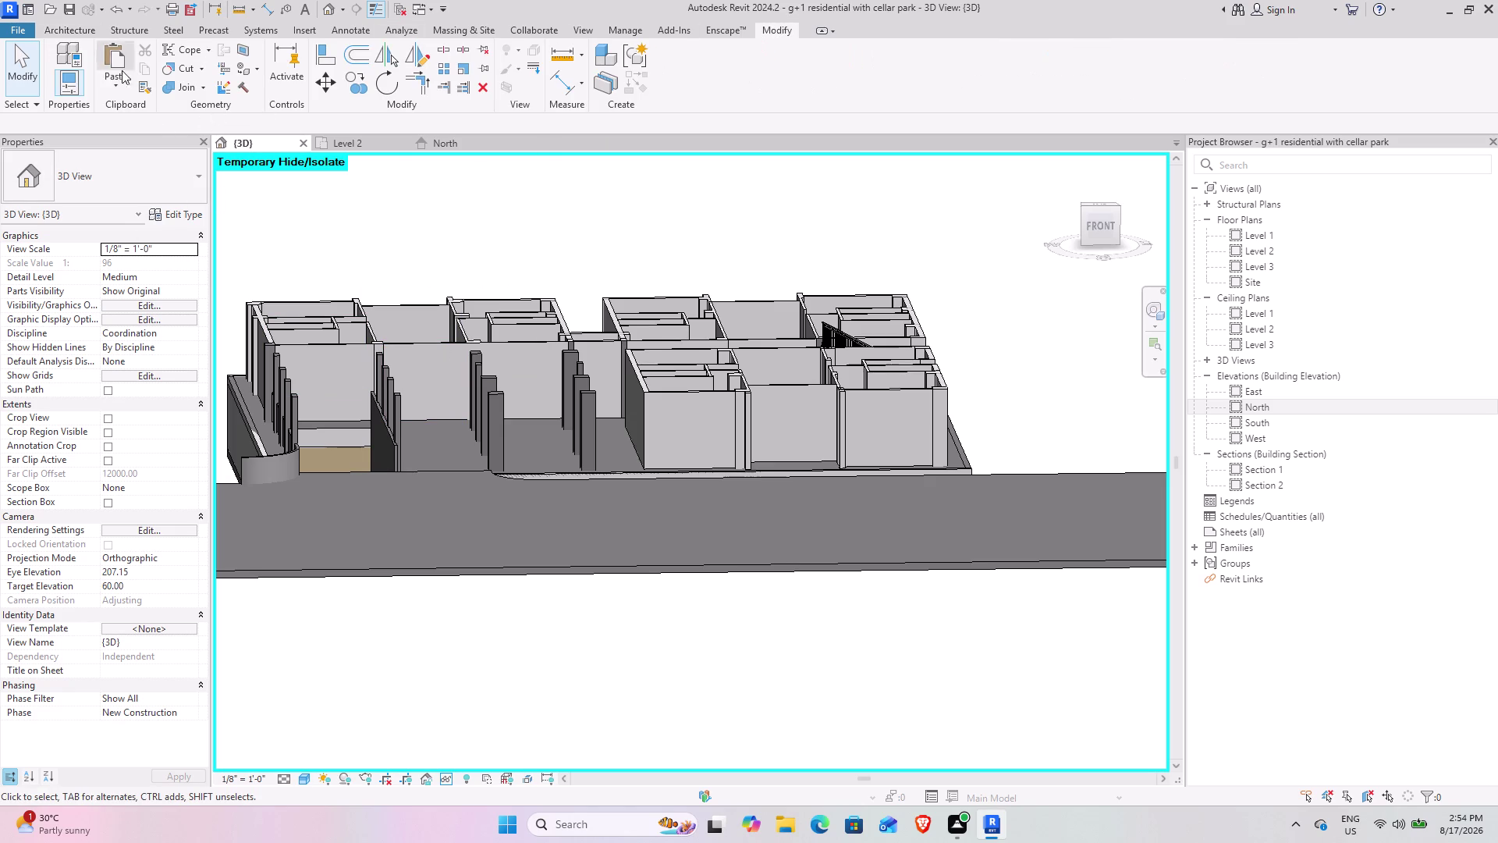
click(120, 77)
click(137, 152)
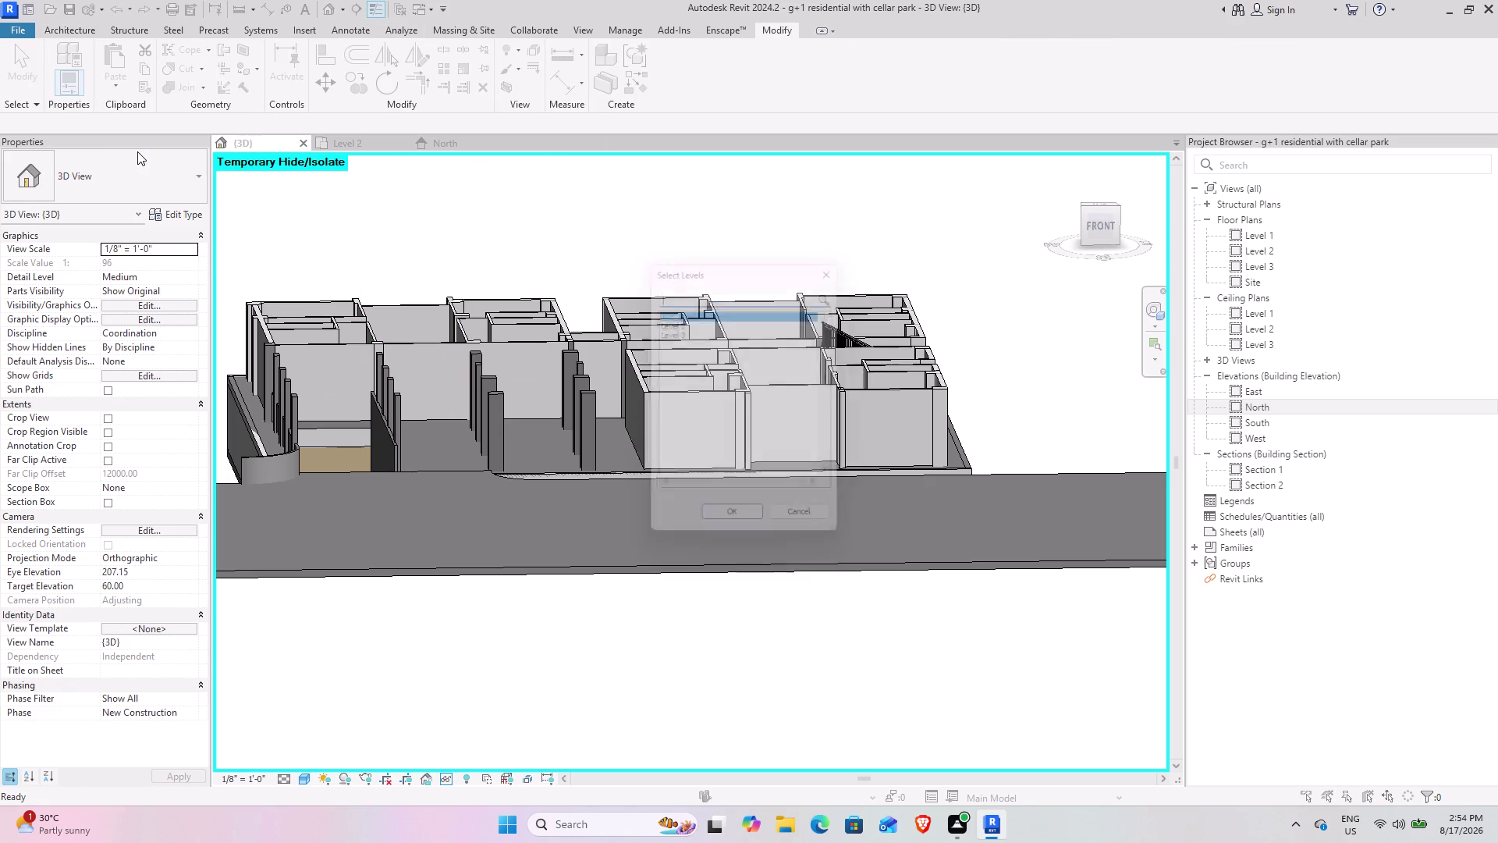
click(668, 327)
click(736, 523)
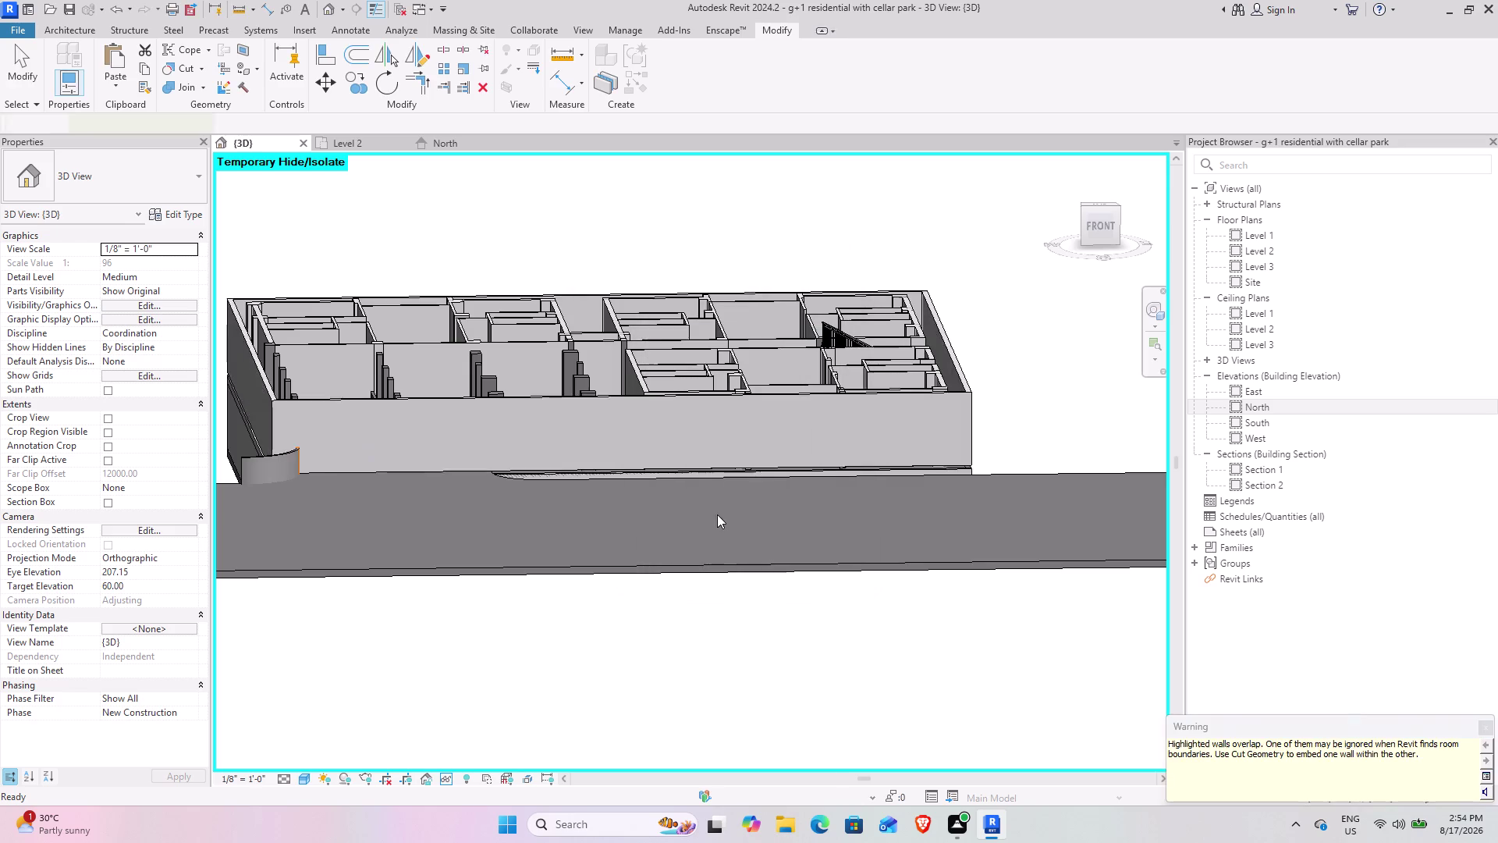
scroll(down, 3)
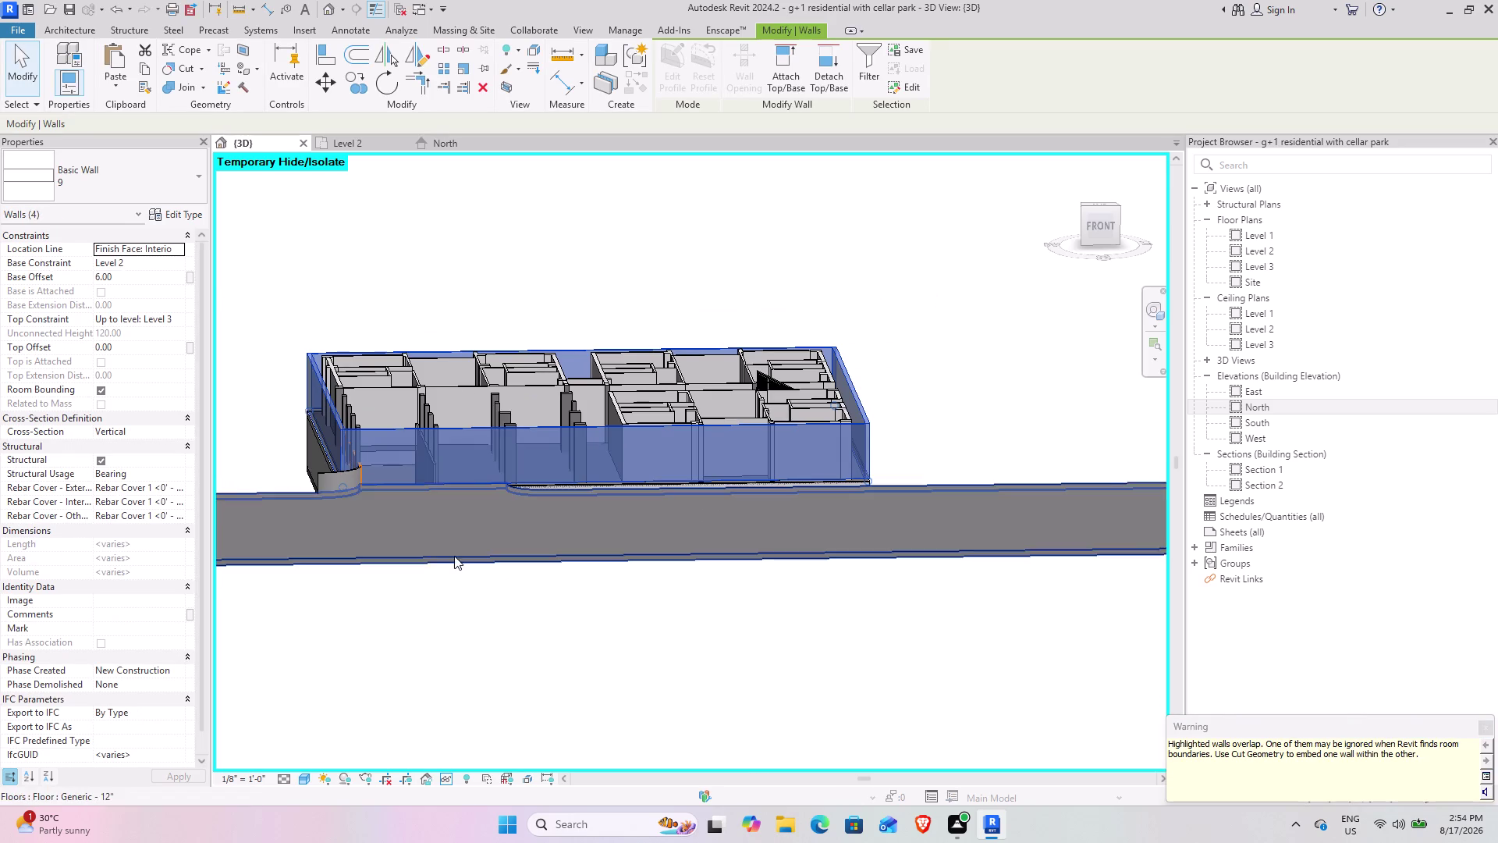
middle_drag(444, 606, 636, 726)
middle_drag(466, 666, 506, 649)
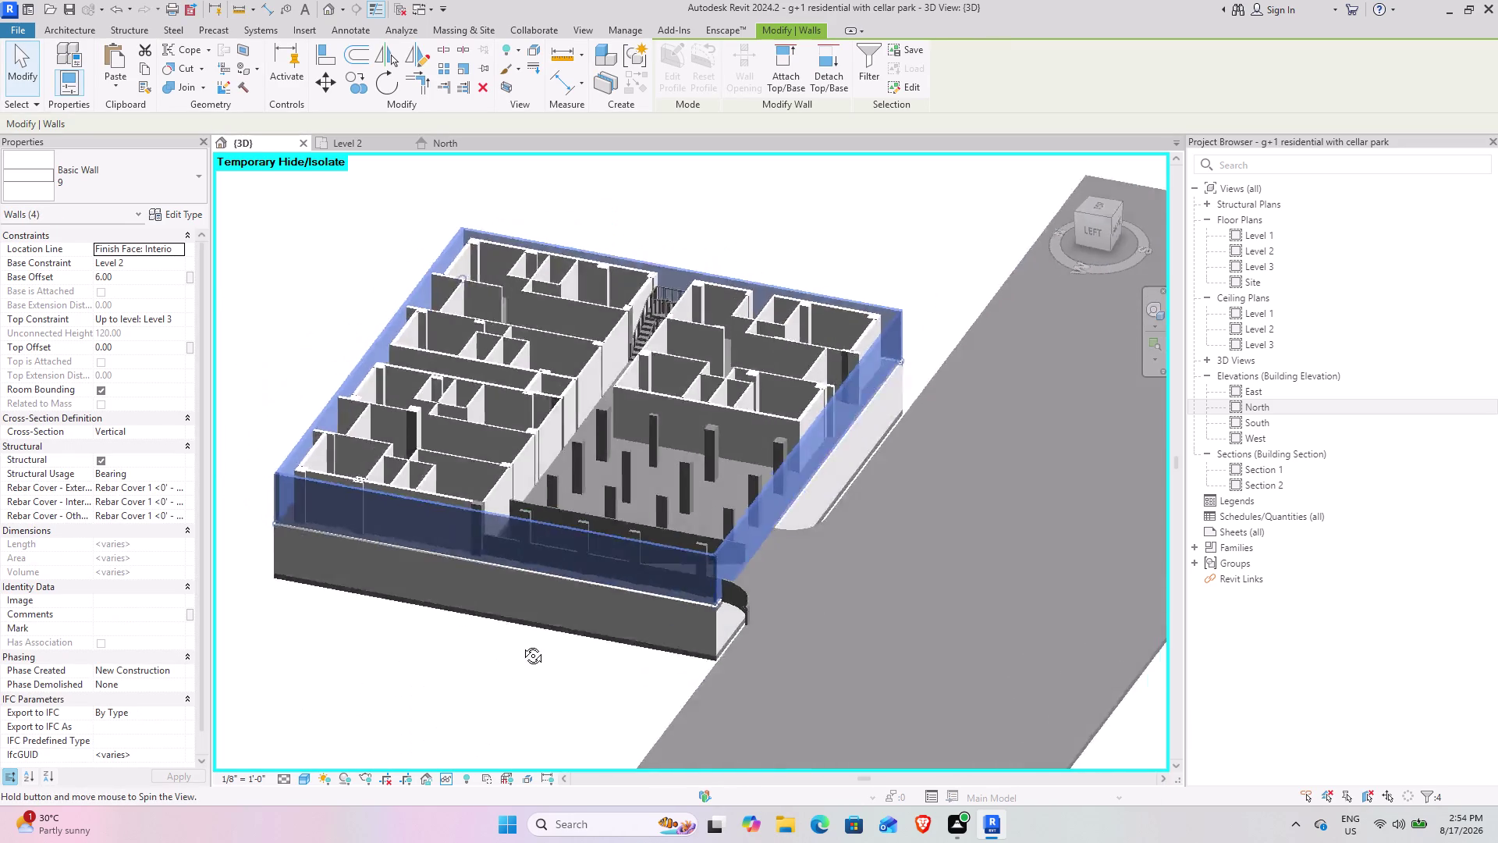
middle_drag(506, 649, 475, 644)
click(458, 647)
scroll(up, 3)
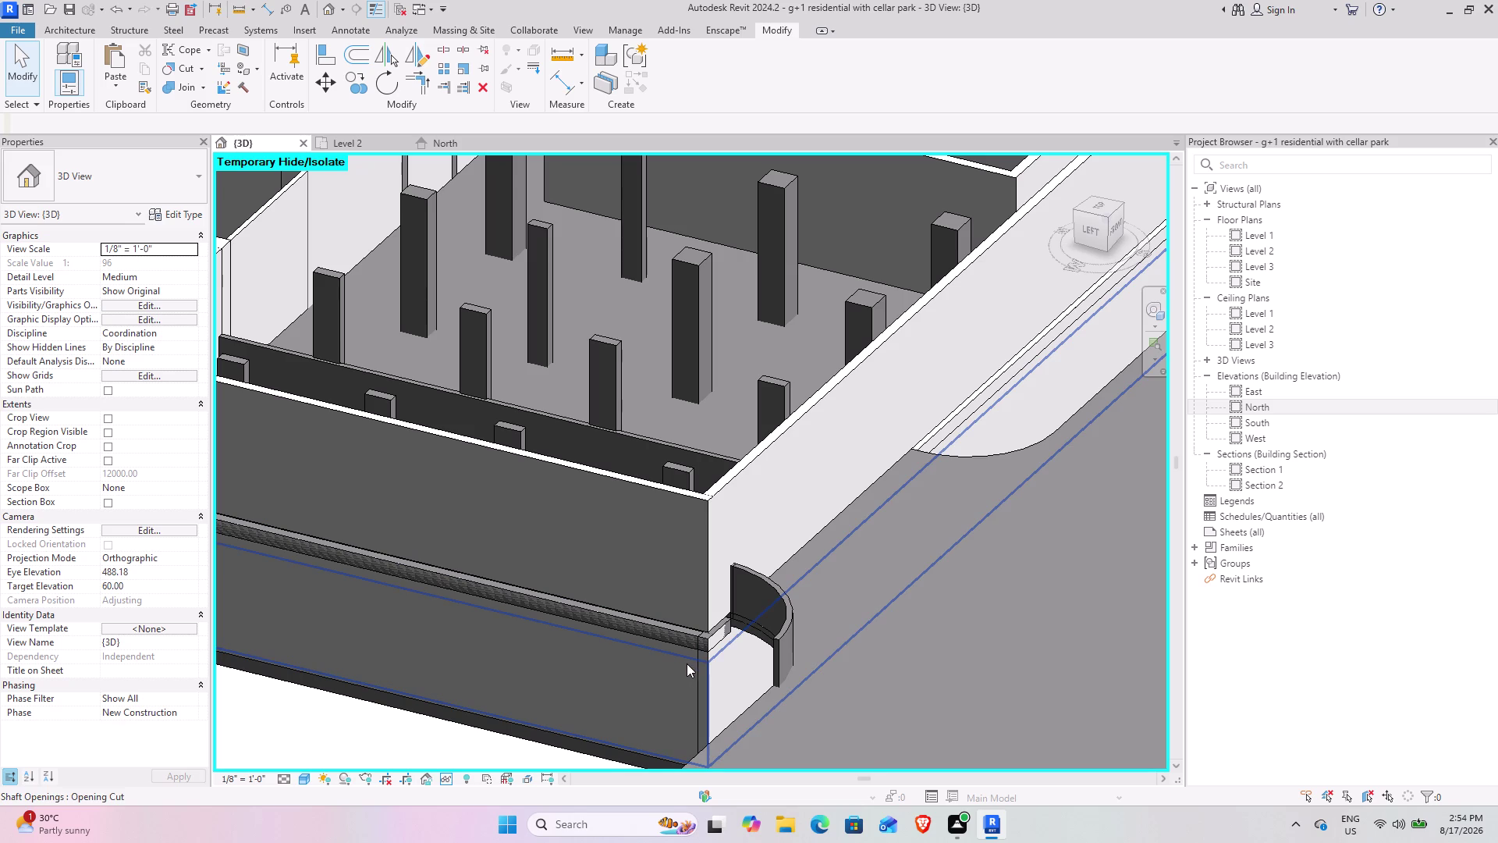
click(669, 637)
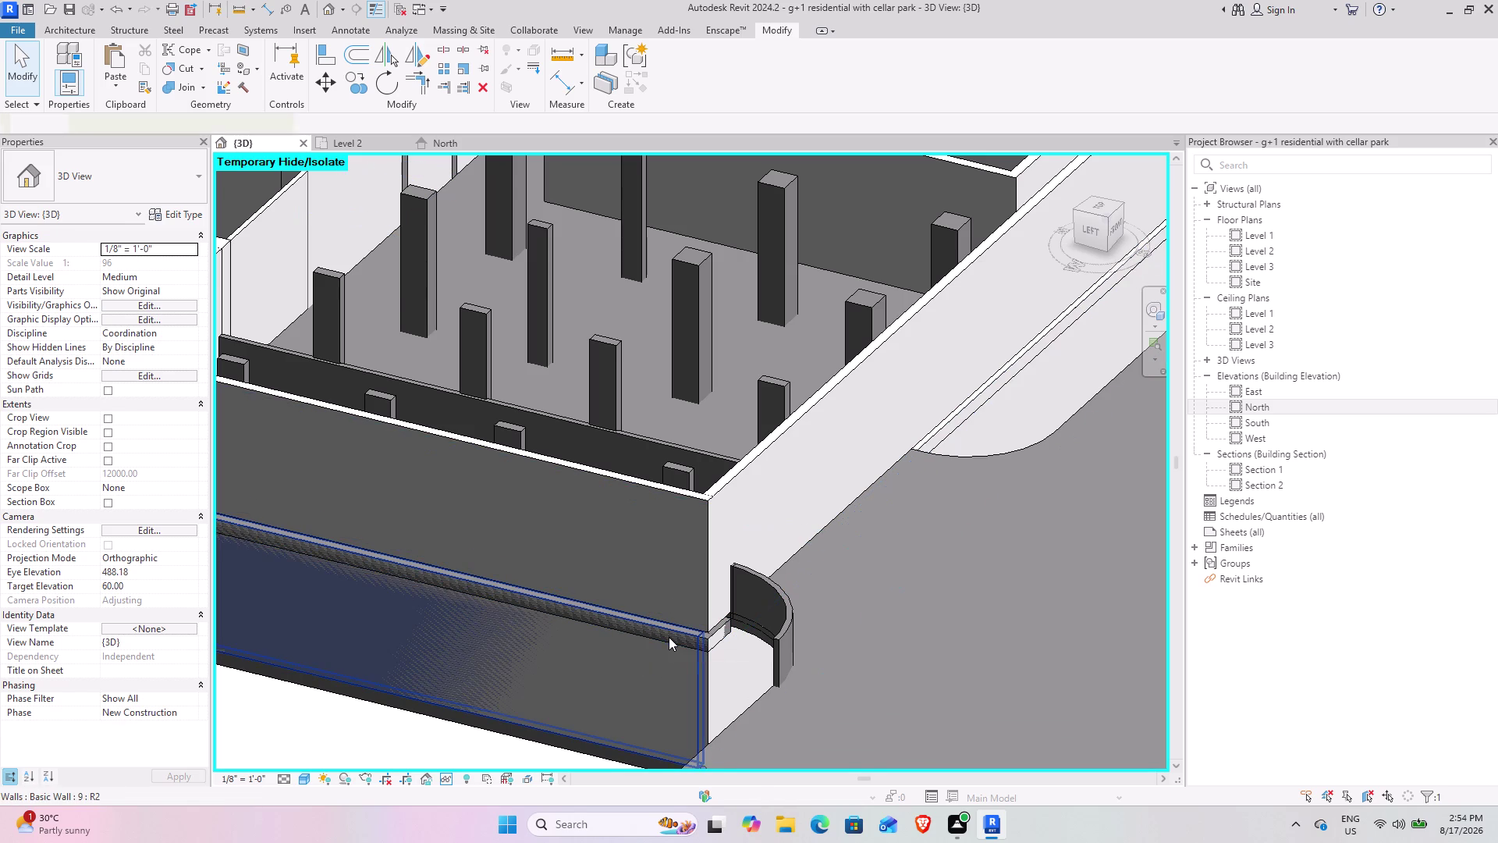
scroll(down, 3)
middle_drag(330, 628, 444, 606)
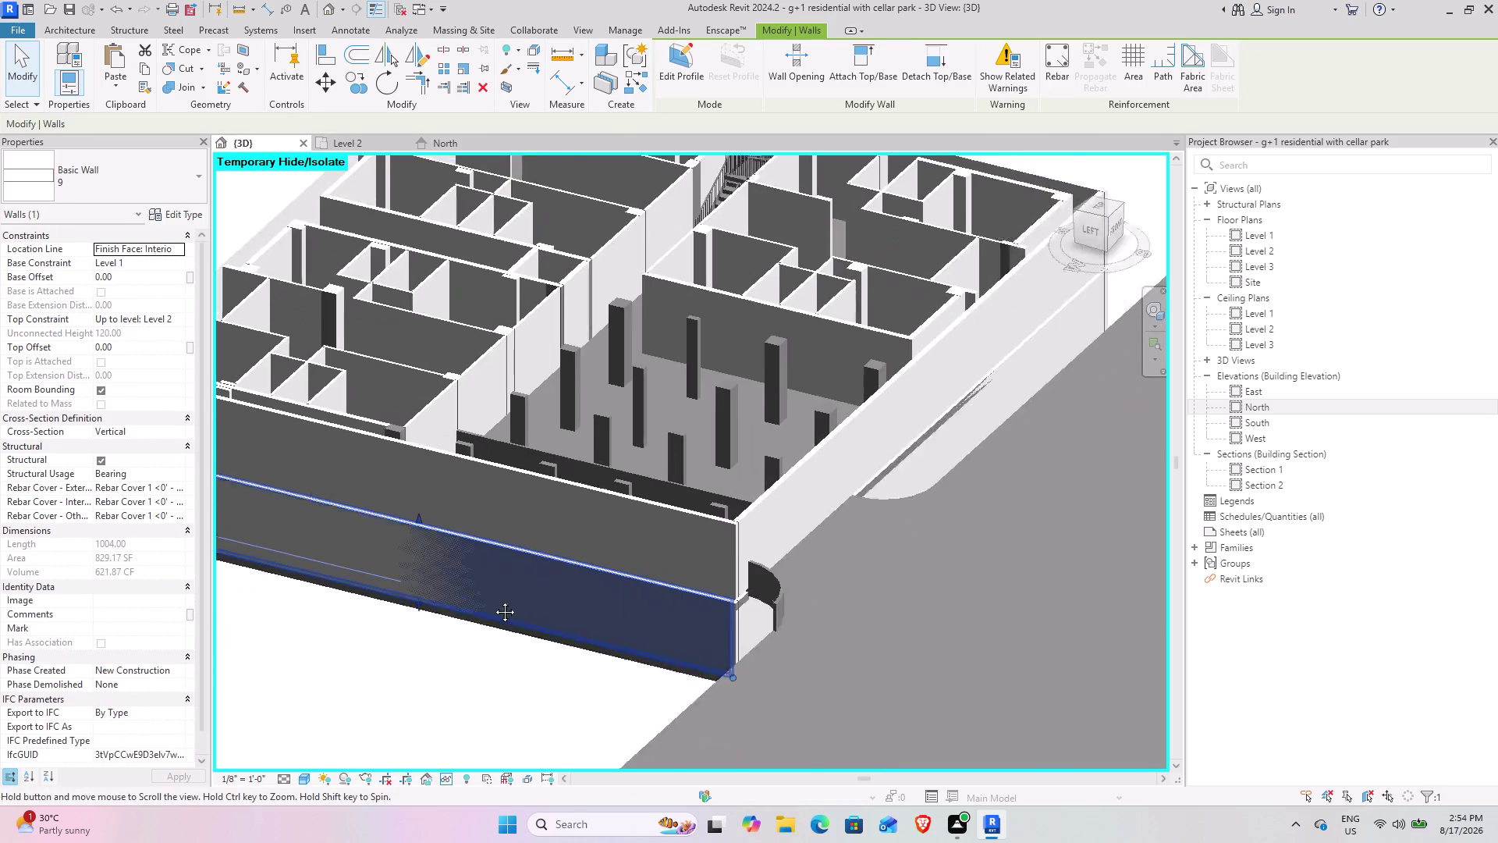
middle_drag(445, 606, 641, 600)
scroll(down, 3)
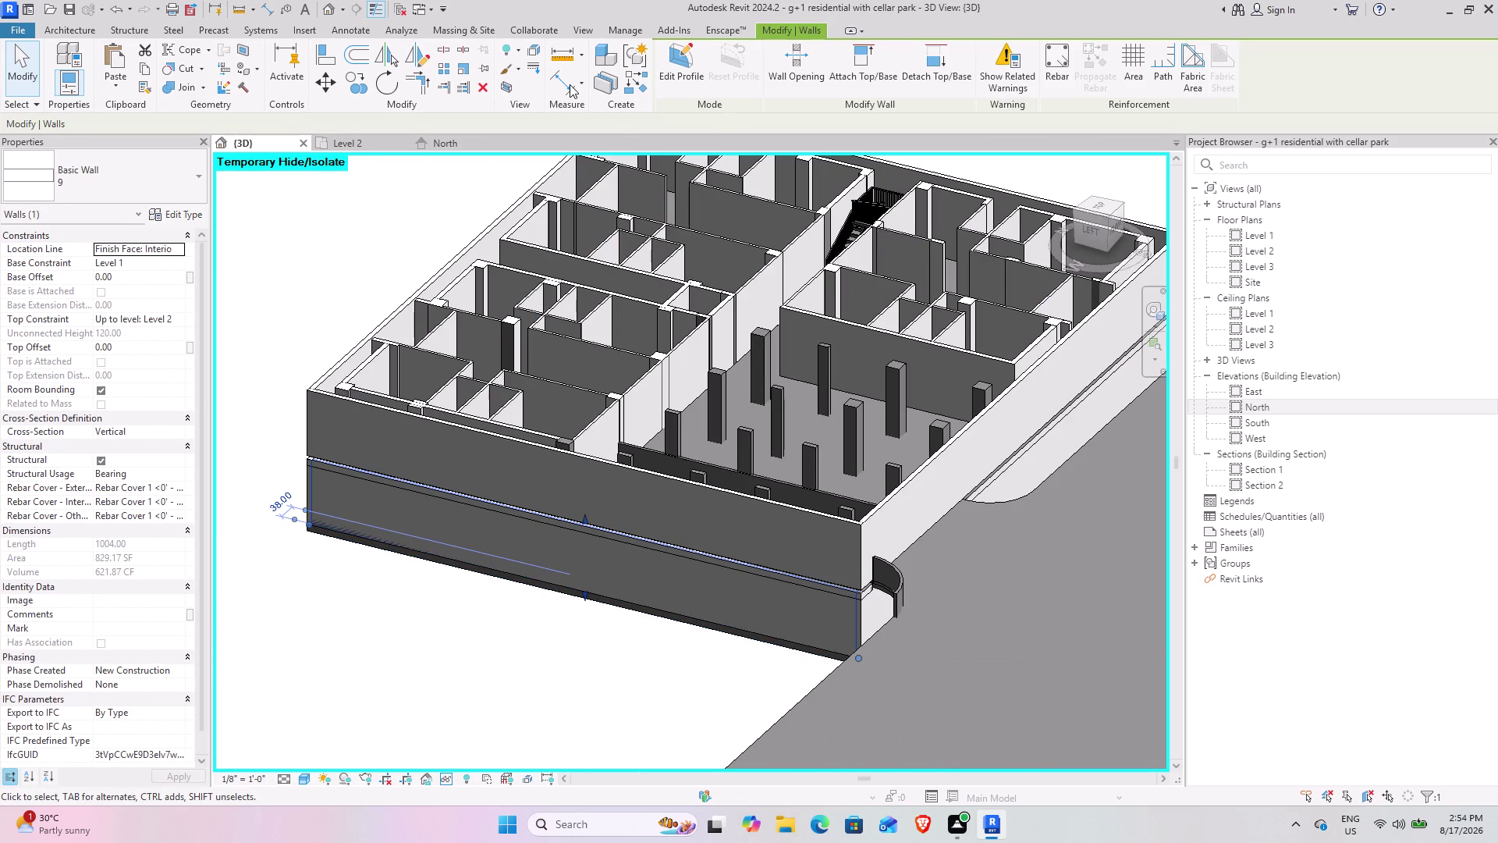
click(474, 91)
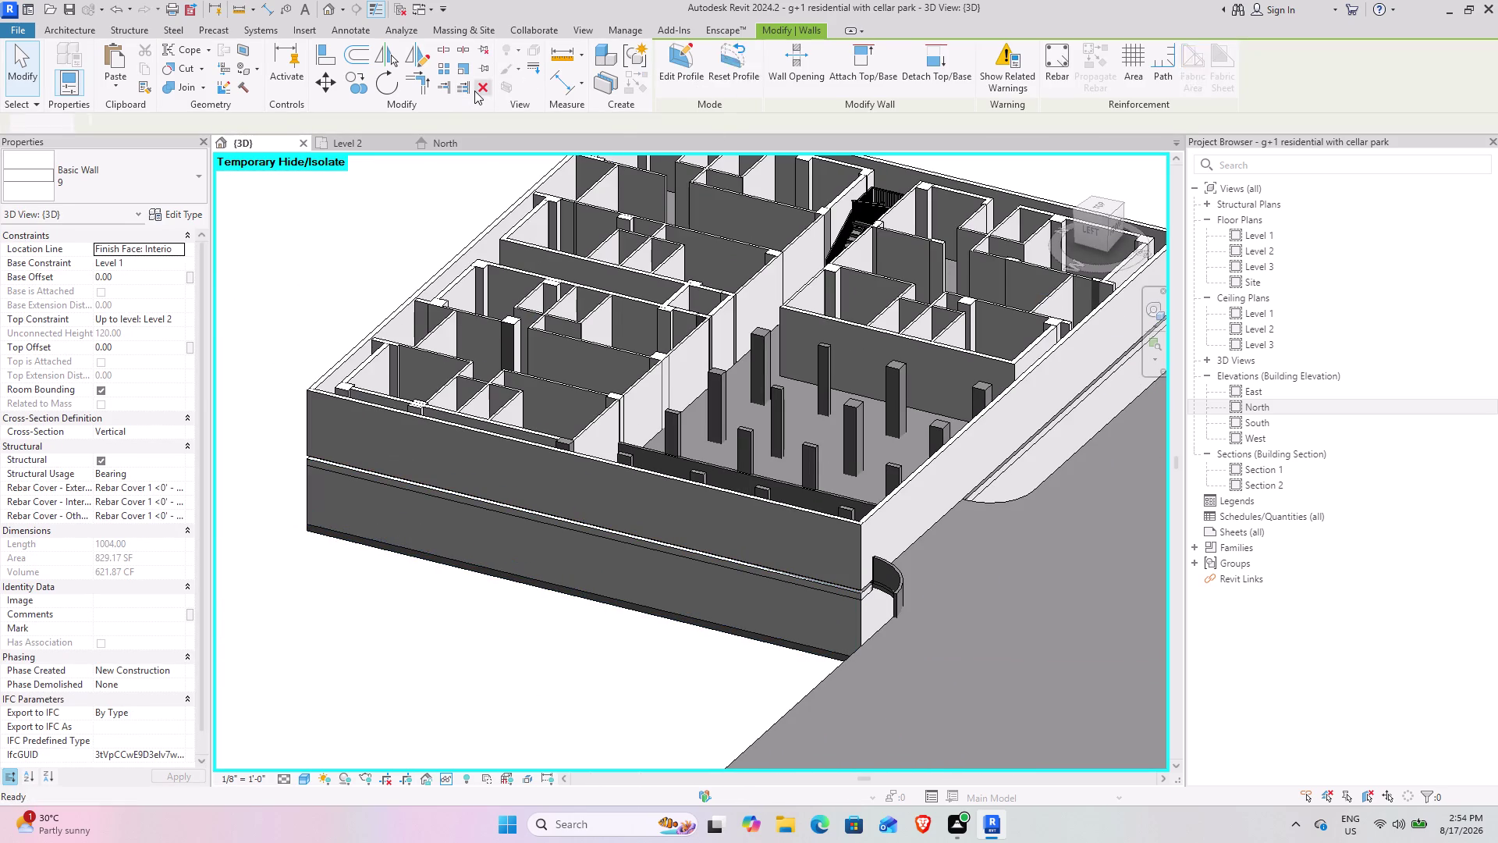
scroll(down, 3)
scroll(up, 3)
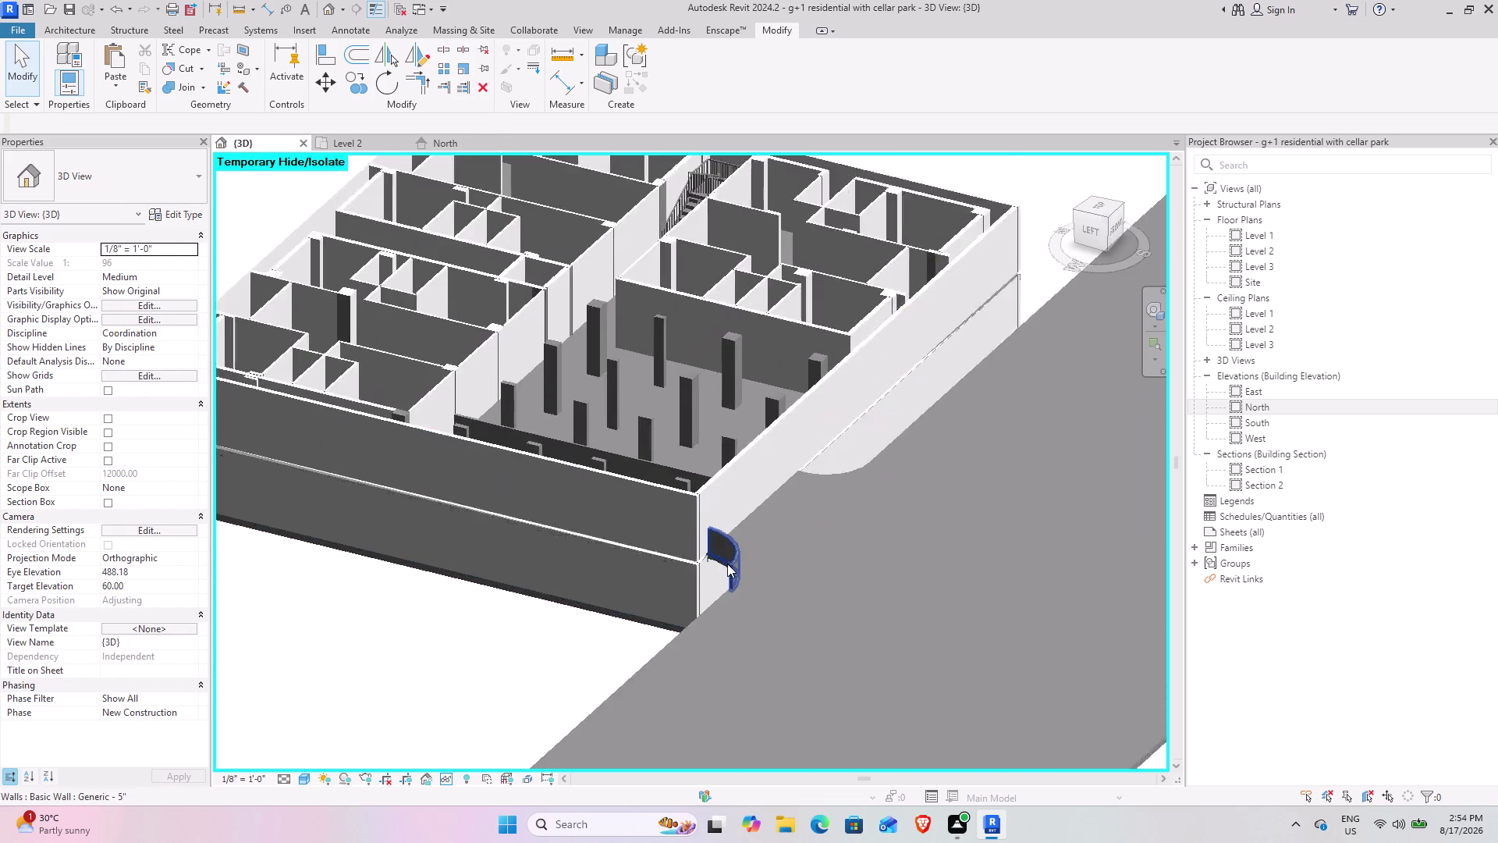
scroll(up, 3)
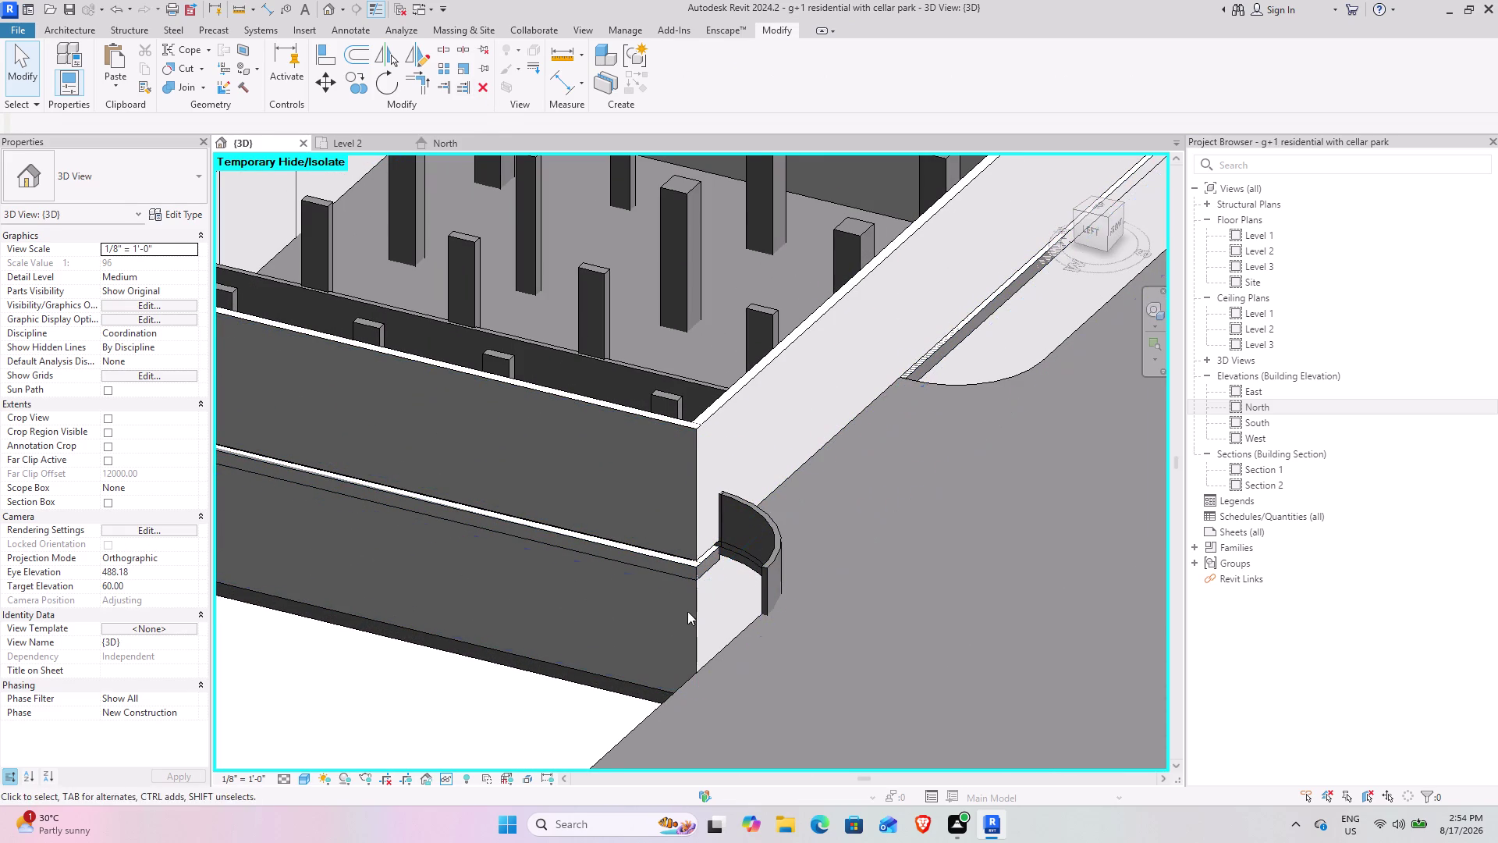
click(707, 565)
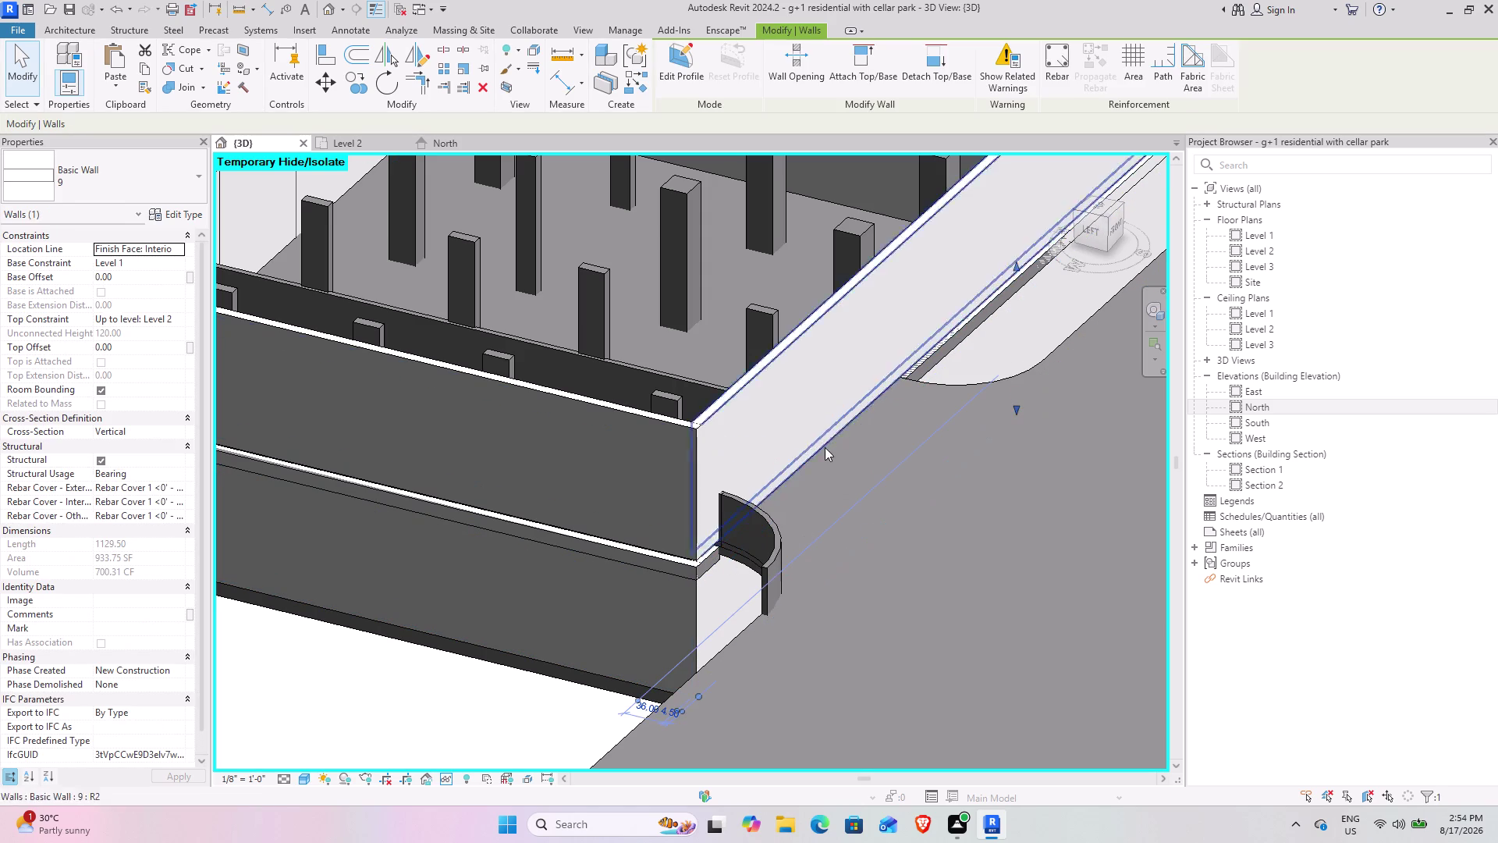
click(489, 86)
scroll(down, 3)
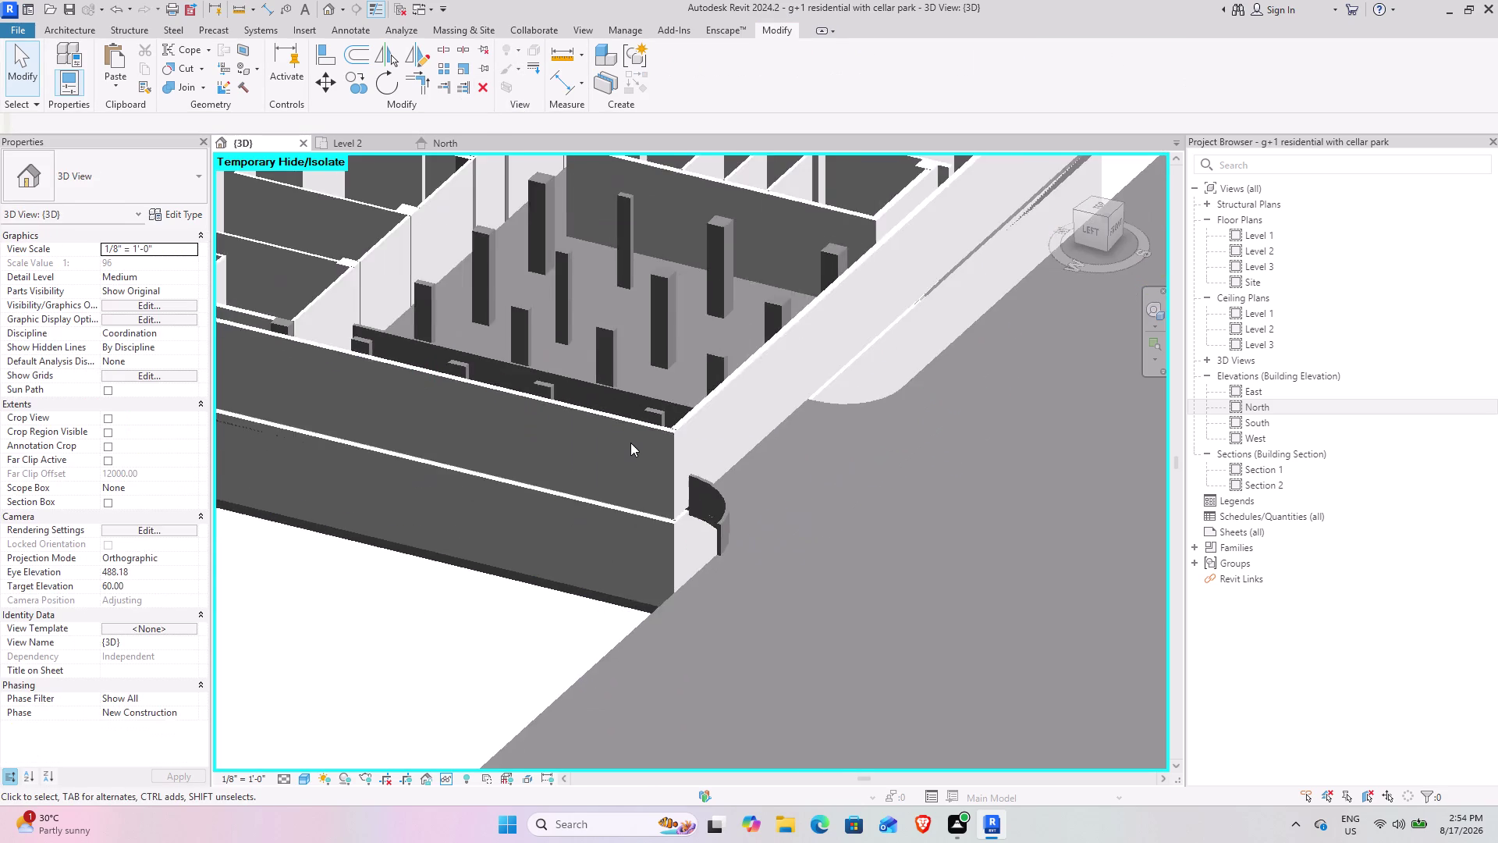
scroll(down, 3)
middle_drag(494, 496, 762, 450)
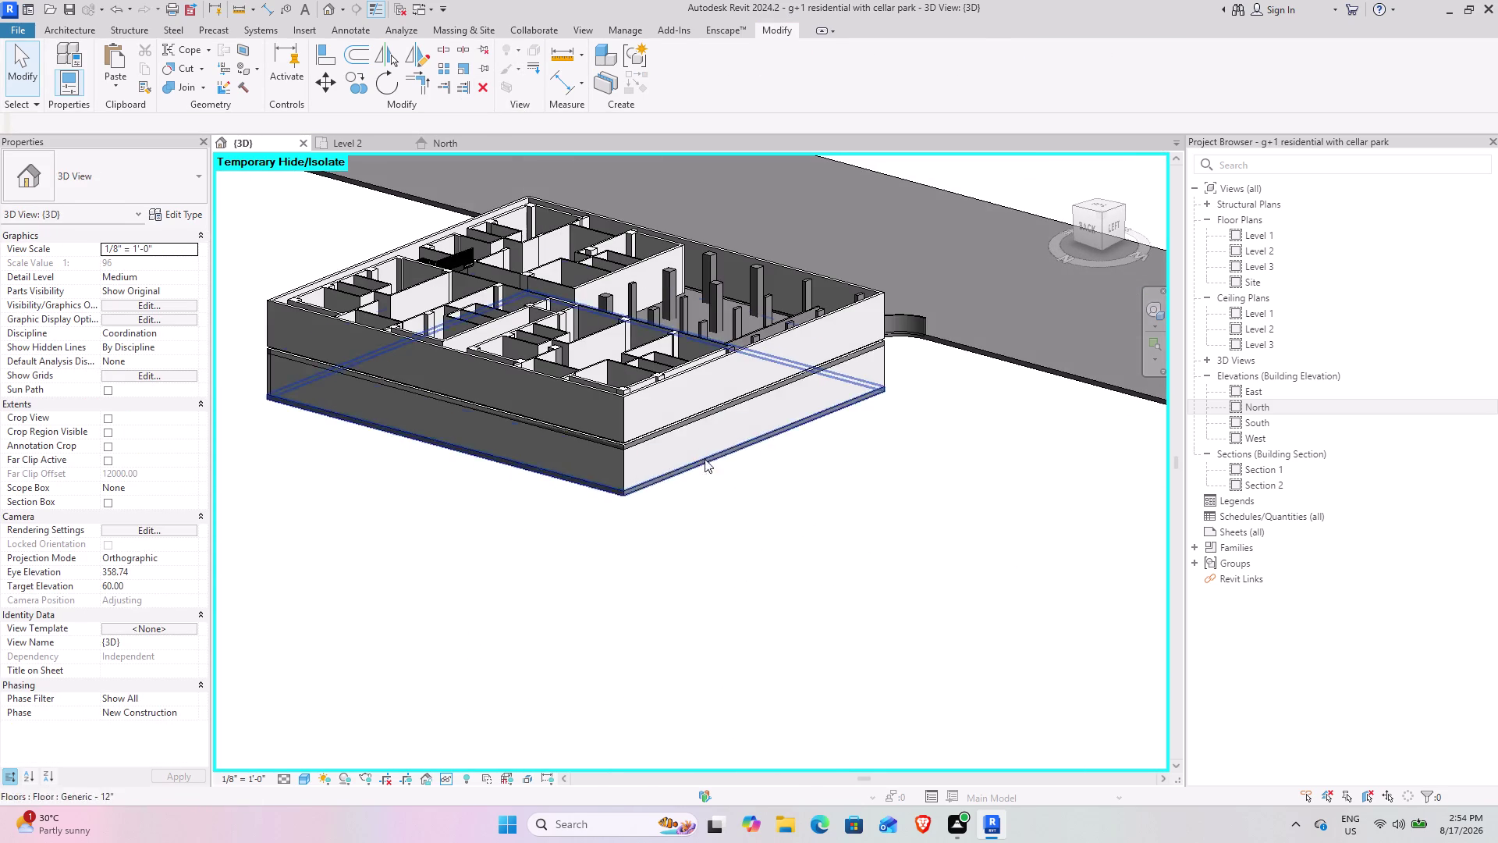
click(615, 448)
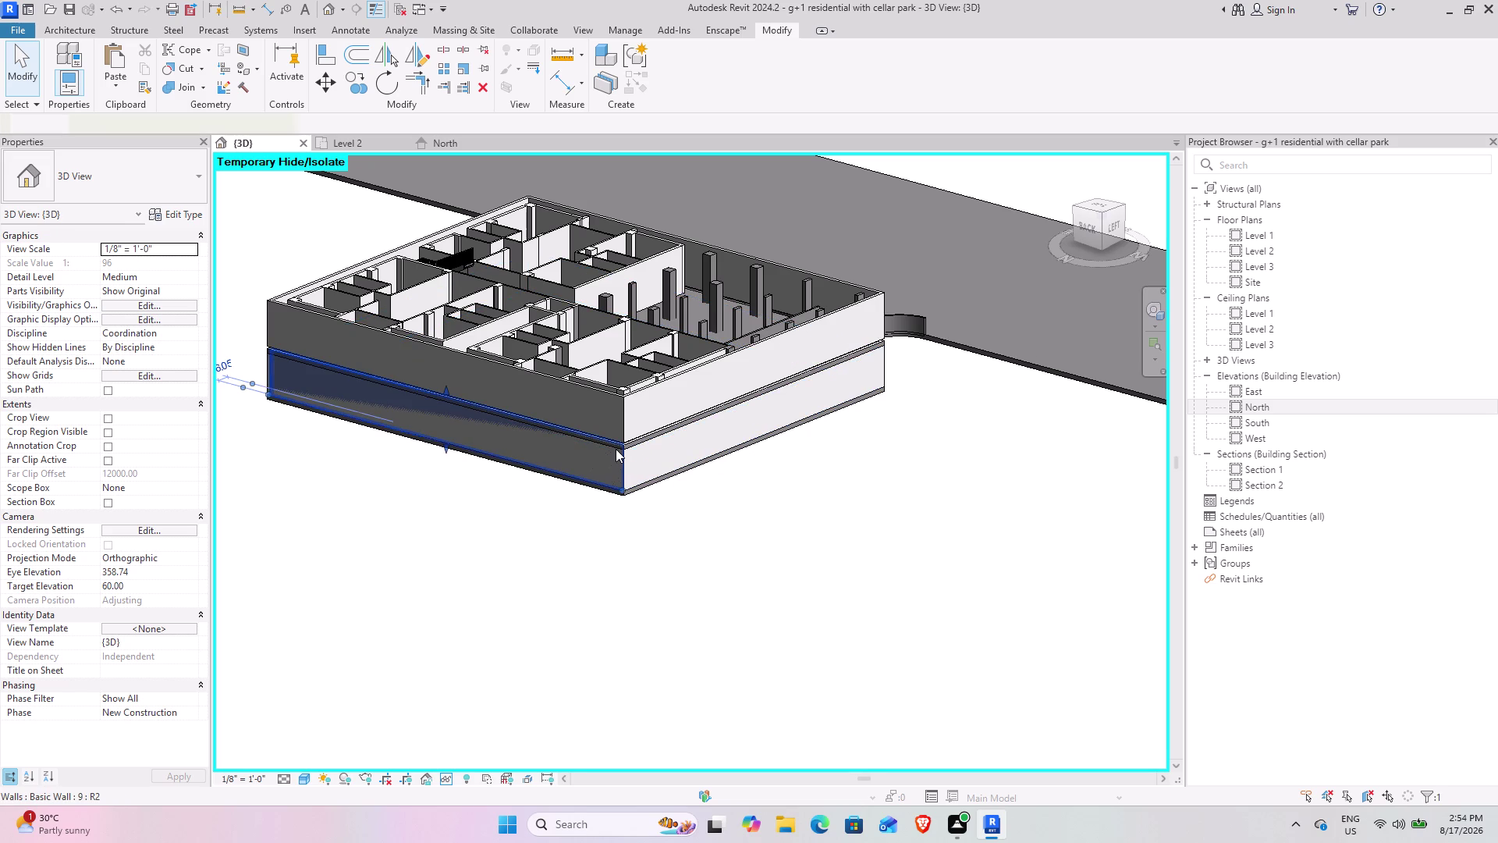
click(489, 90)
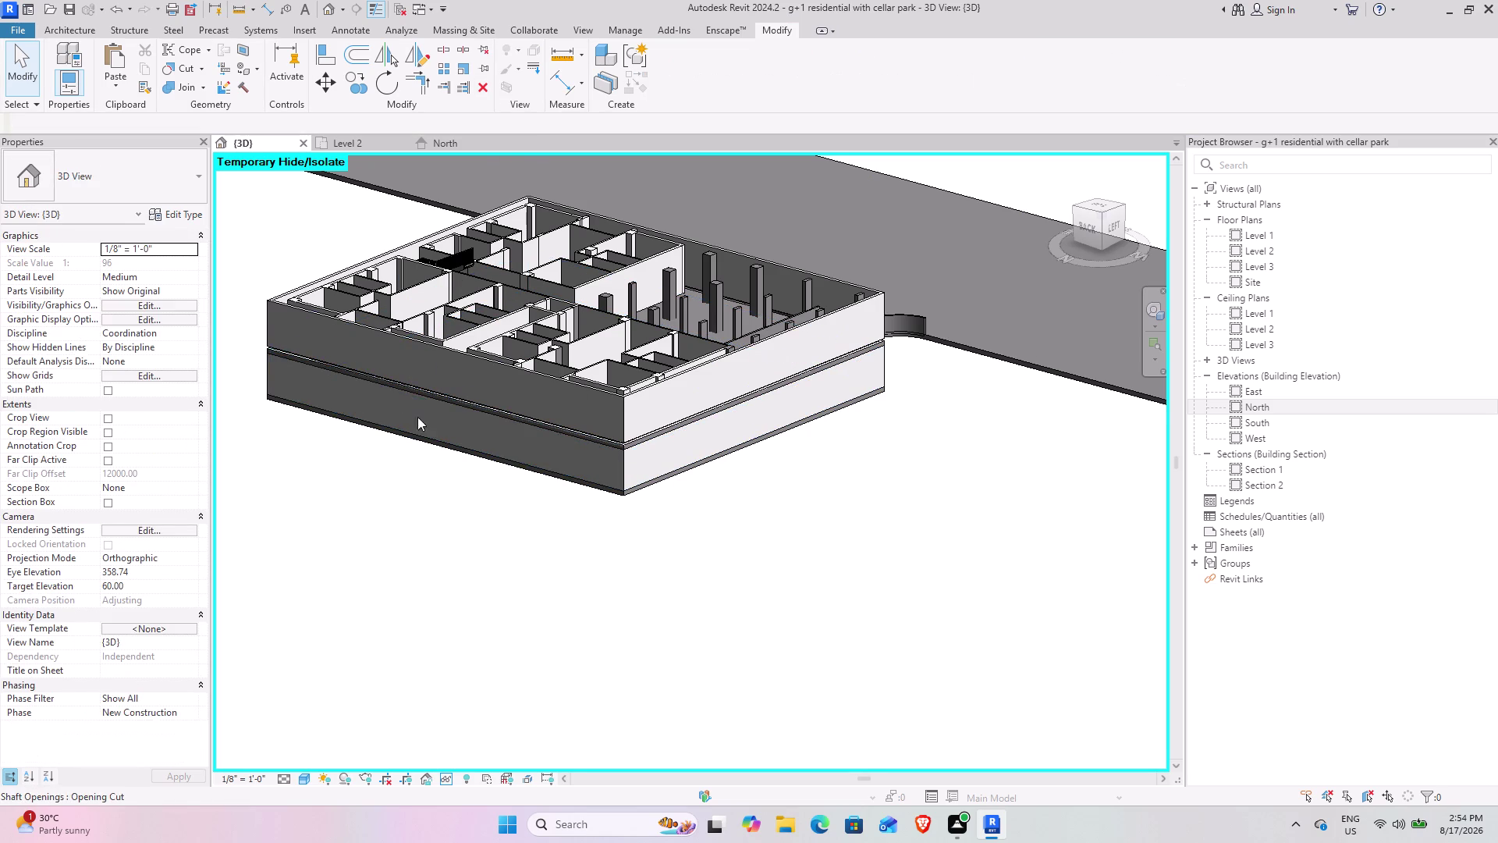
middle_drag(419, 426, 749, 416)
click(607, 446)
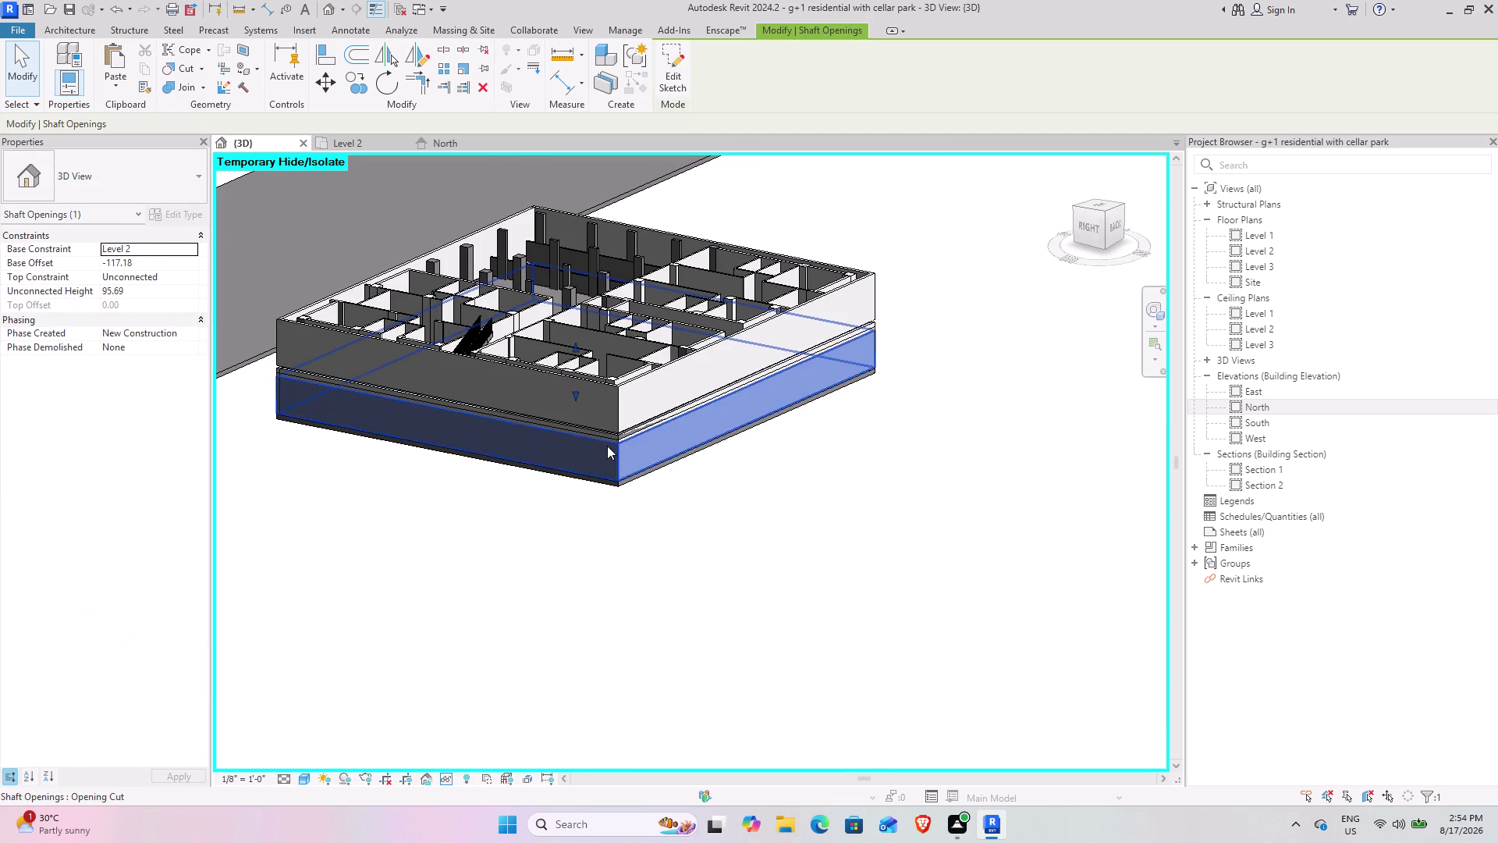
click(508, 525)
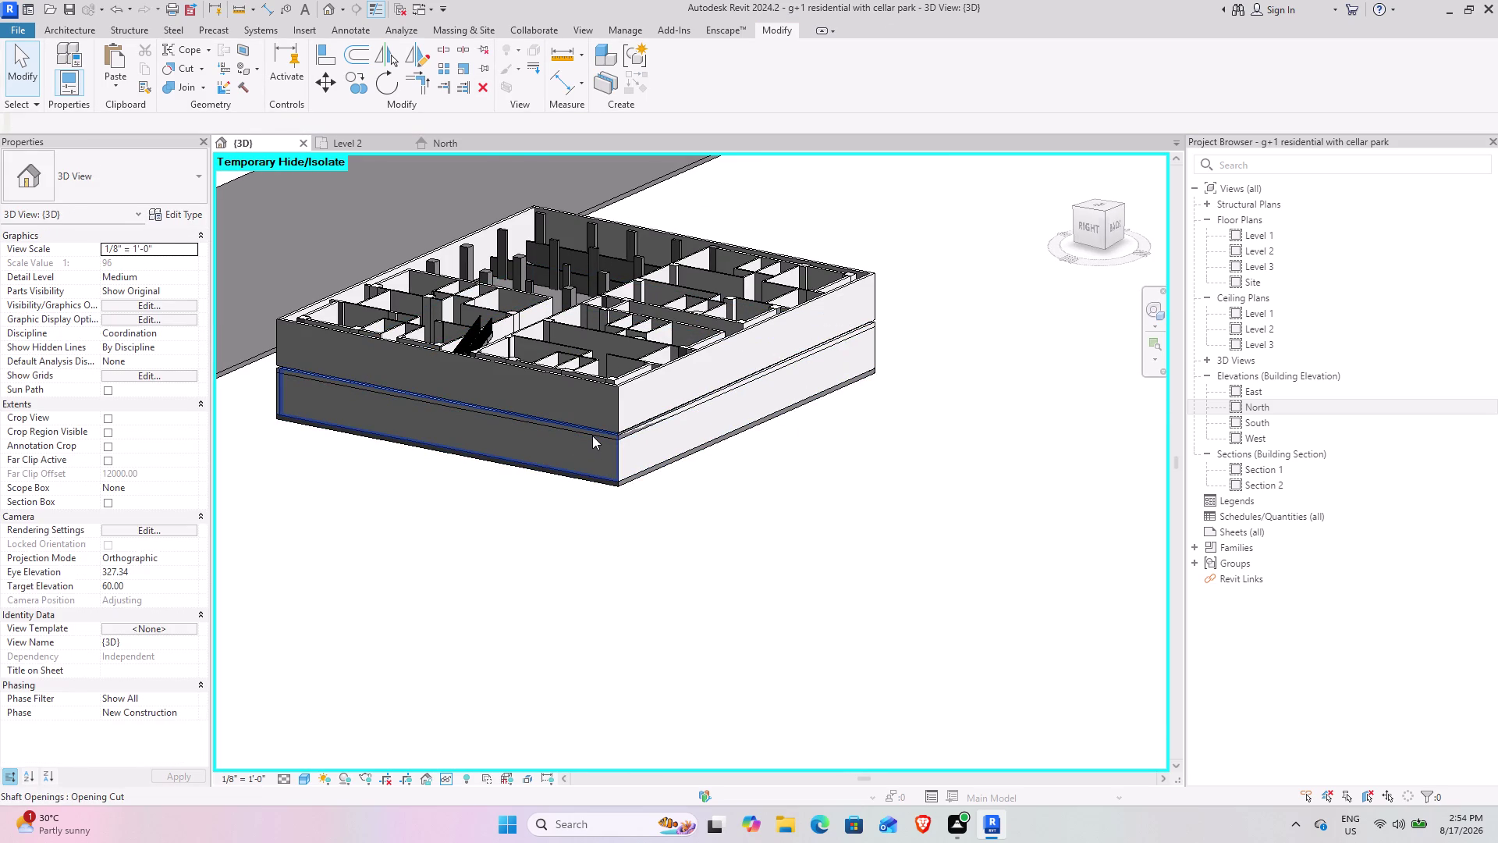
click(592, 436)
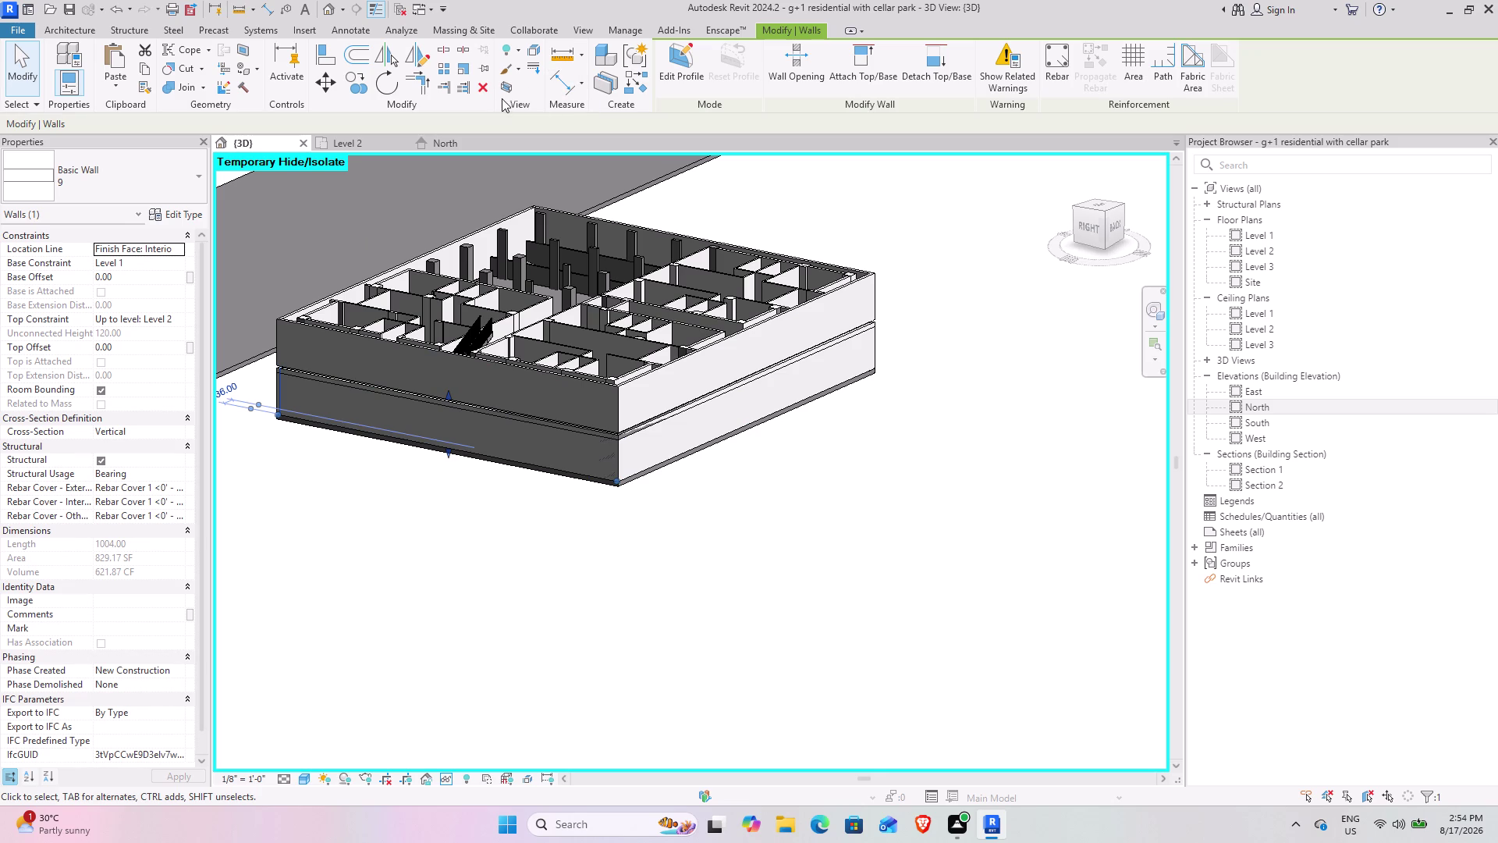
click(487, 89)
scroll(down, 3)
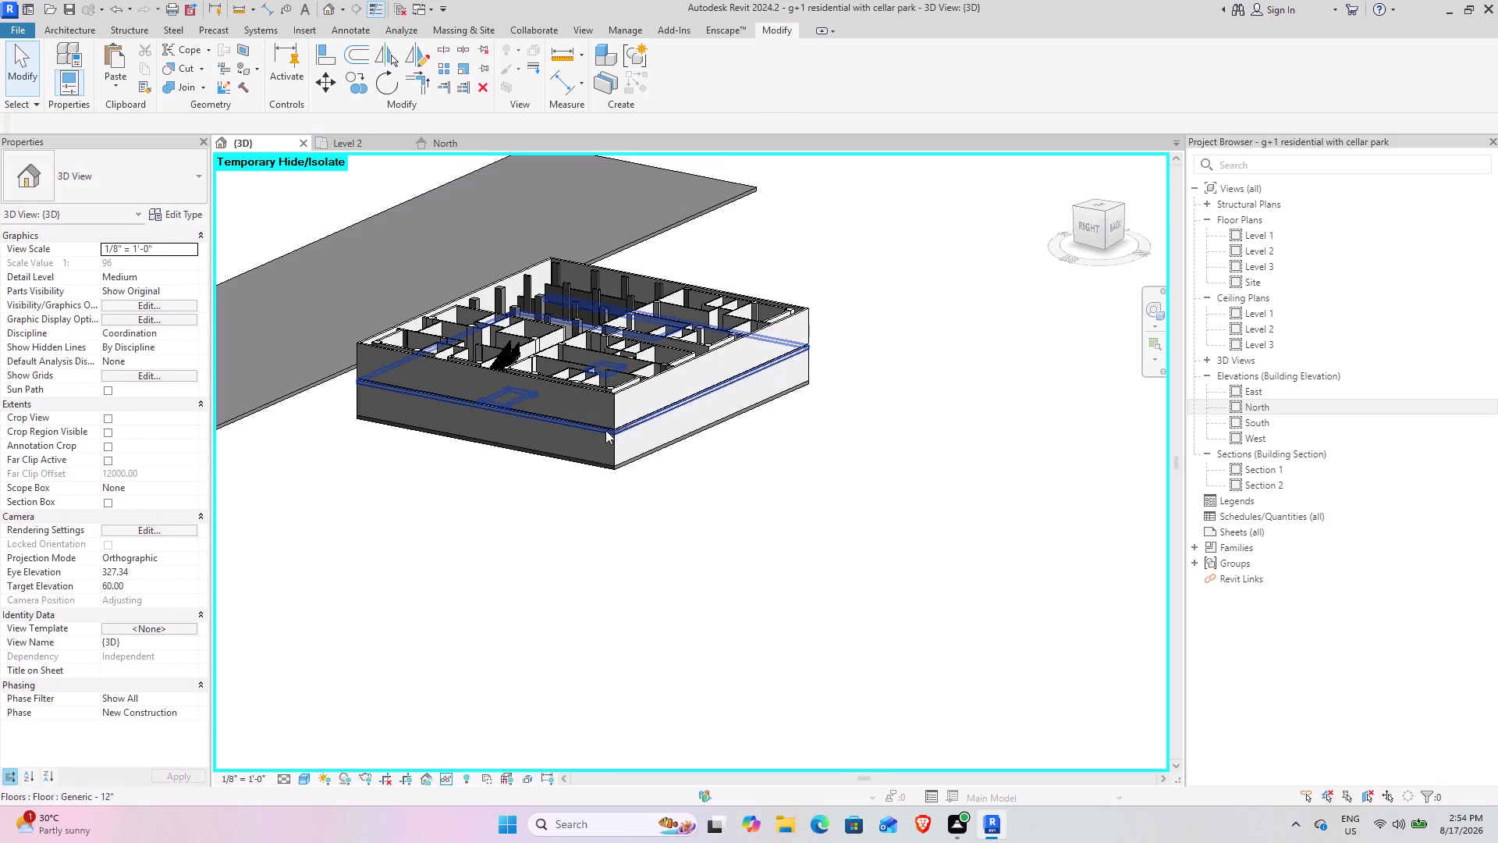
scroll(up, 3)
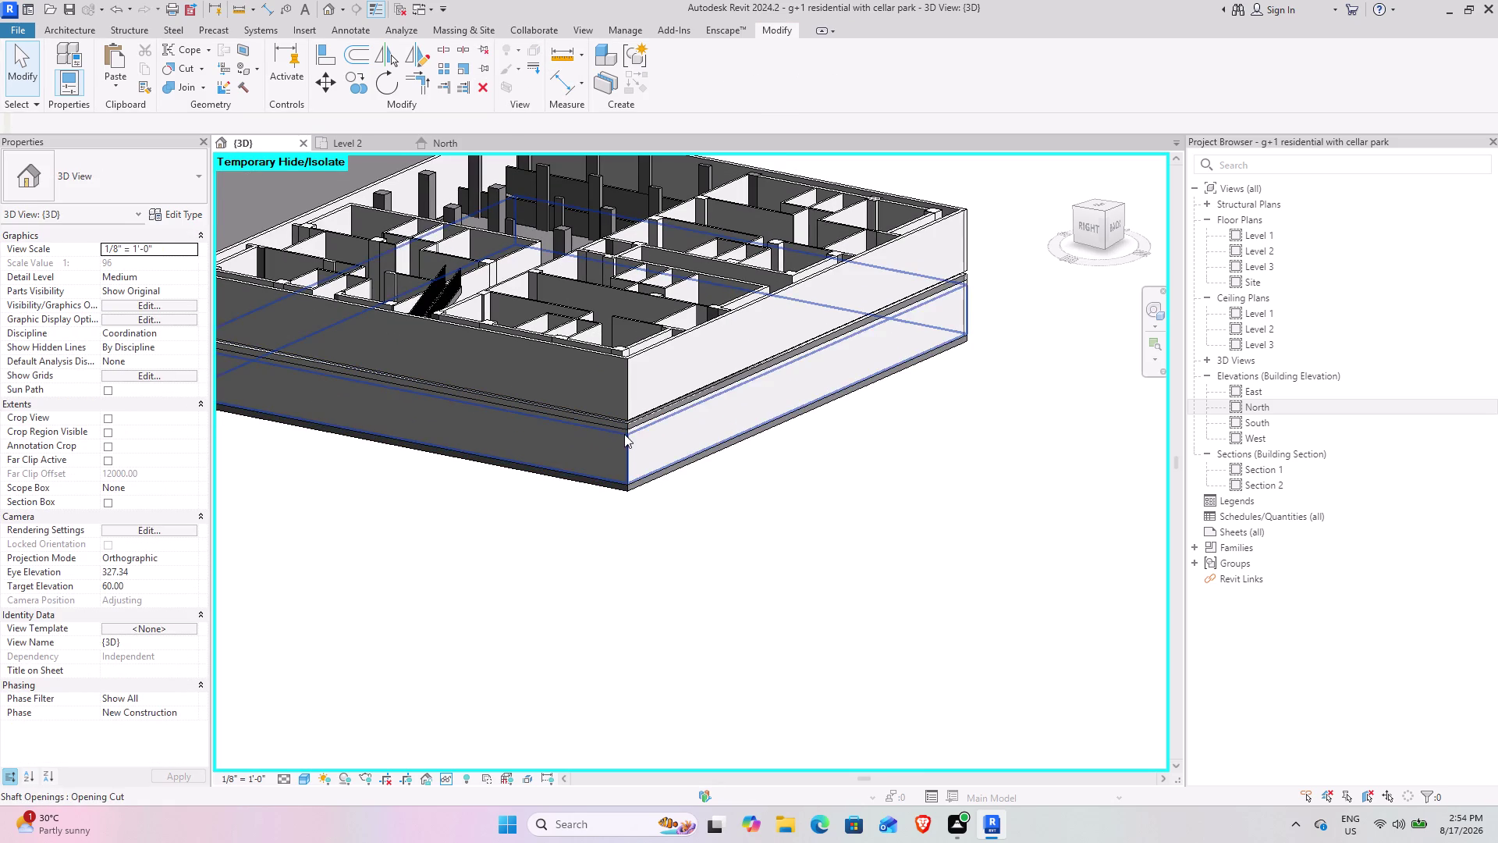
click(619, 449)
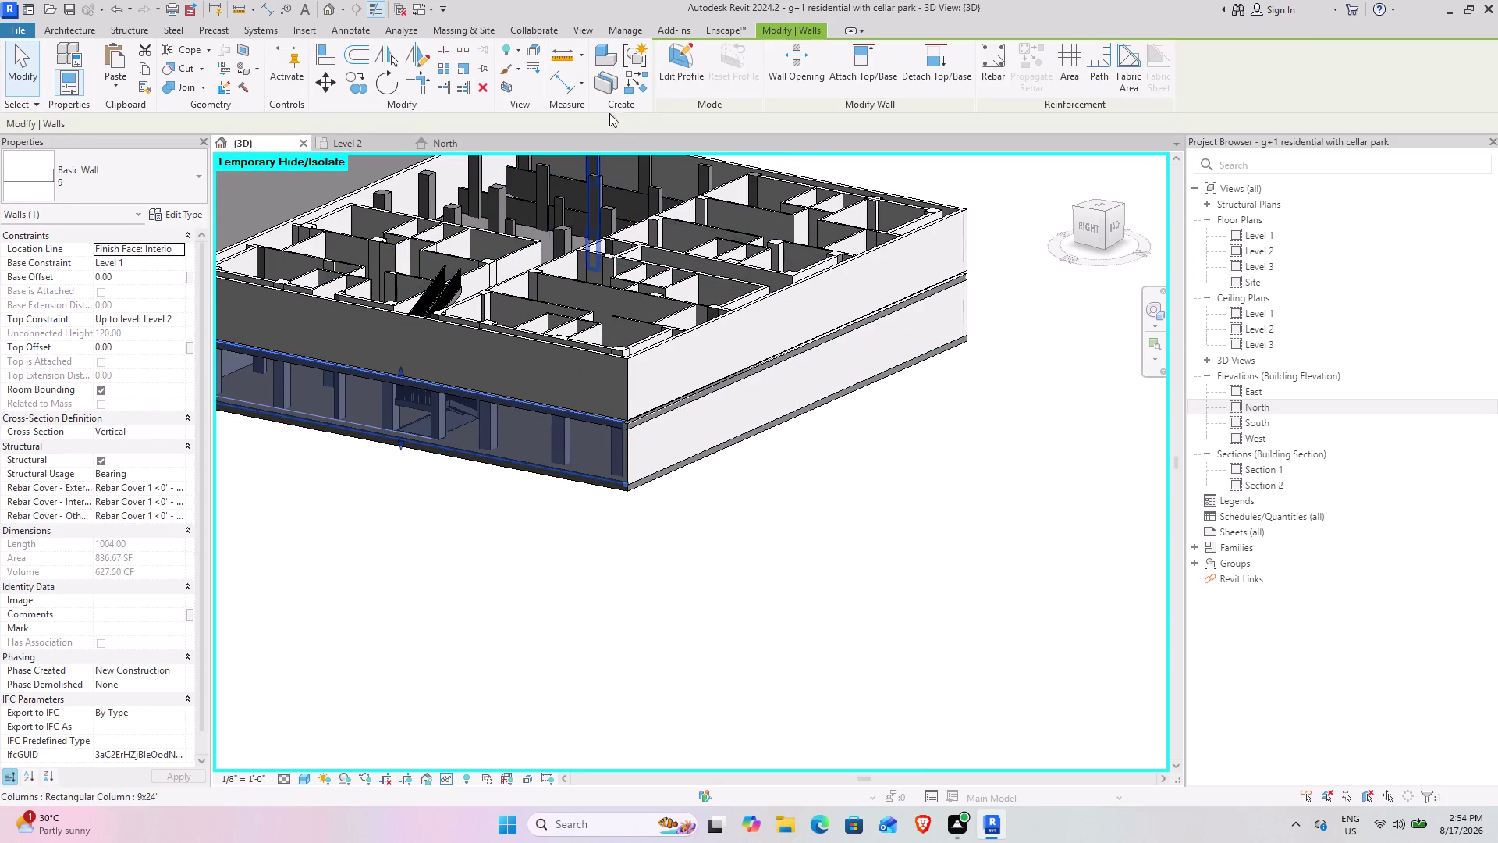
scroll(down, 3)
click(534, 608)
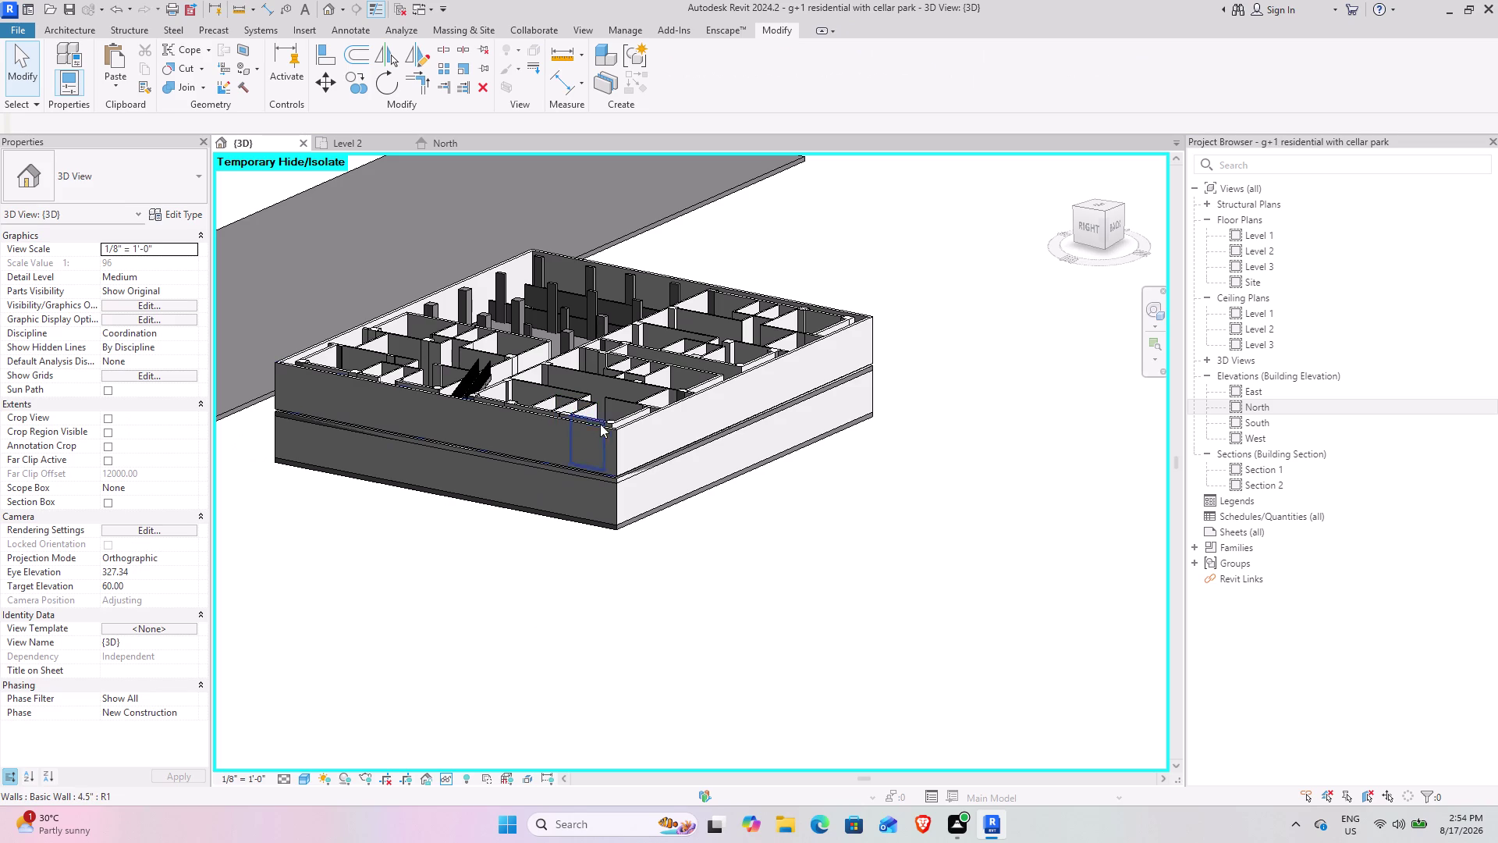
click(613, 433)
click(556, 560)
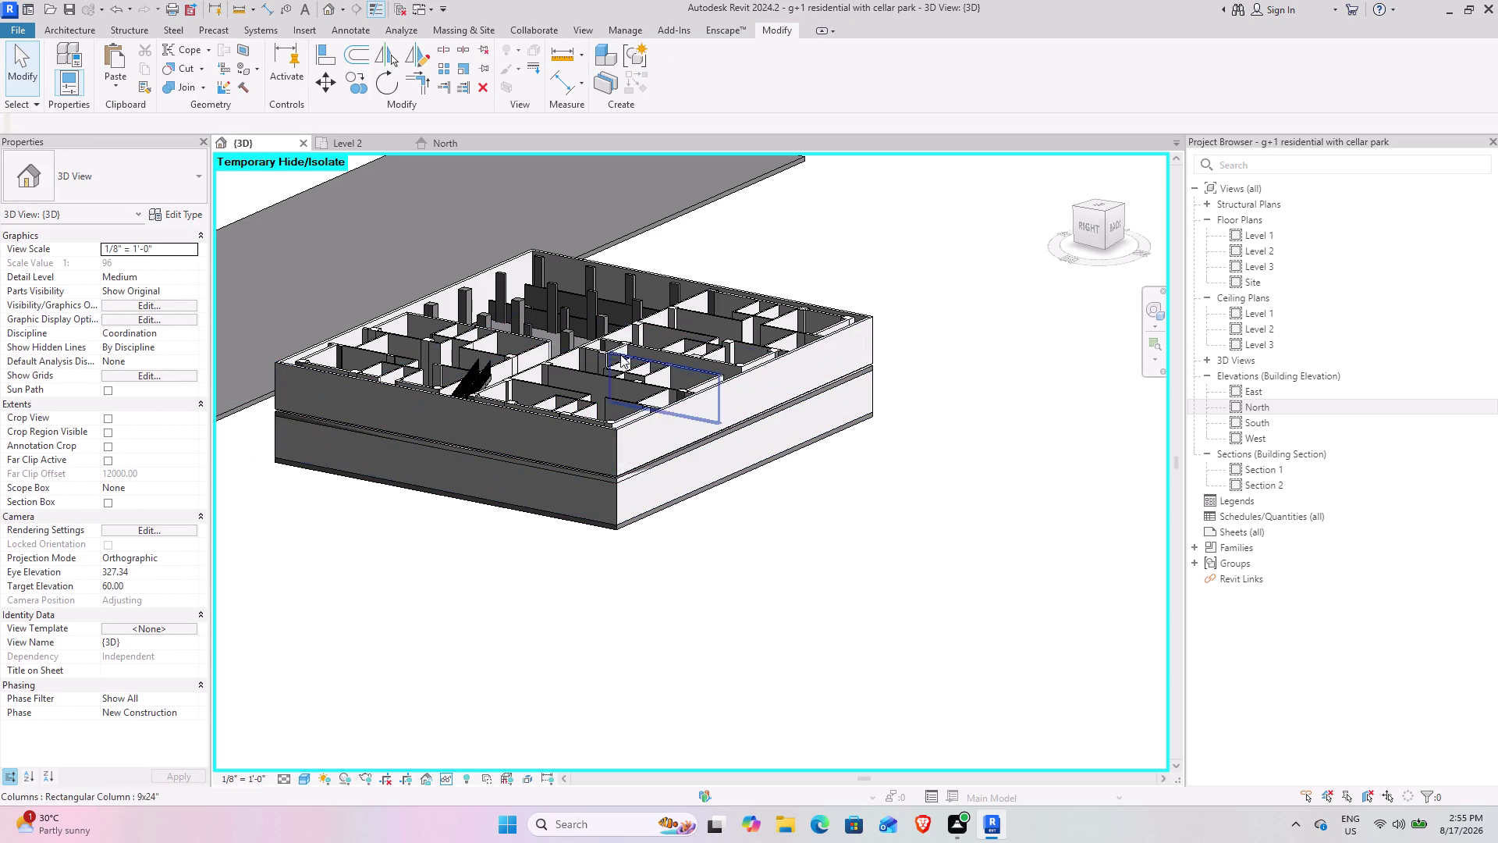
scroll(down, 3)
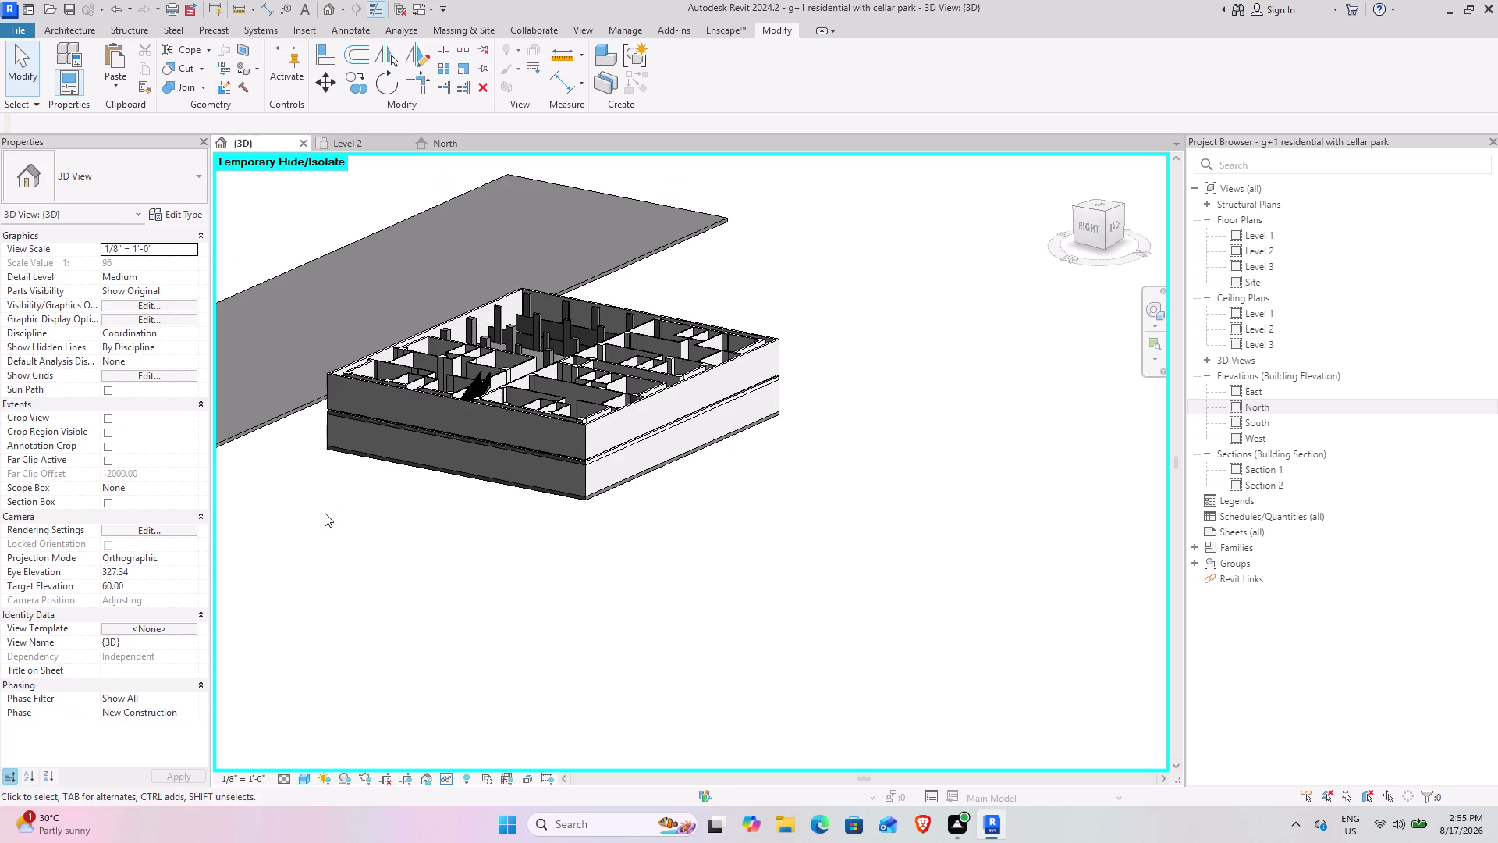
middle_drag(328, 515, 543, 570)
middle_drag(434, 541, 503, 605)
scroll(up, 3)
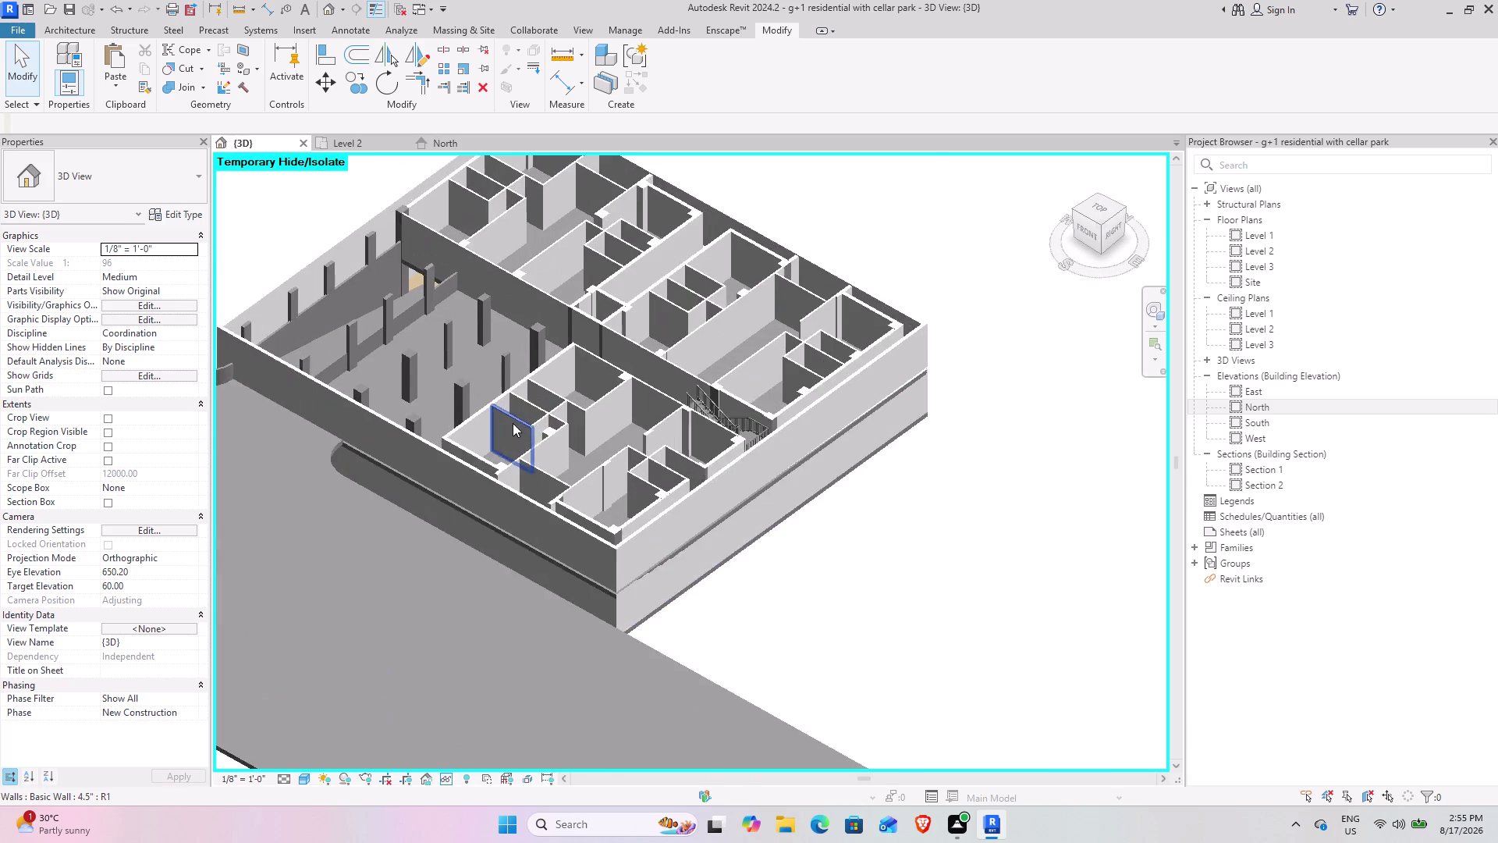
scroll(up, 3)
middle_drag(443, 471, 419, 398)
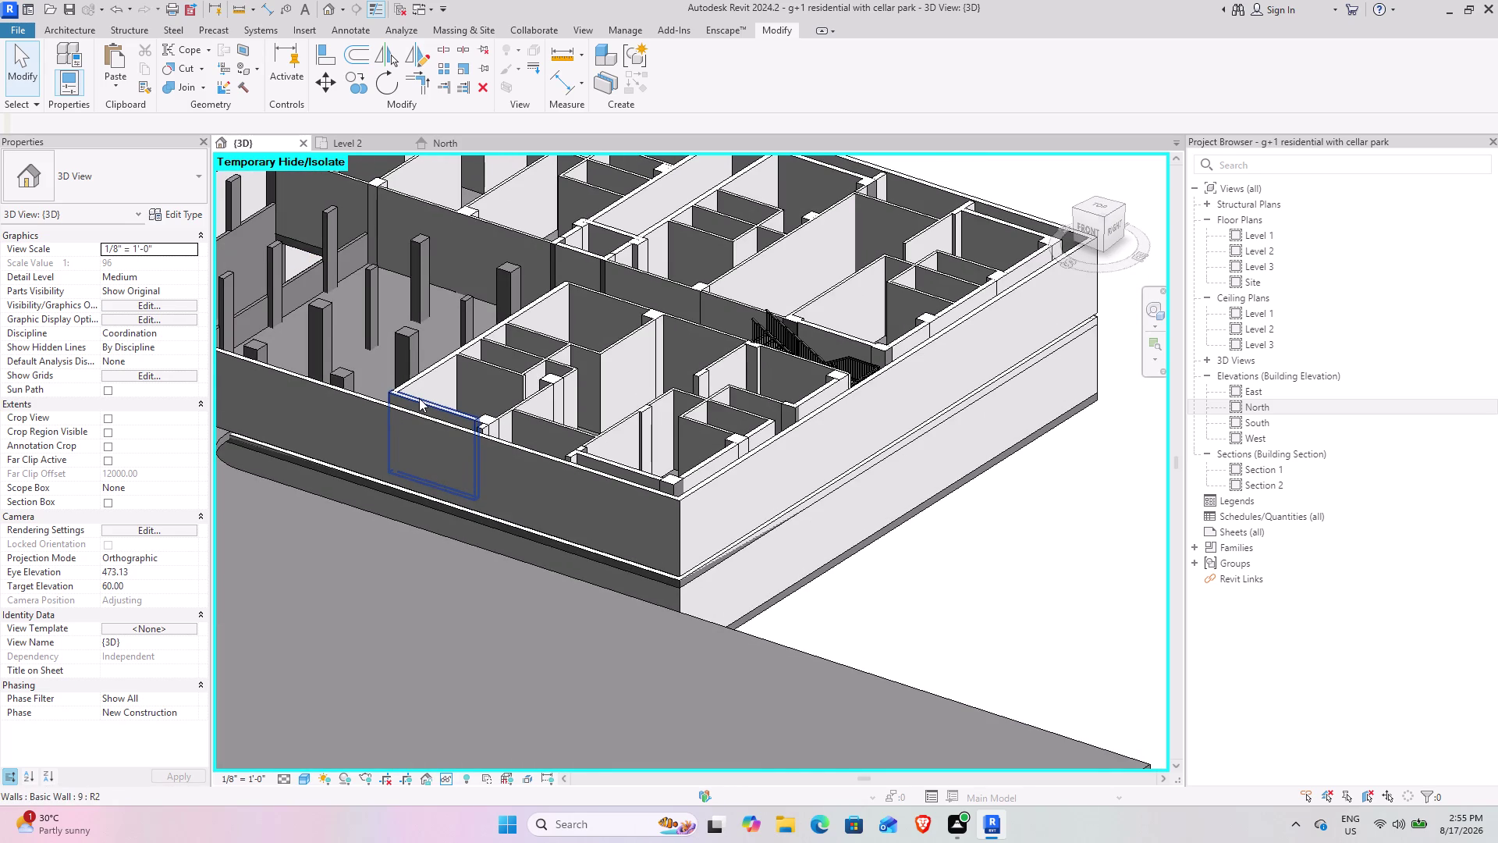
scroll(down, 3)
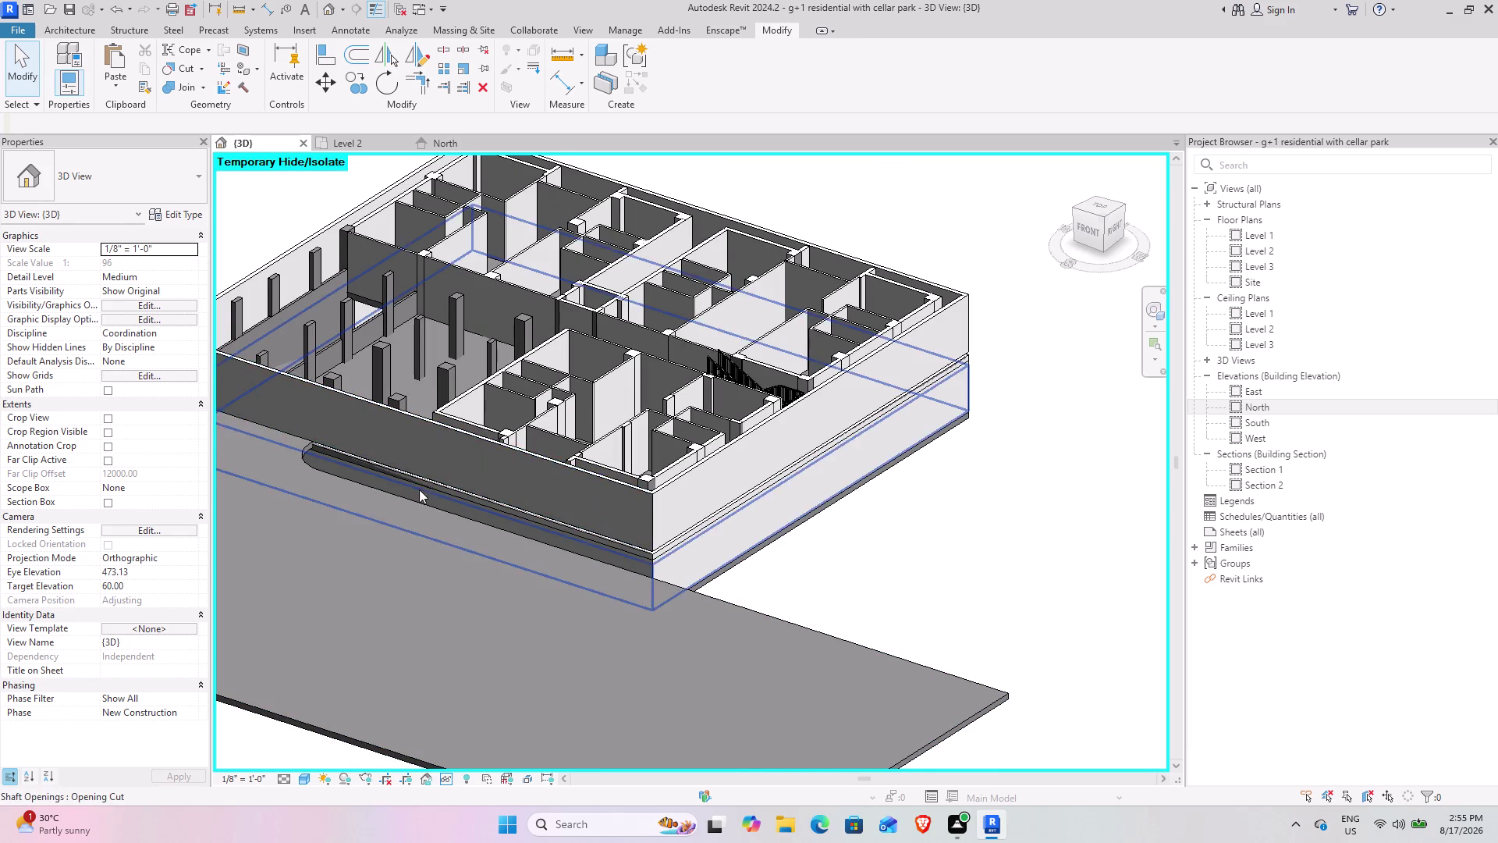
middle_drag(444, 495, 455, 591)
middle_drag(423, 572, 600, 601)
middle_drag(463, 569, 516, 592)
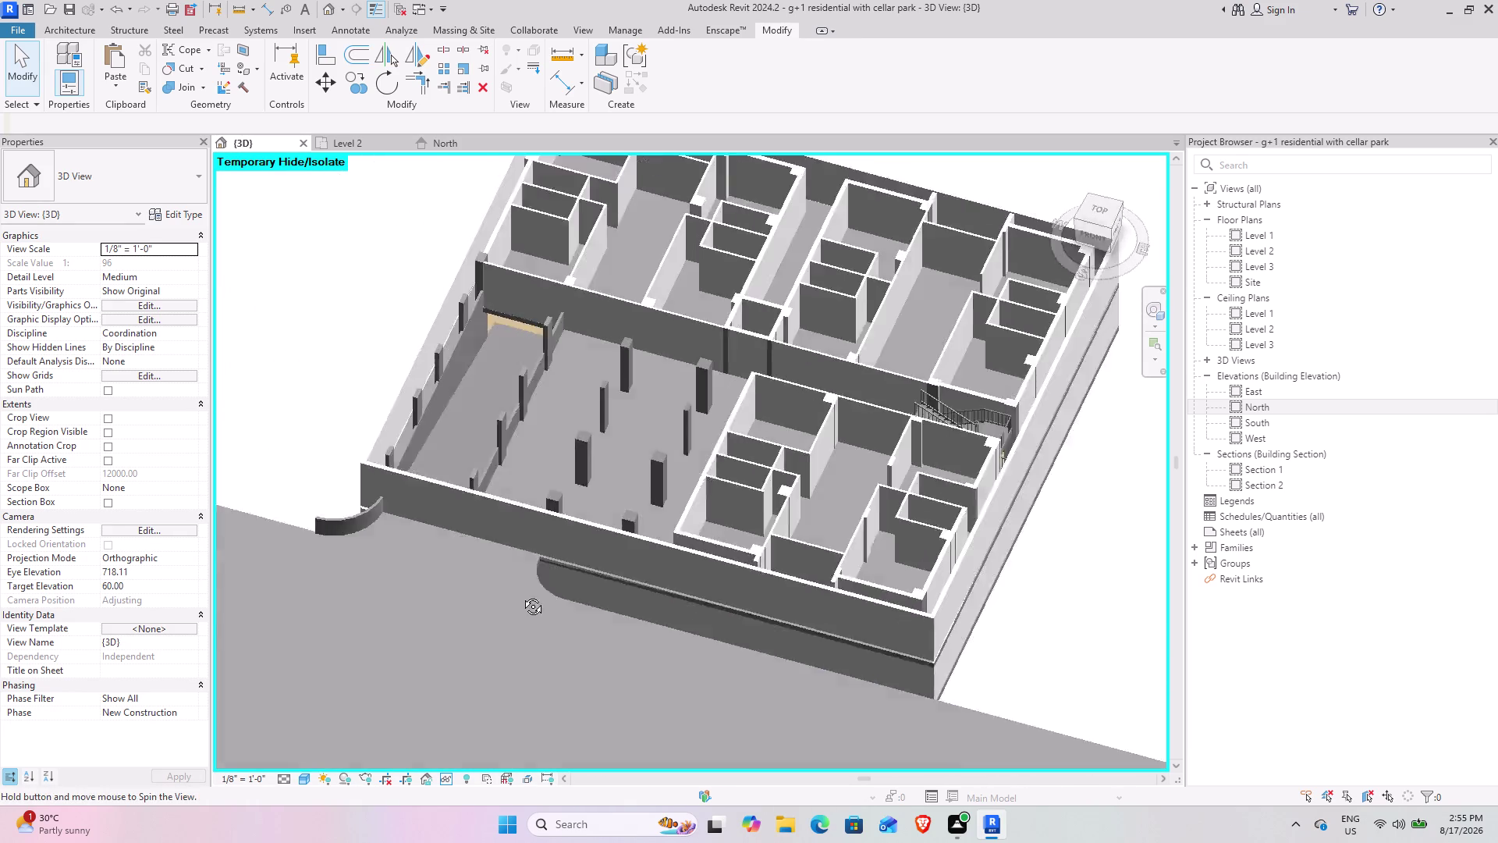
middle_drag(517, 592, 543, 630)
Zoom into the Level 2 plan's bathroom with door D3 and start Aligned Dimension.
click(350, 141)
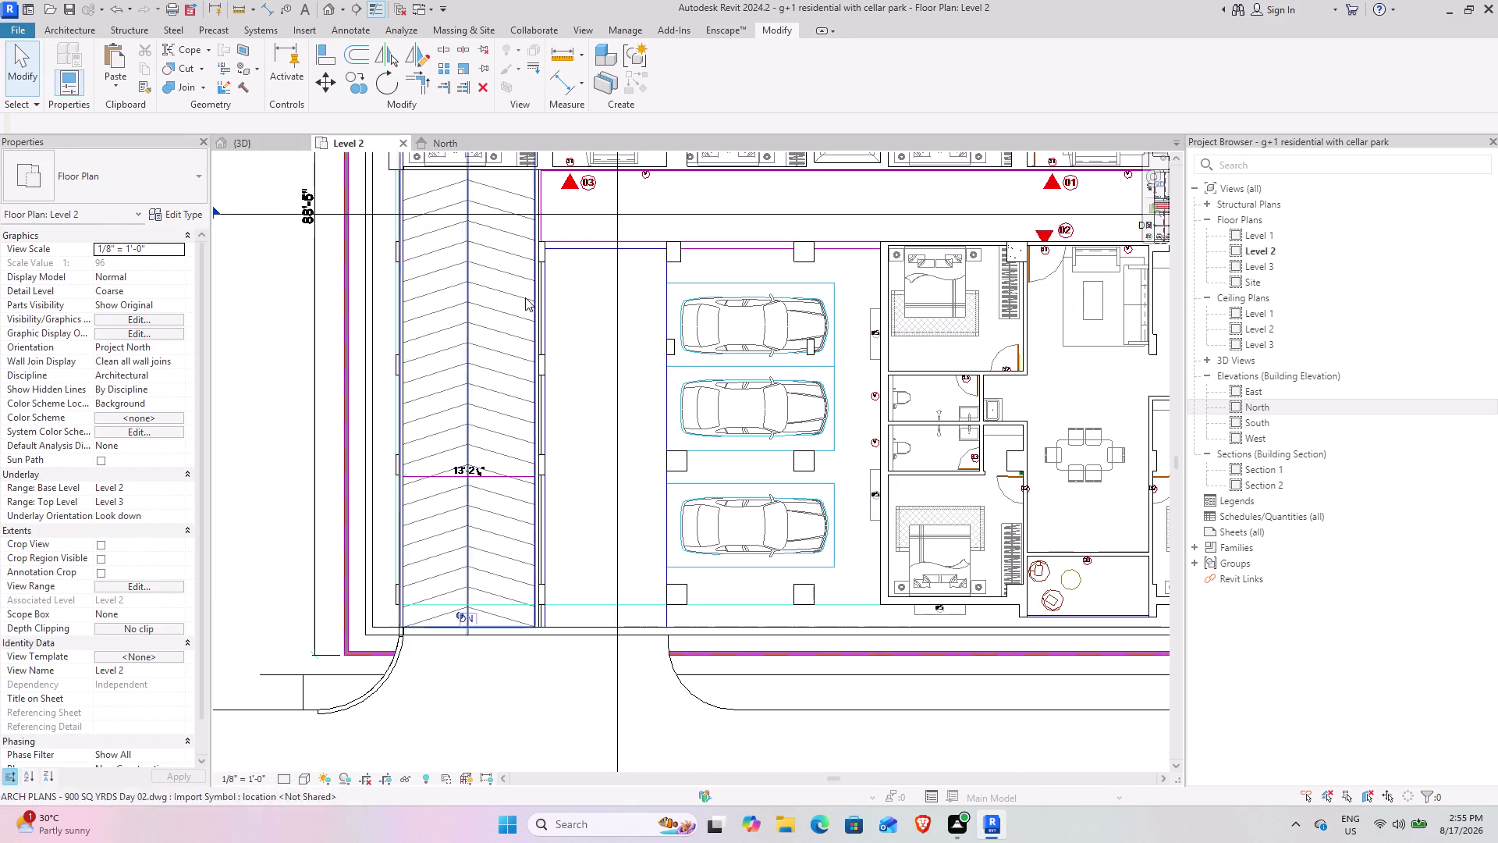
scroll(down, 3)
middle_drag(910, 461, 328, 529)
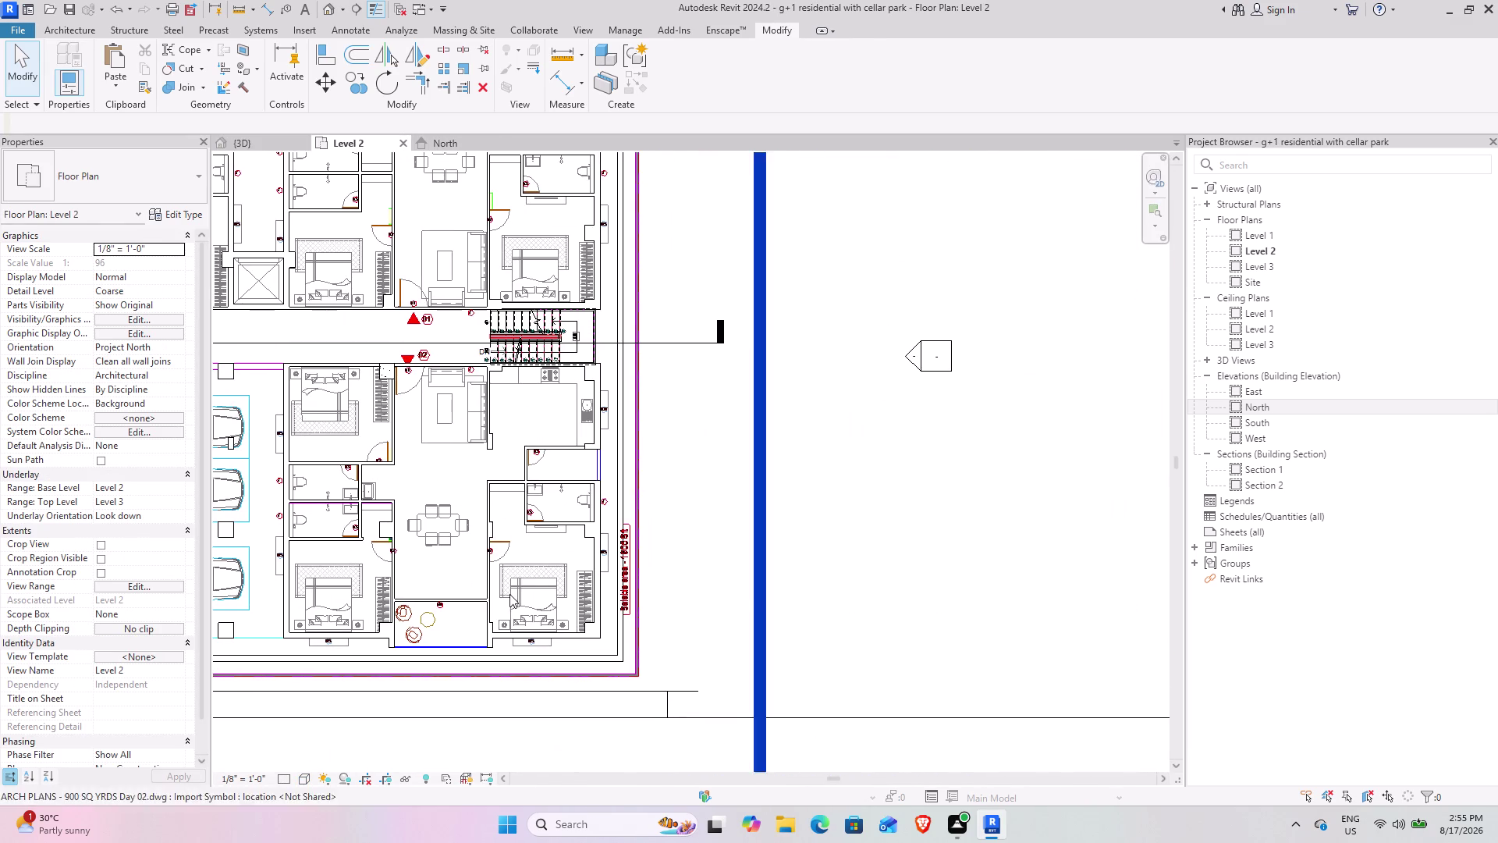
scroll(up, 3)
scroll(up, 3)
scroll(up, 3)
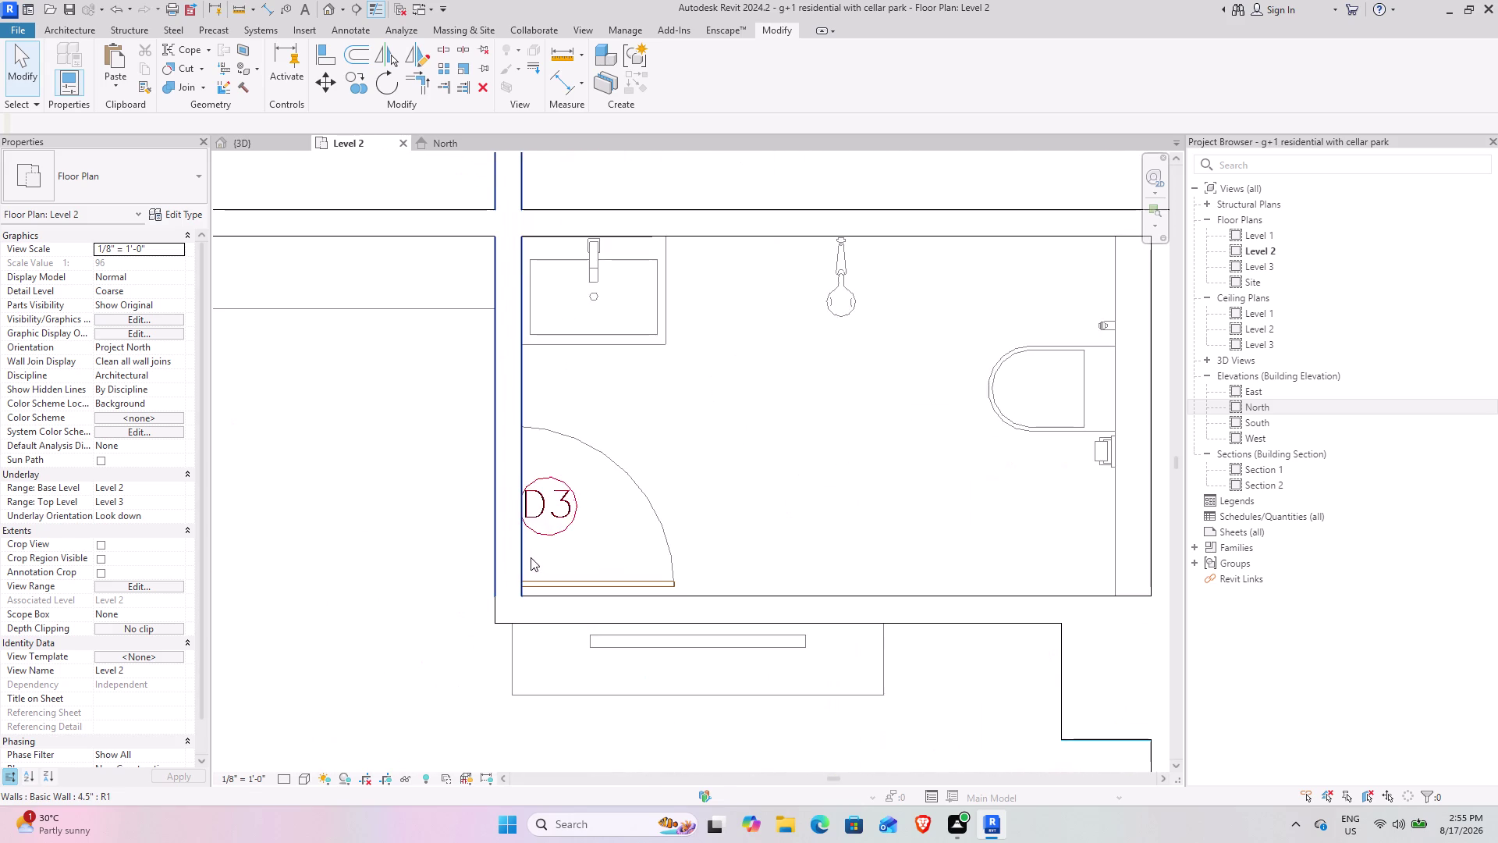
scroll(down, 3)
scroll(up, 3)
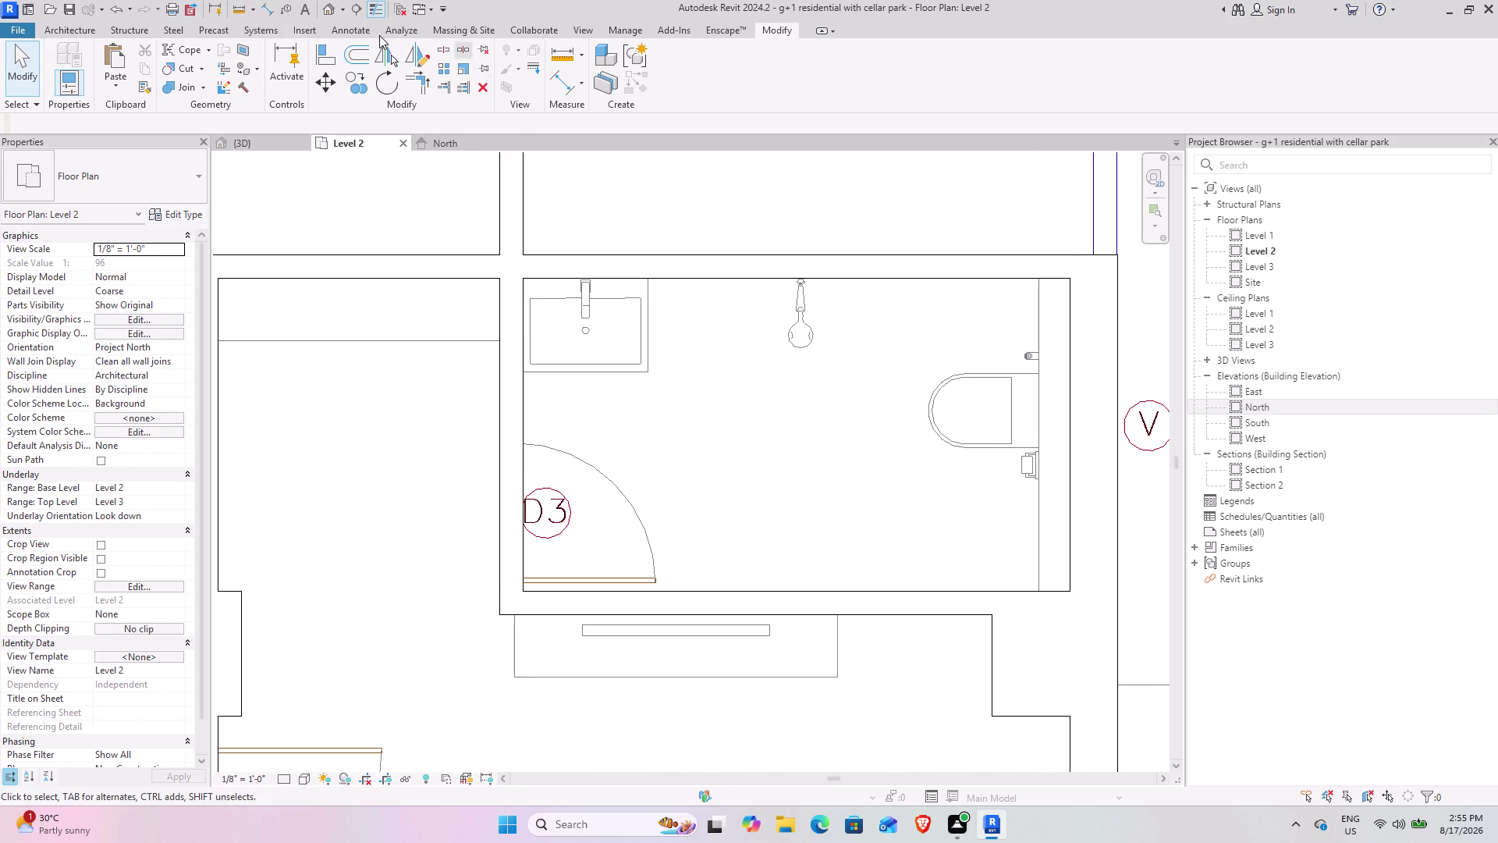
click(267, 14)
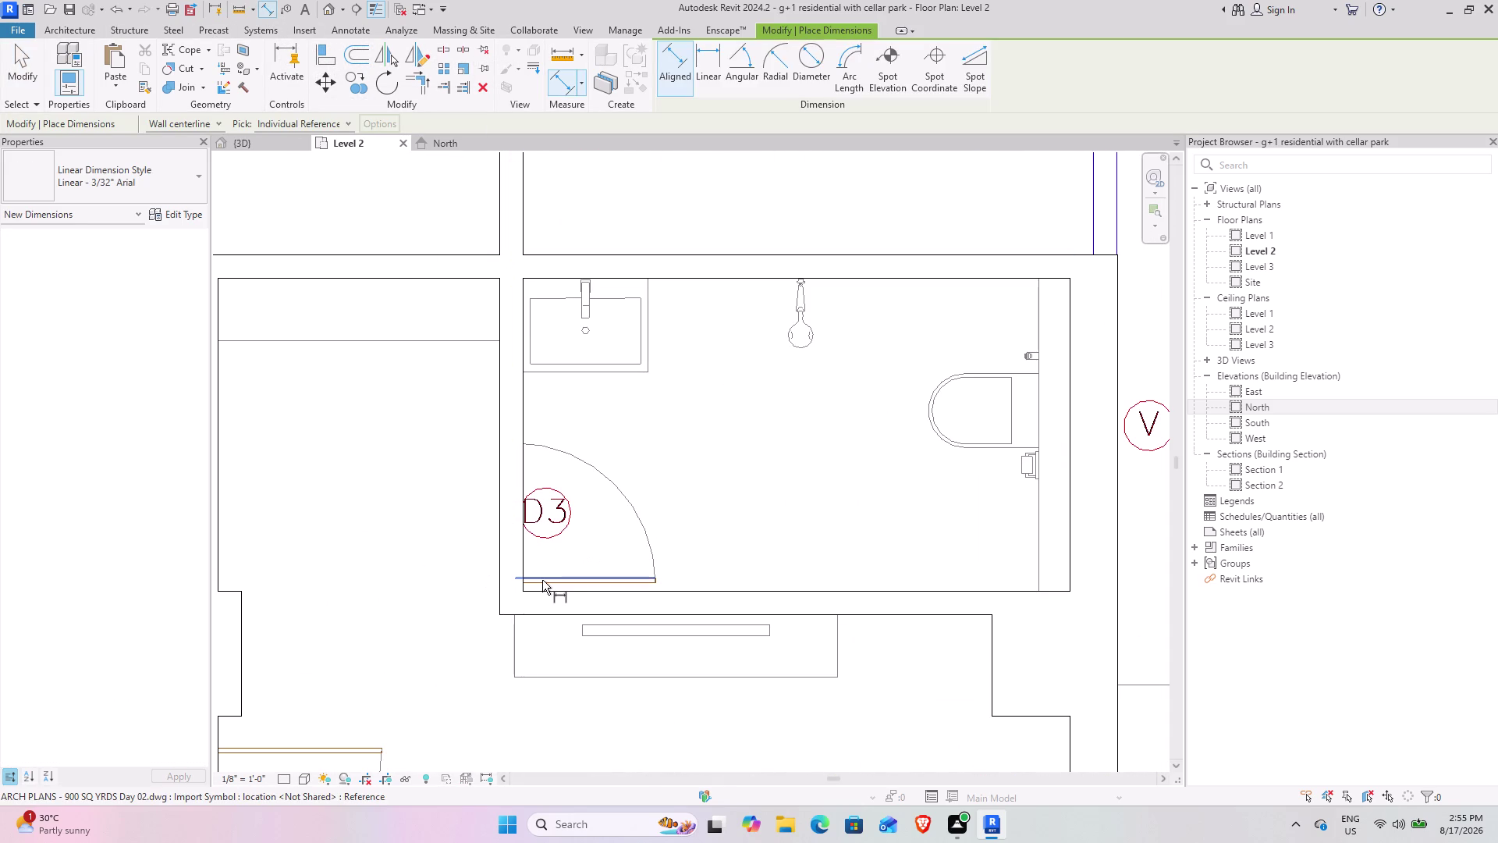